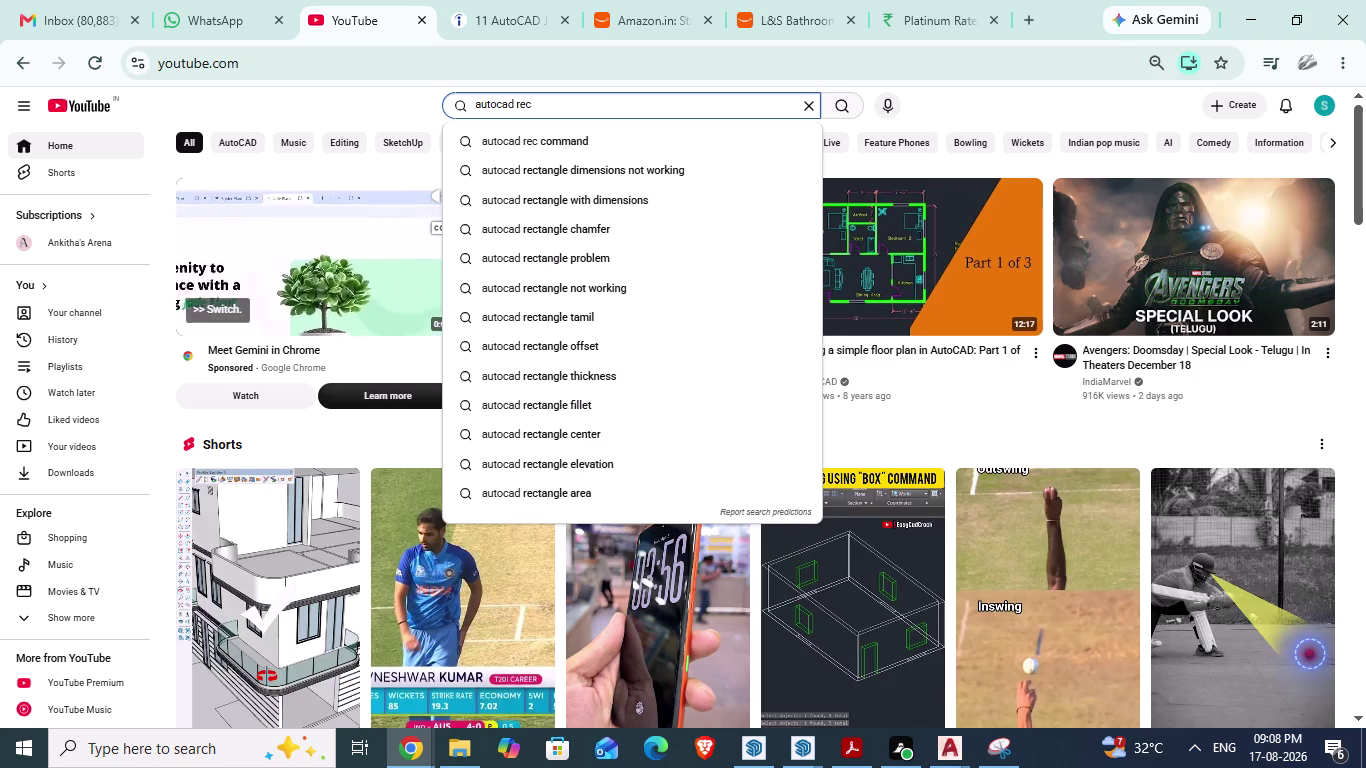
Open YouTube and search for 'autocad rec dimension error'.
text(dimensio)
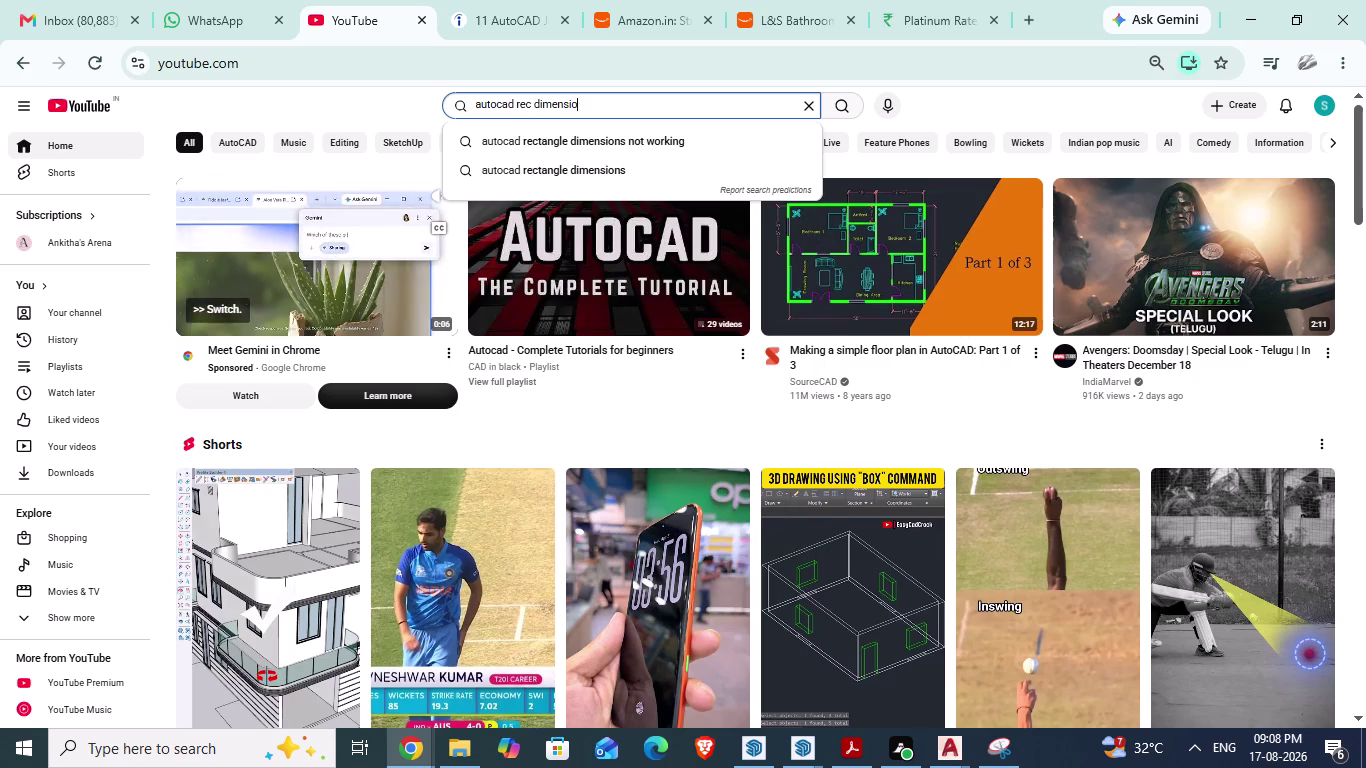
text(n error)
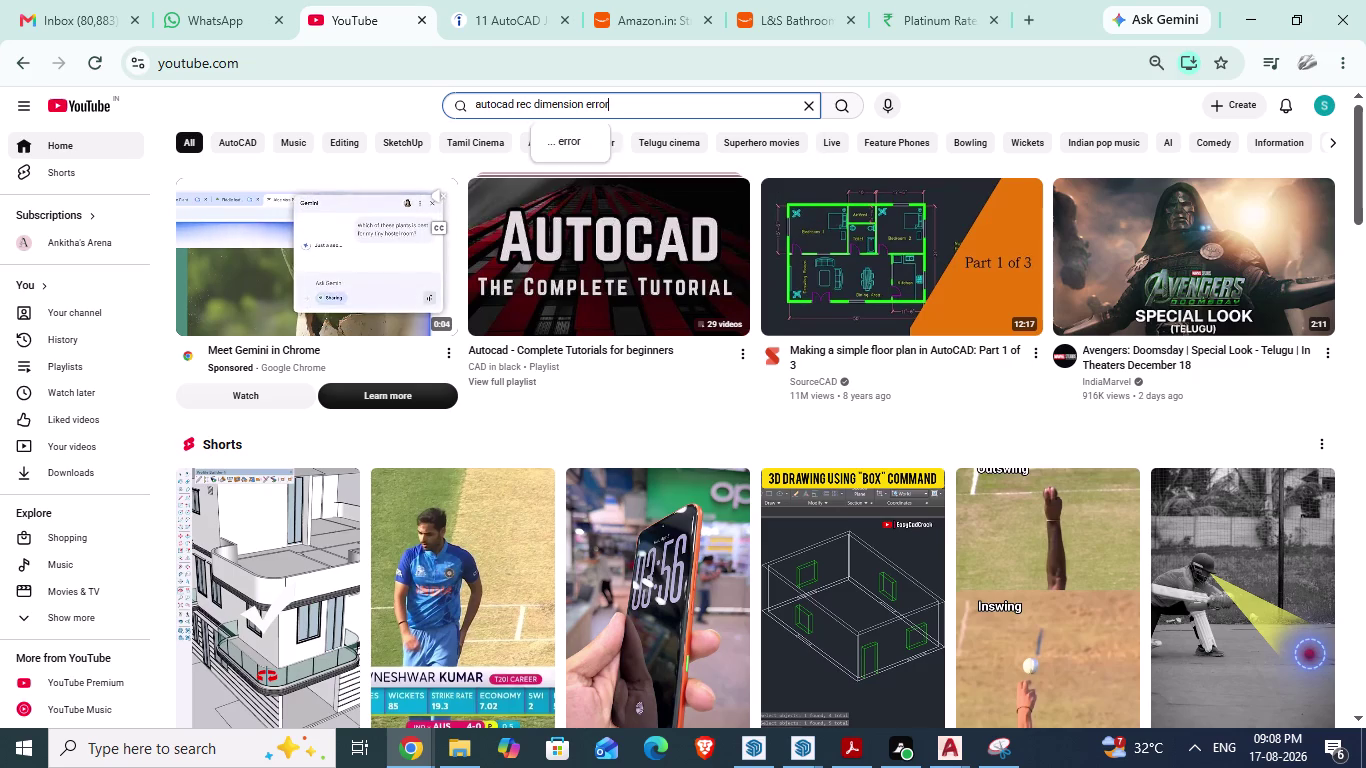
key(Return)
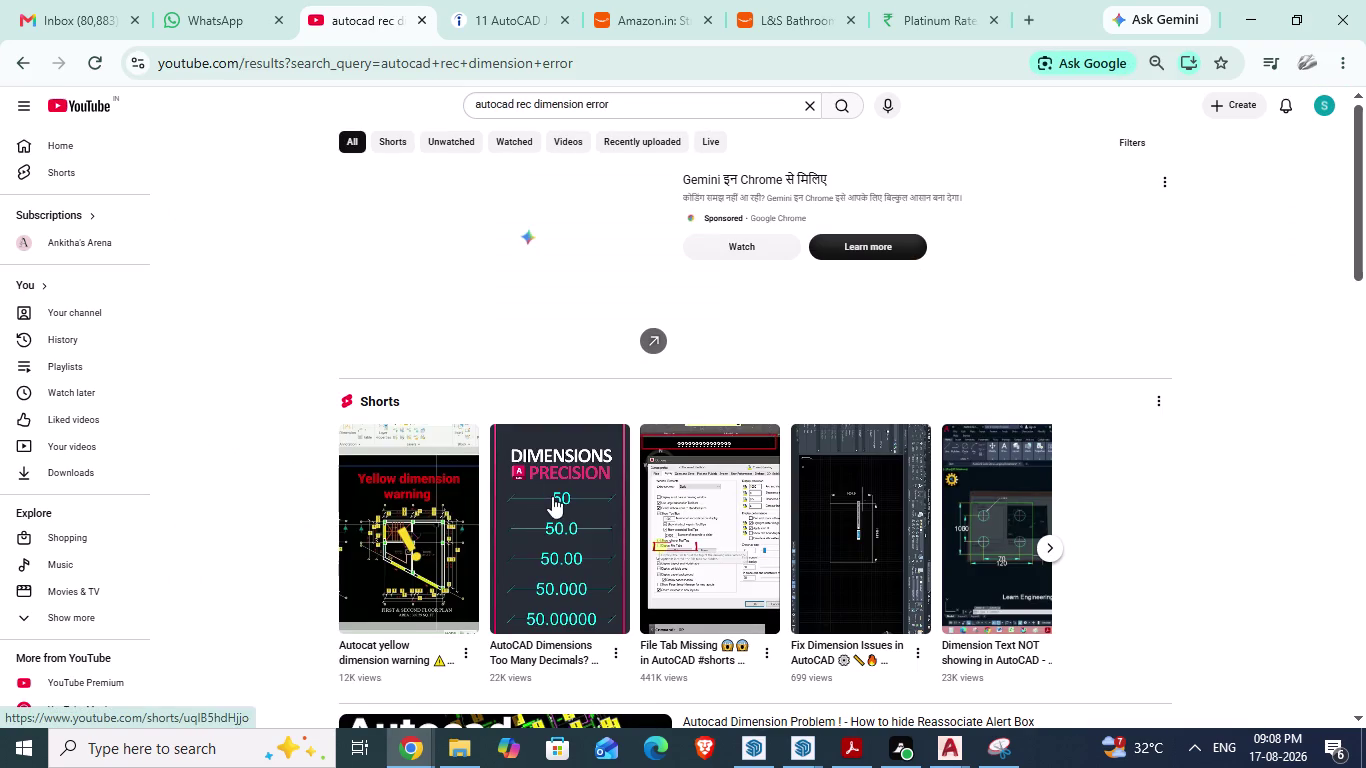
Scroll through the rectangle dimension error video results.
scroll(down, 3)
scroll(down, 3)
scroll(down, 3)
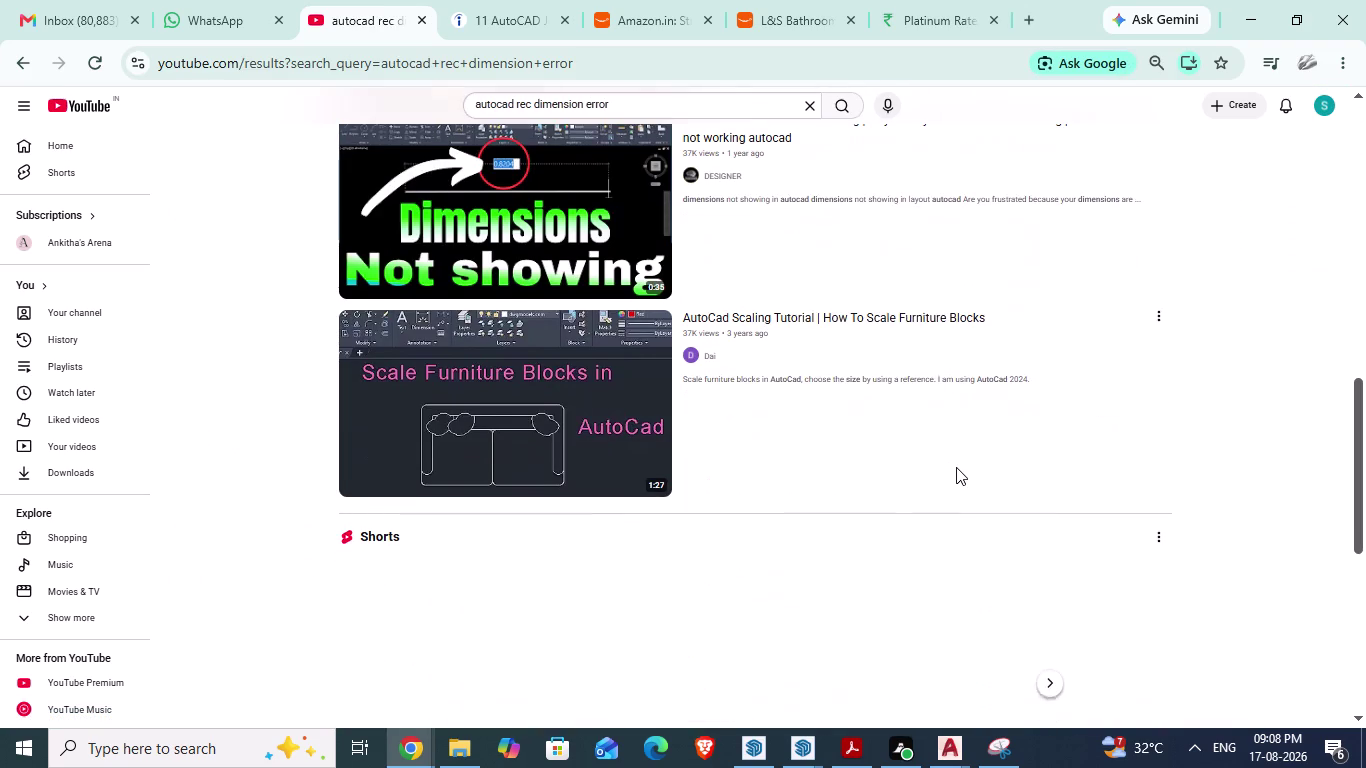
scroll(down, 3)
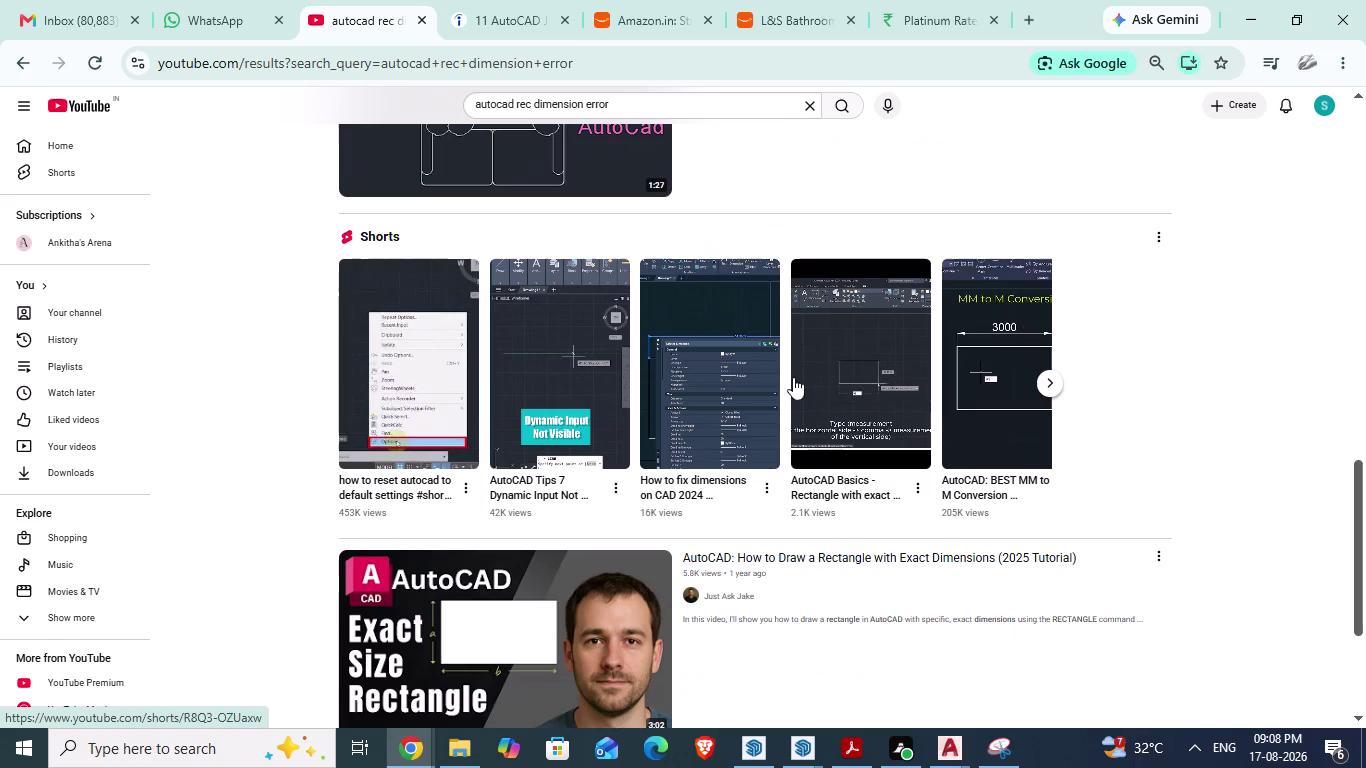
scroll(down, 3)
scroll(down, 3)
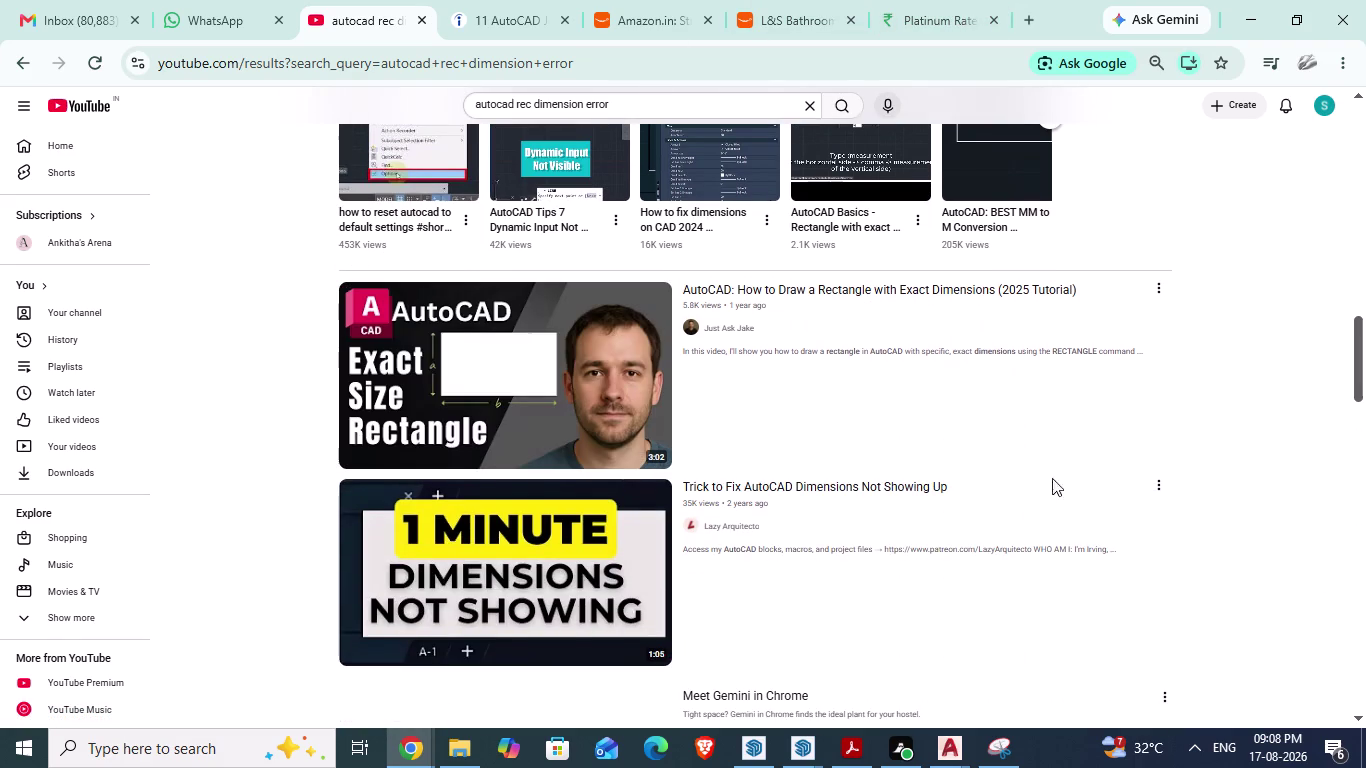
click(968, 742)
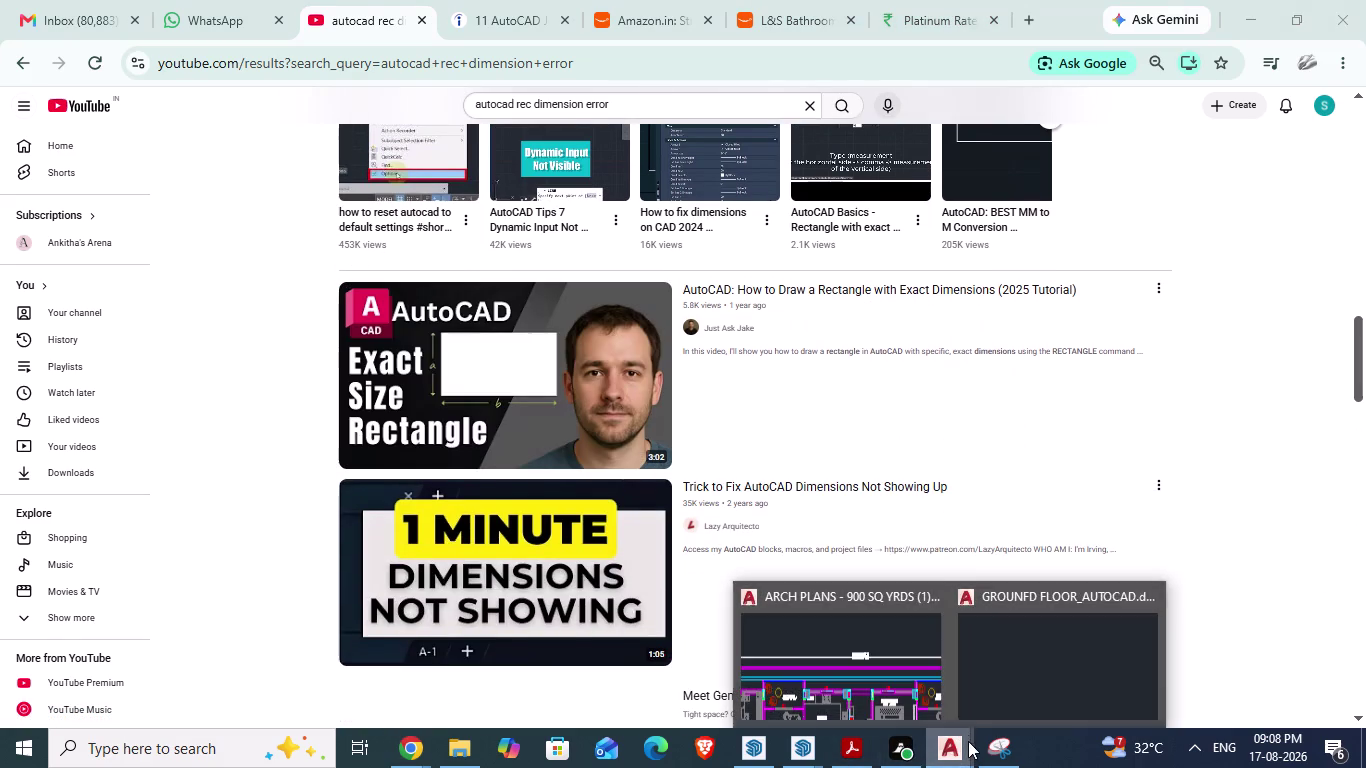
In the ground floor drawing, start a rectangle and enter a 5',6' size.
click(1031, 647)
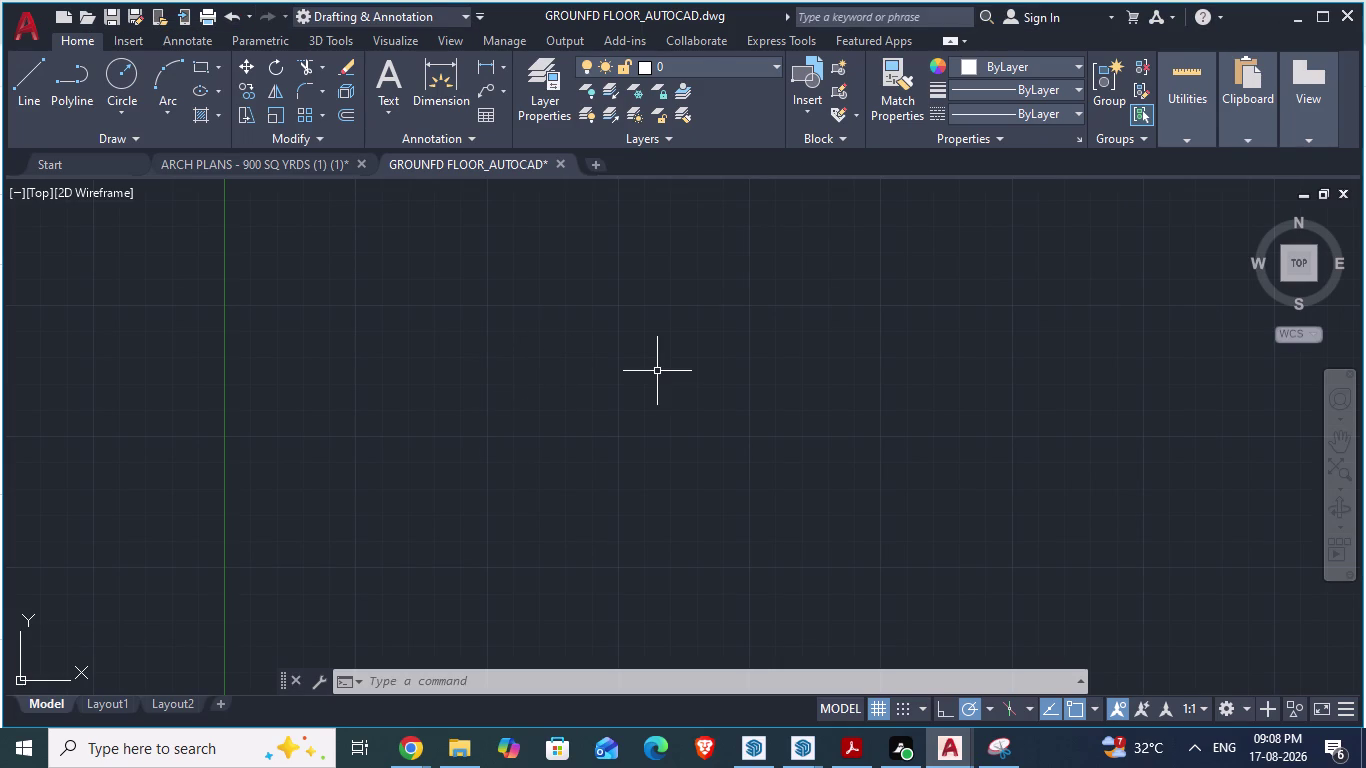
text(rec)
key(Return)
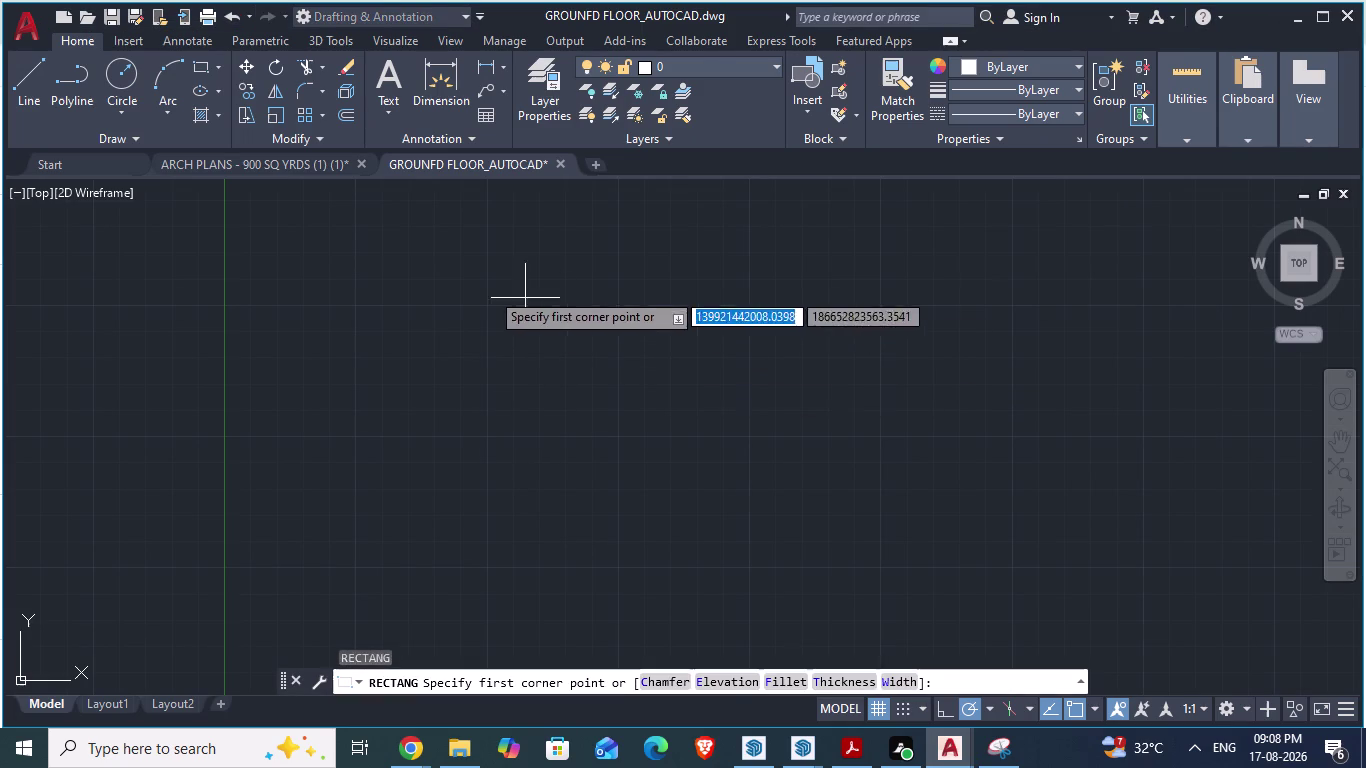
click(450, 291)
key(5)
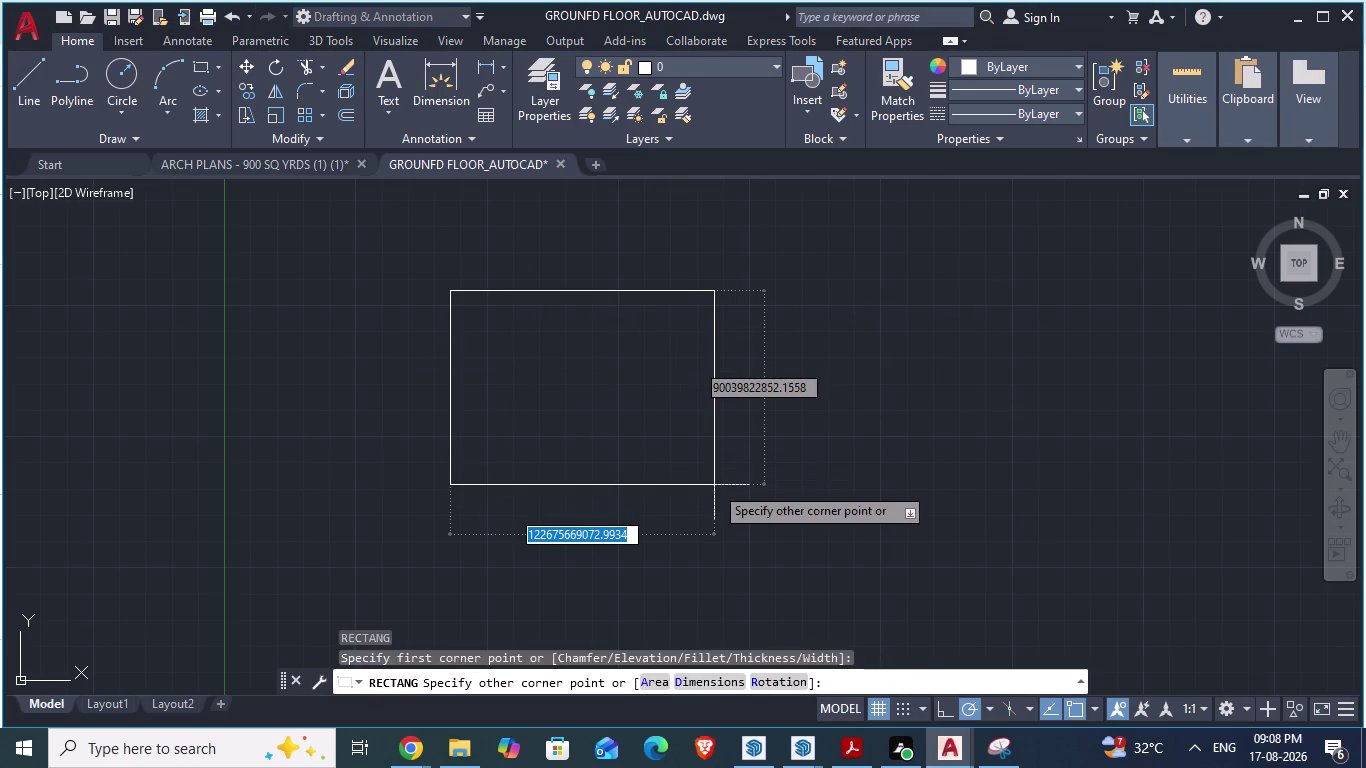
key(apostrophe)
key(comma)
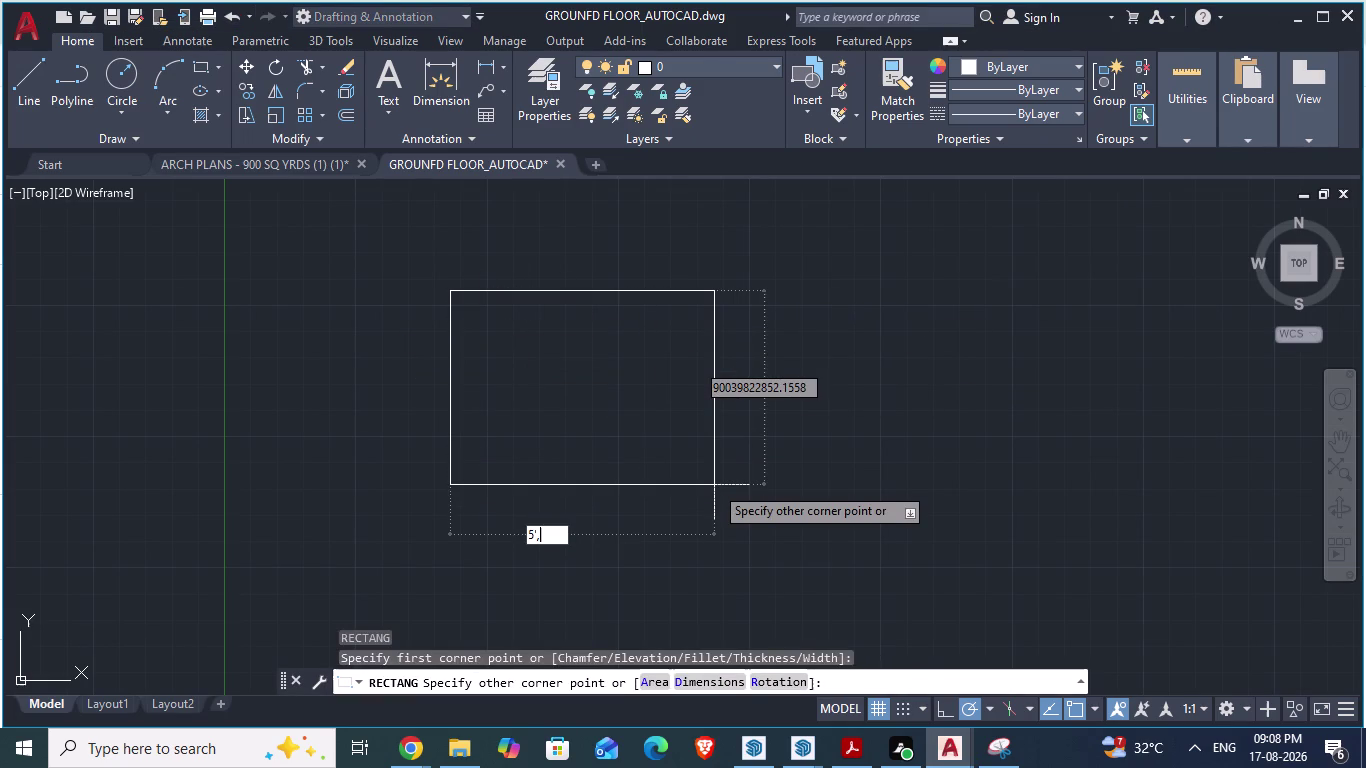
text(6')
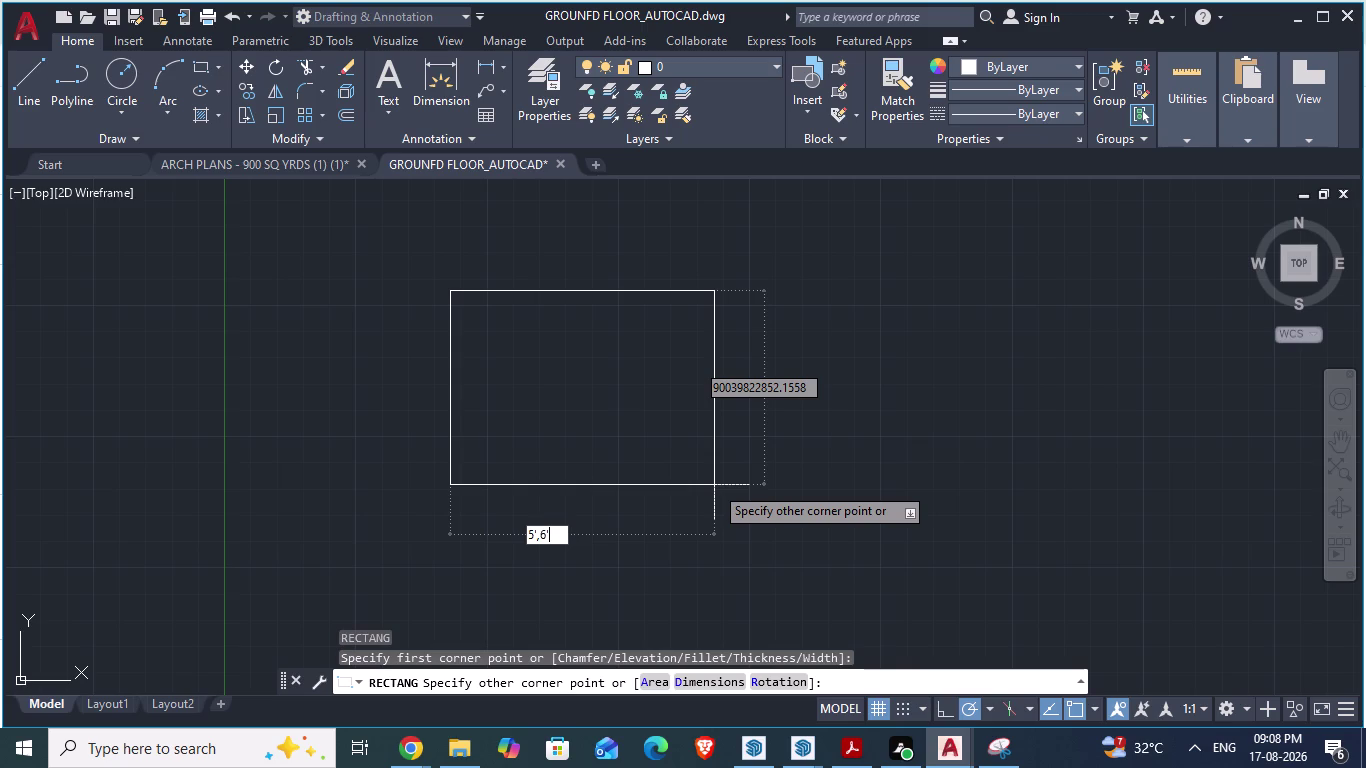
key(Return)
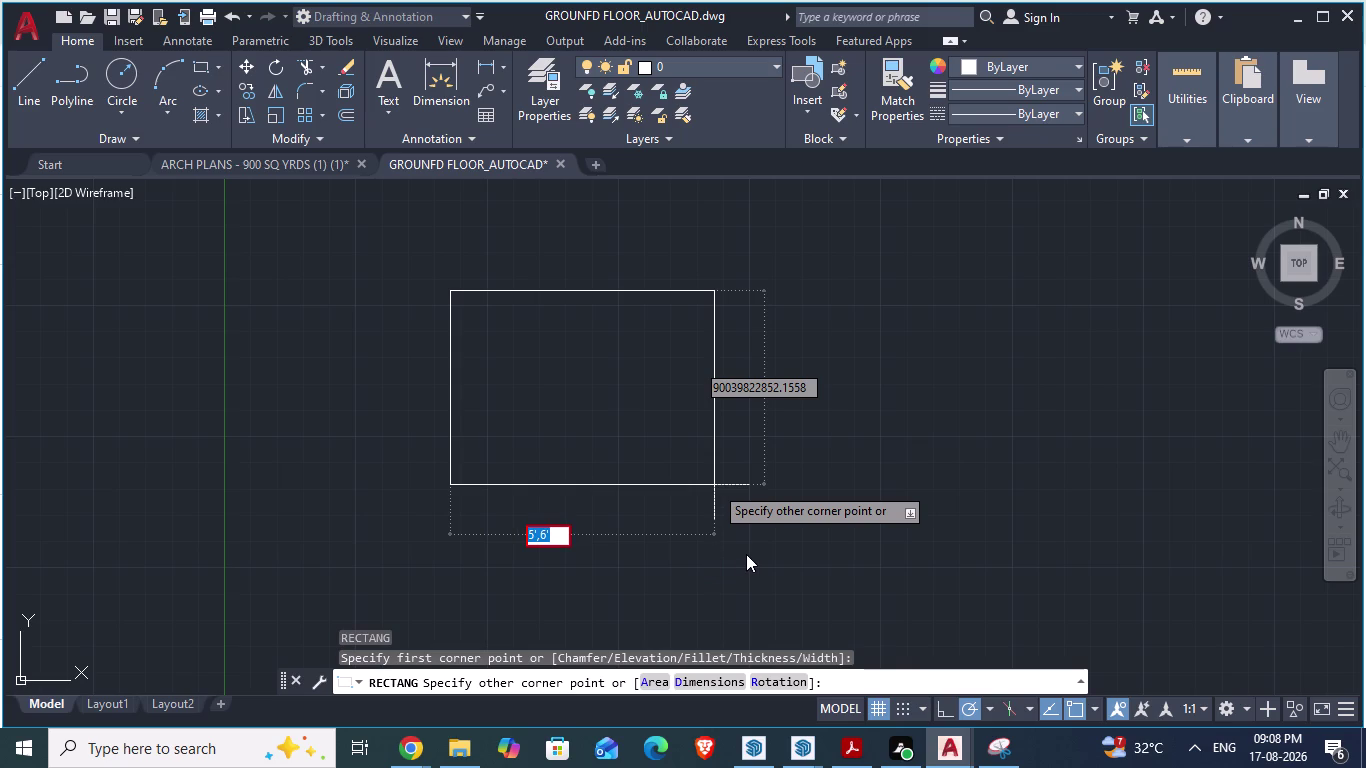
Return to the YouTube results and scroll further down the list.
key(alt+Tab)
key(alt+Tab)
key(alt+Tab)
scroll(down, 3)
scroll(down, 3)
scroll(down, 3)
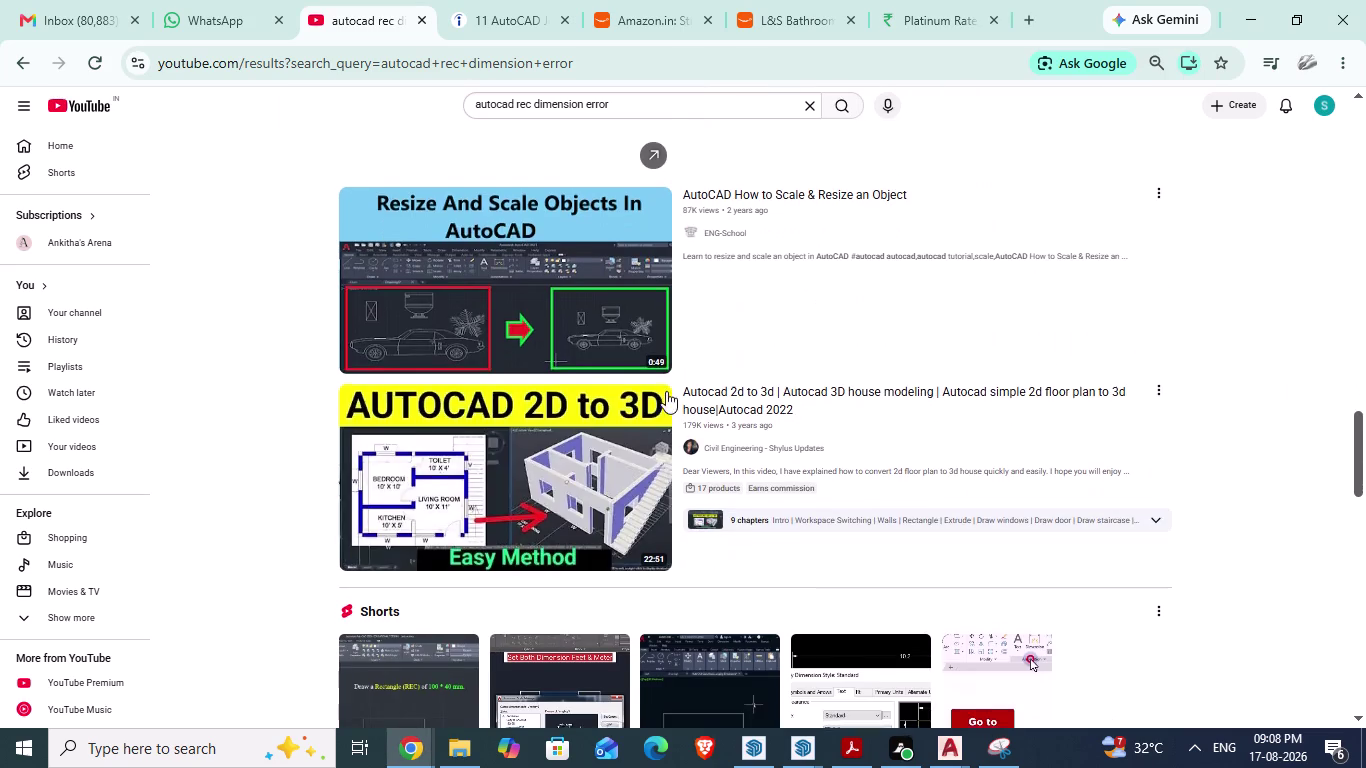
scroll(down, 3)
scroll(down, 3)
scroll(down, 3)
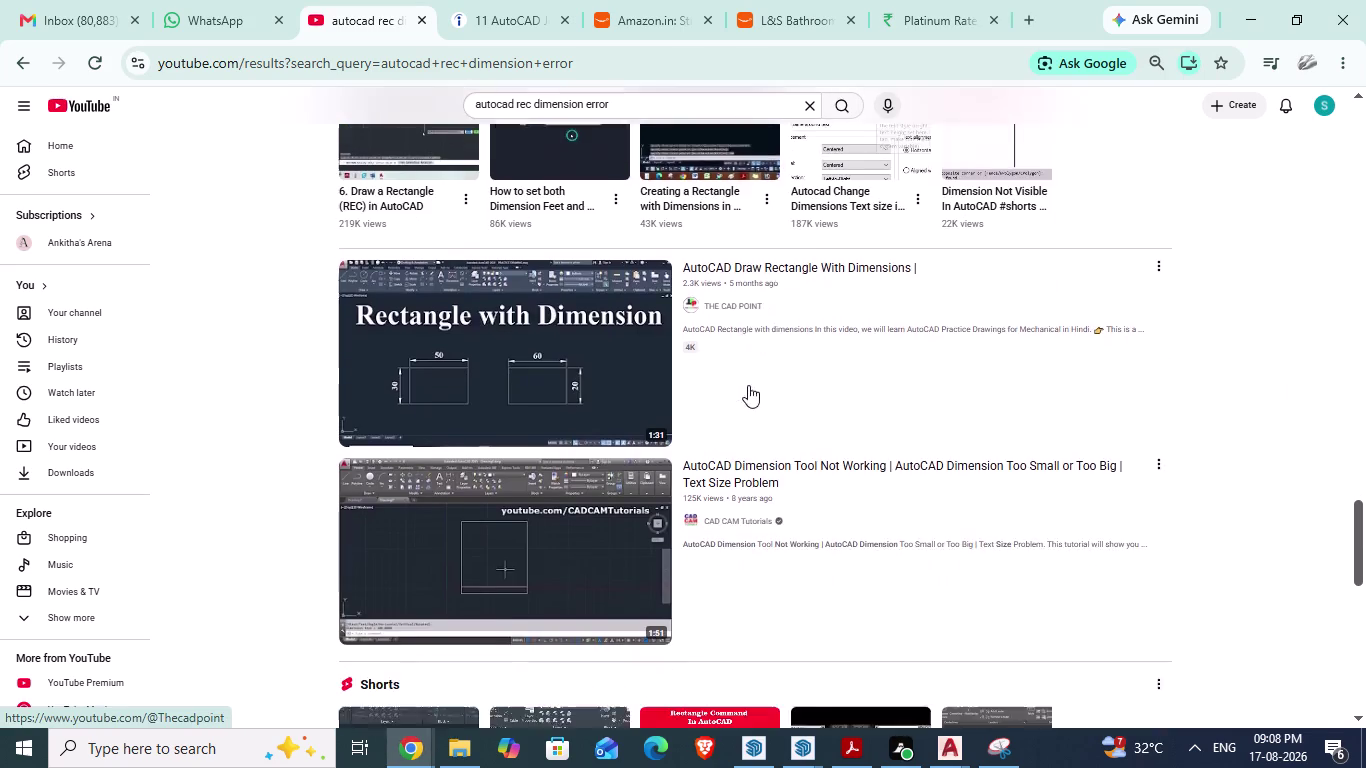
scroll(down, 3)
scroll(down, 3)
scroll(down, 3)
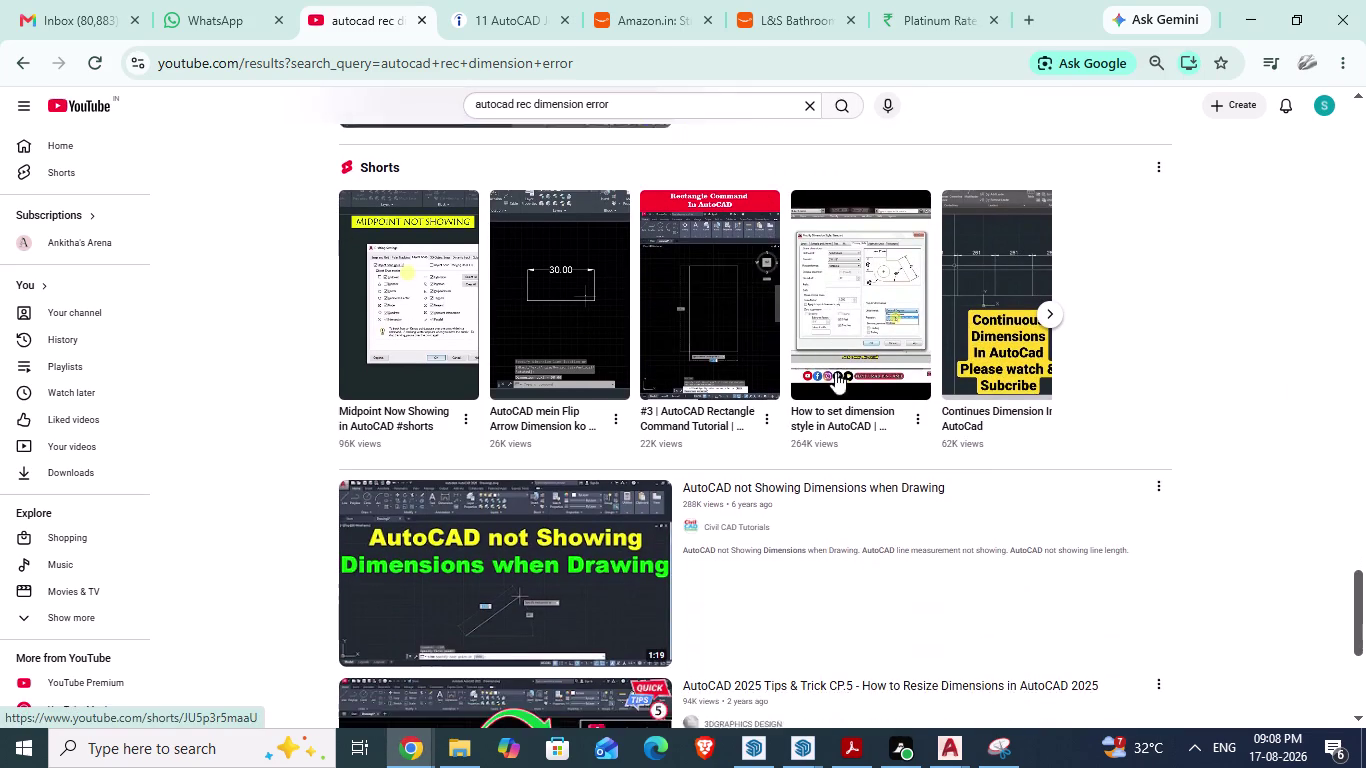
scroll(down, 3)
scroll(down, 3)
scroll(down, 3)
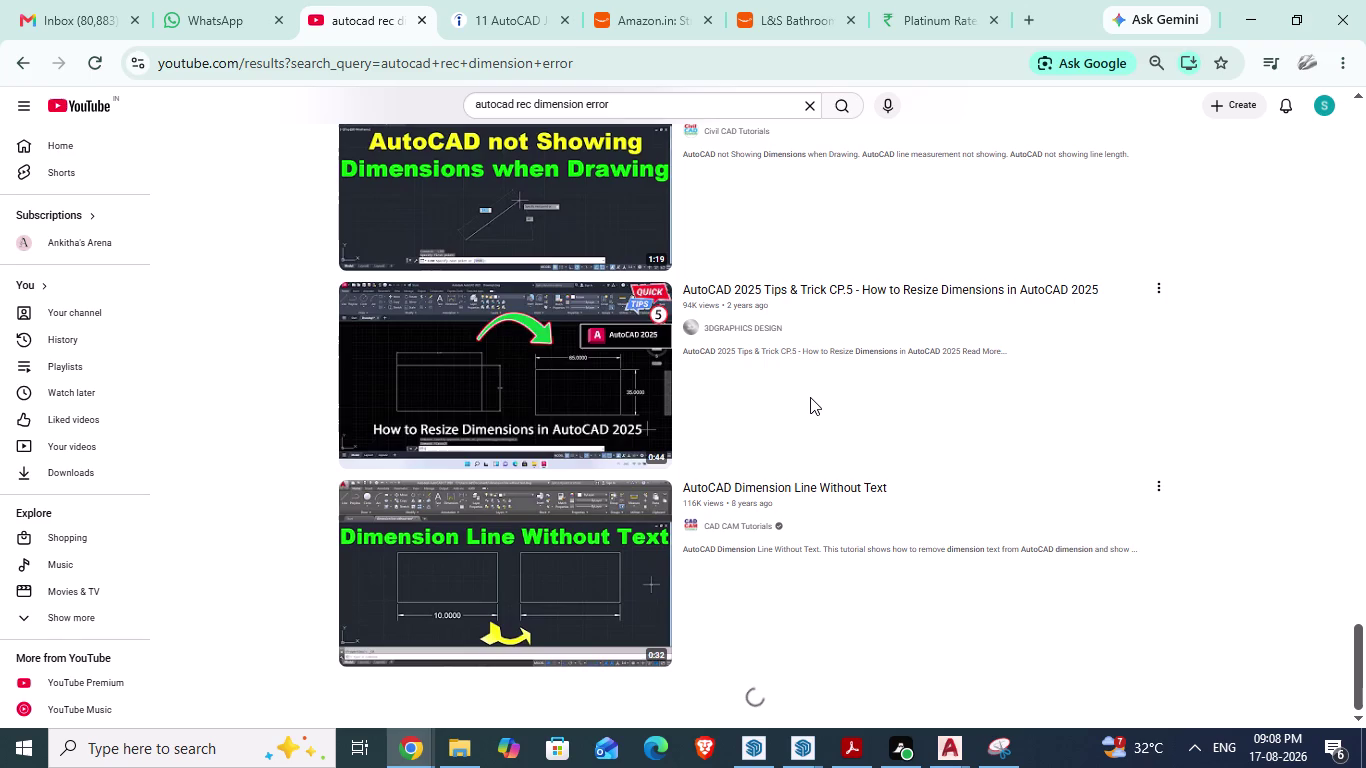
scroll(down, 3)
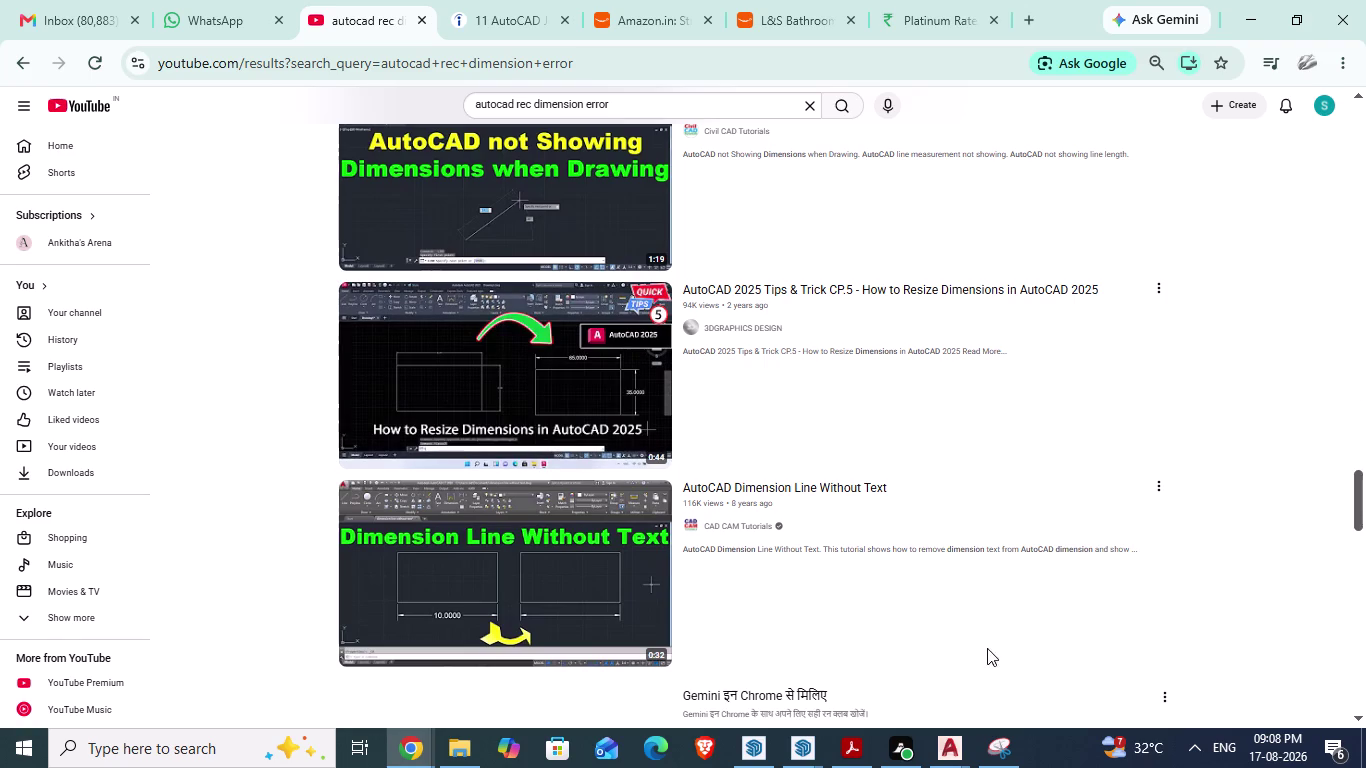
scroll(down, 3)
scroll(down, 3)
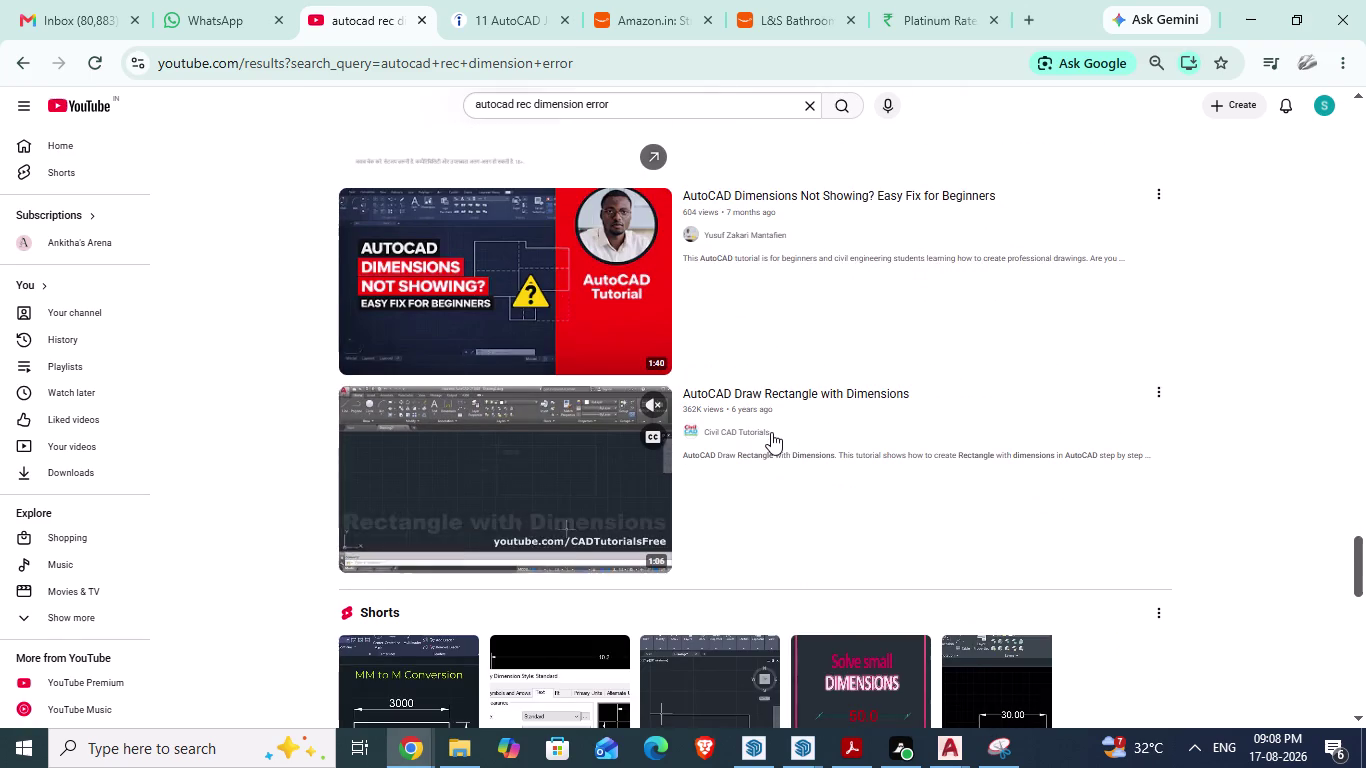
scroll(down, 3)
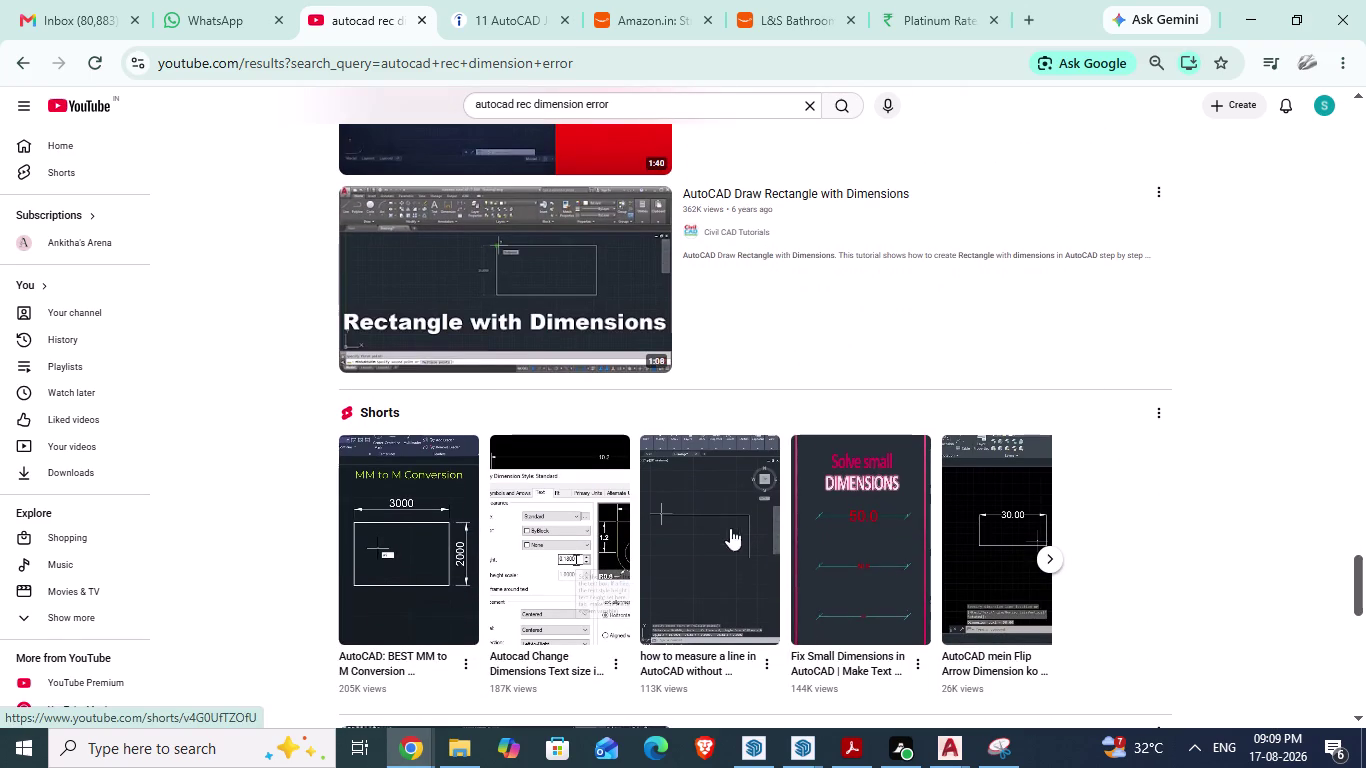
click(447, 531)
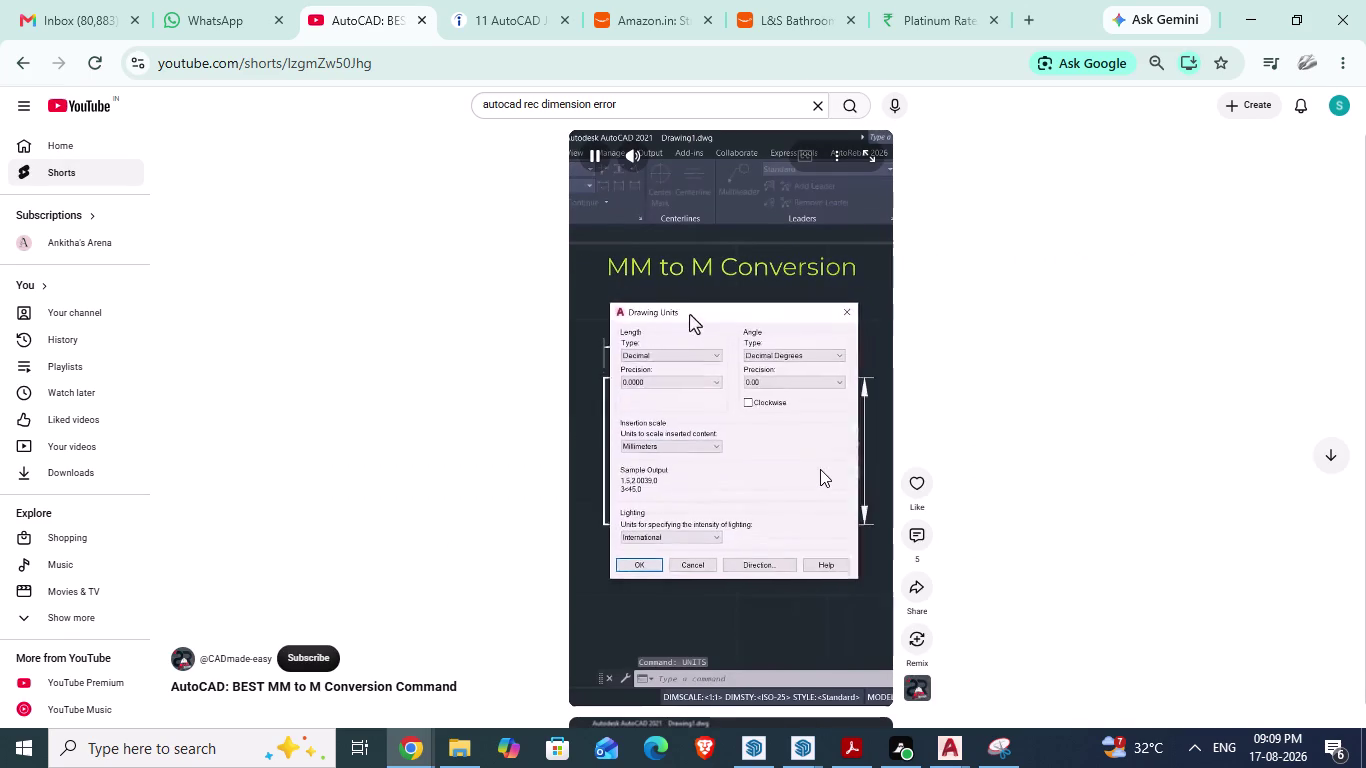
key(Escape)
click(23, 71)
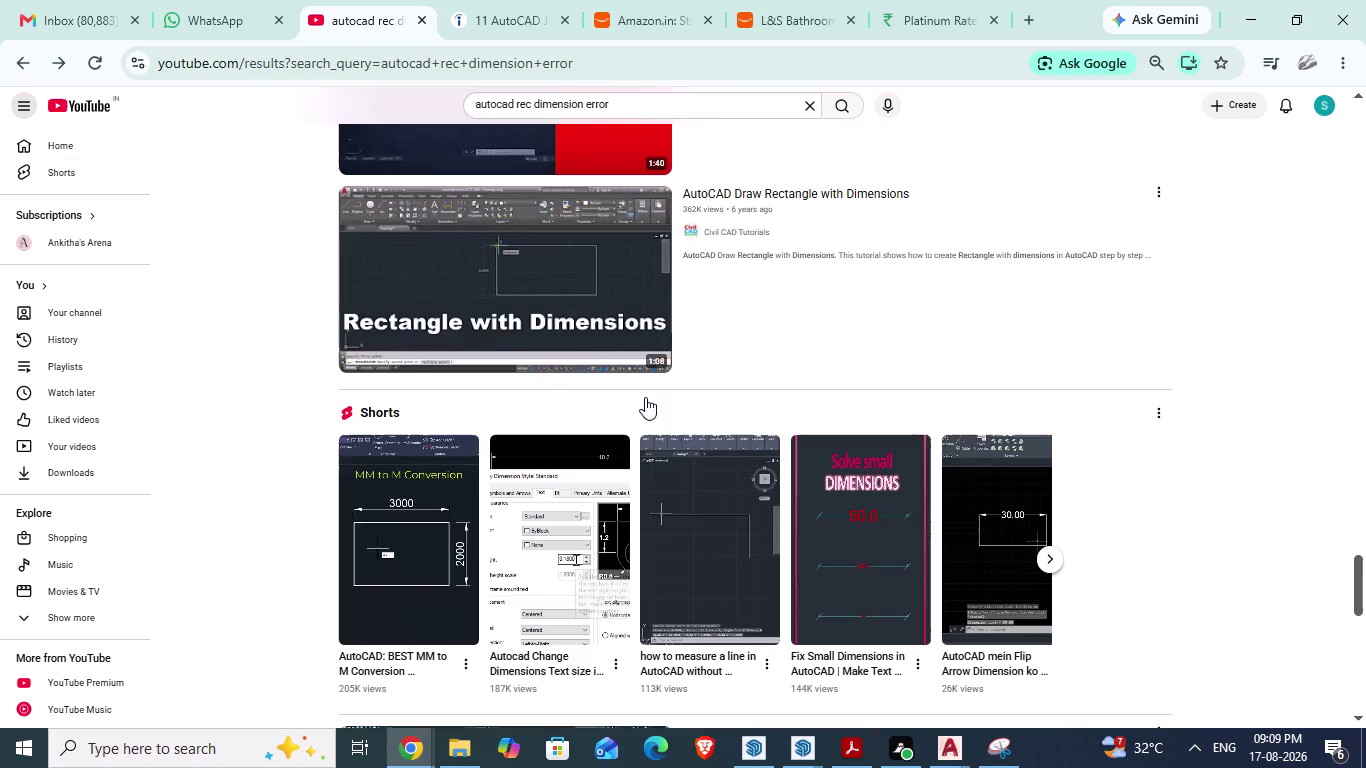
scroll(down, 3)
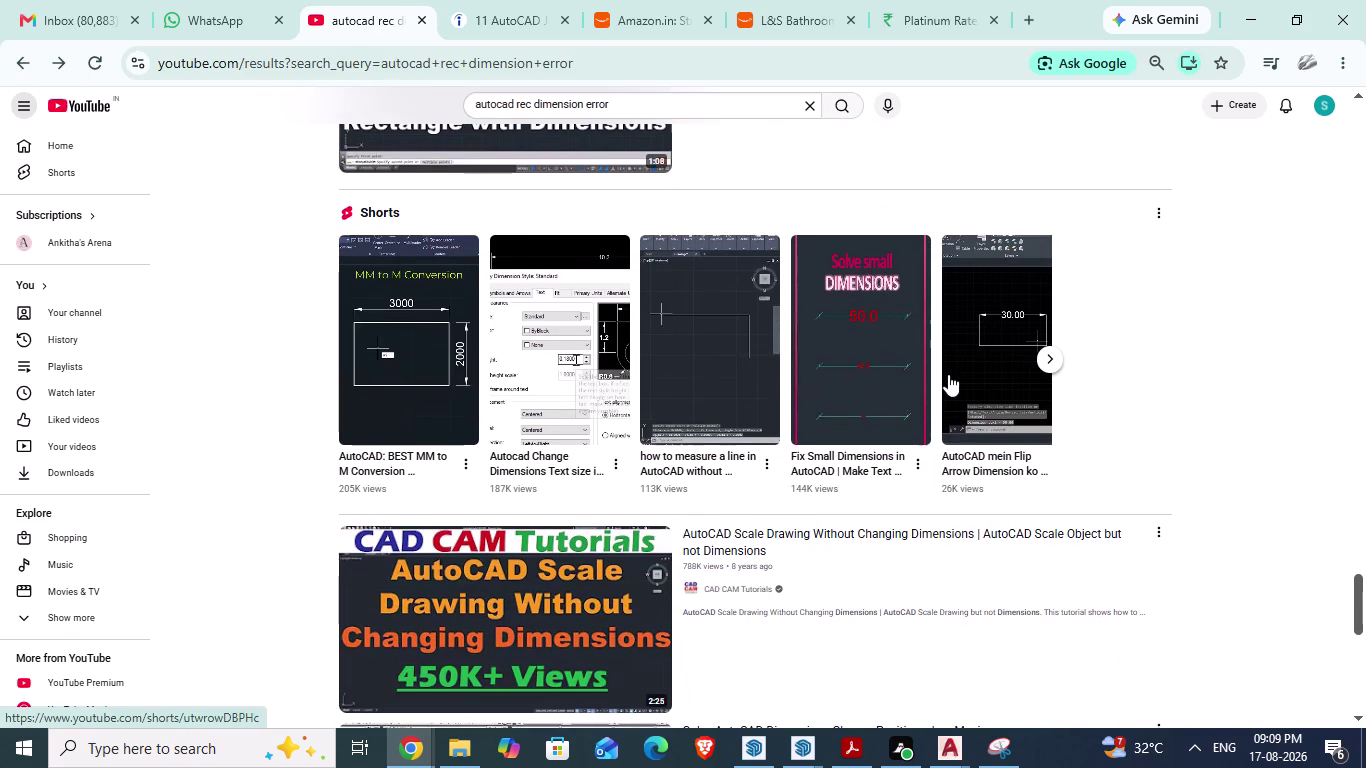
scroll(down, 3)
scroll(down, 3)
scroll(down, 3)
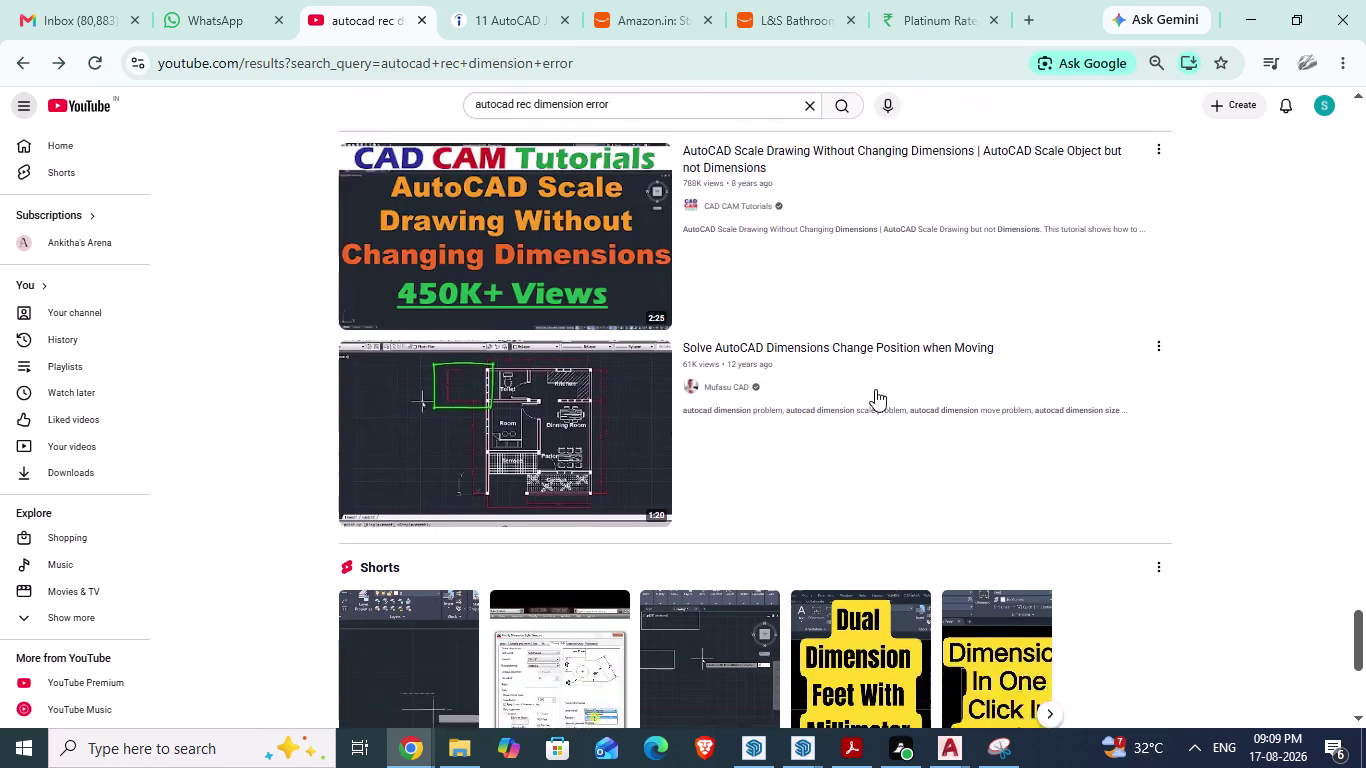
scroll(down, 3)
click(745, 381)
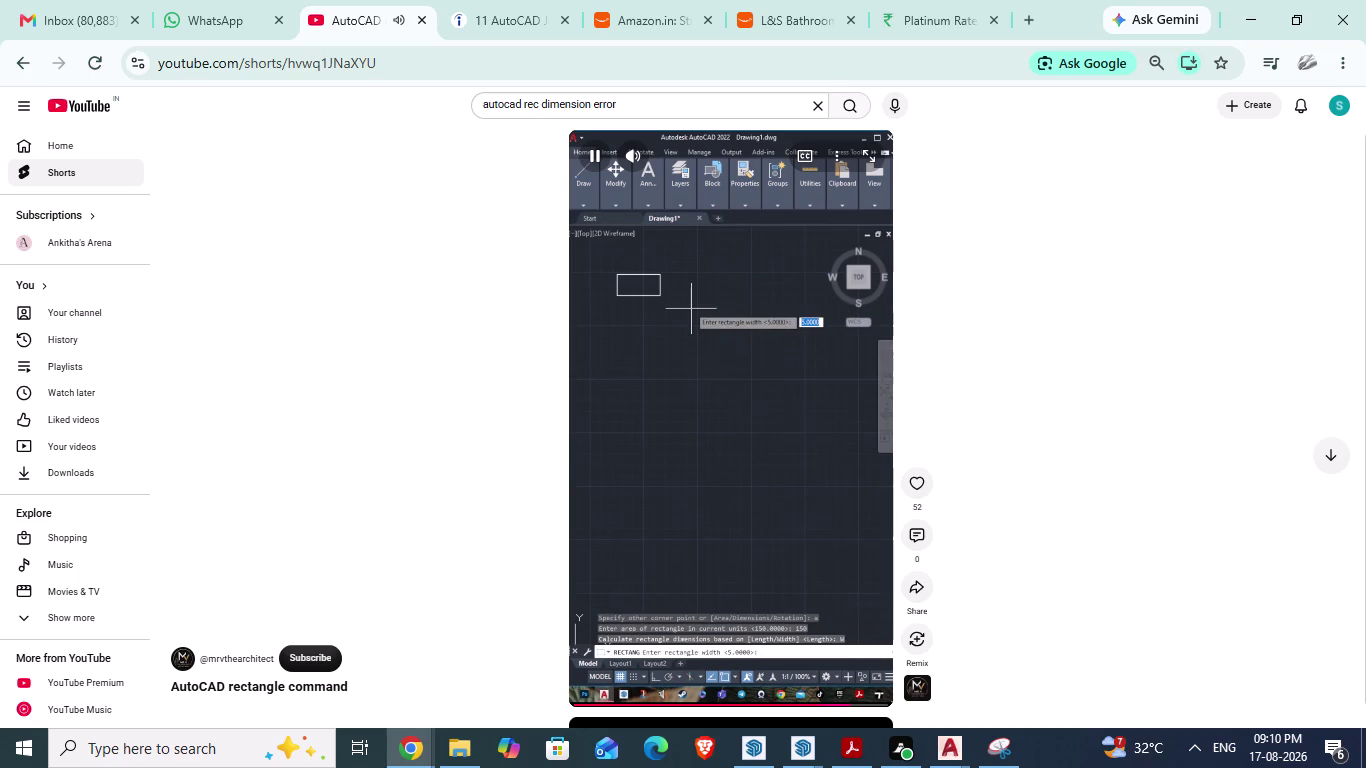
Pause the 'AutoCAD rectangle command' Short at its width prompt.
key(Escape)
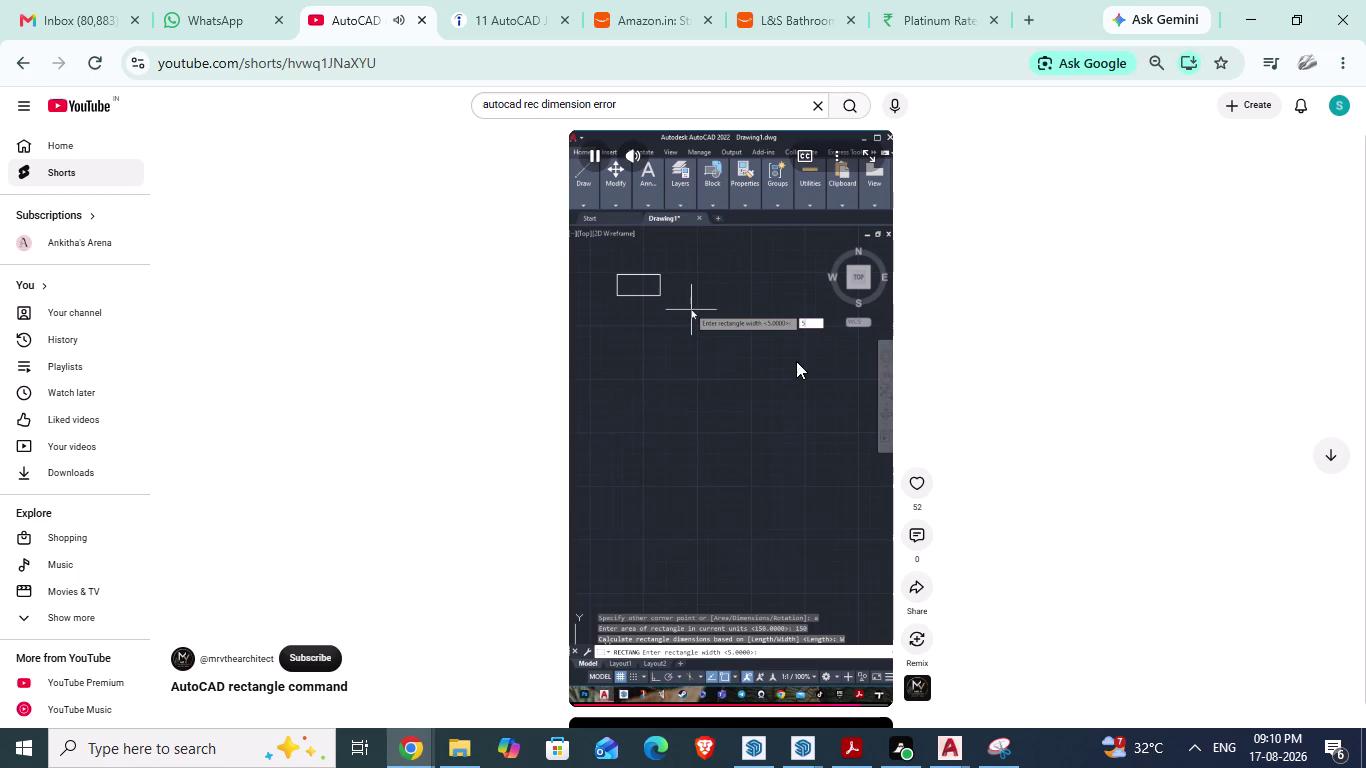
click(796, 349)
Switch to the GROUNFD FLOOR drawing from the taskbar preview.
click(941, 752)
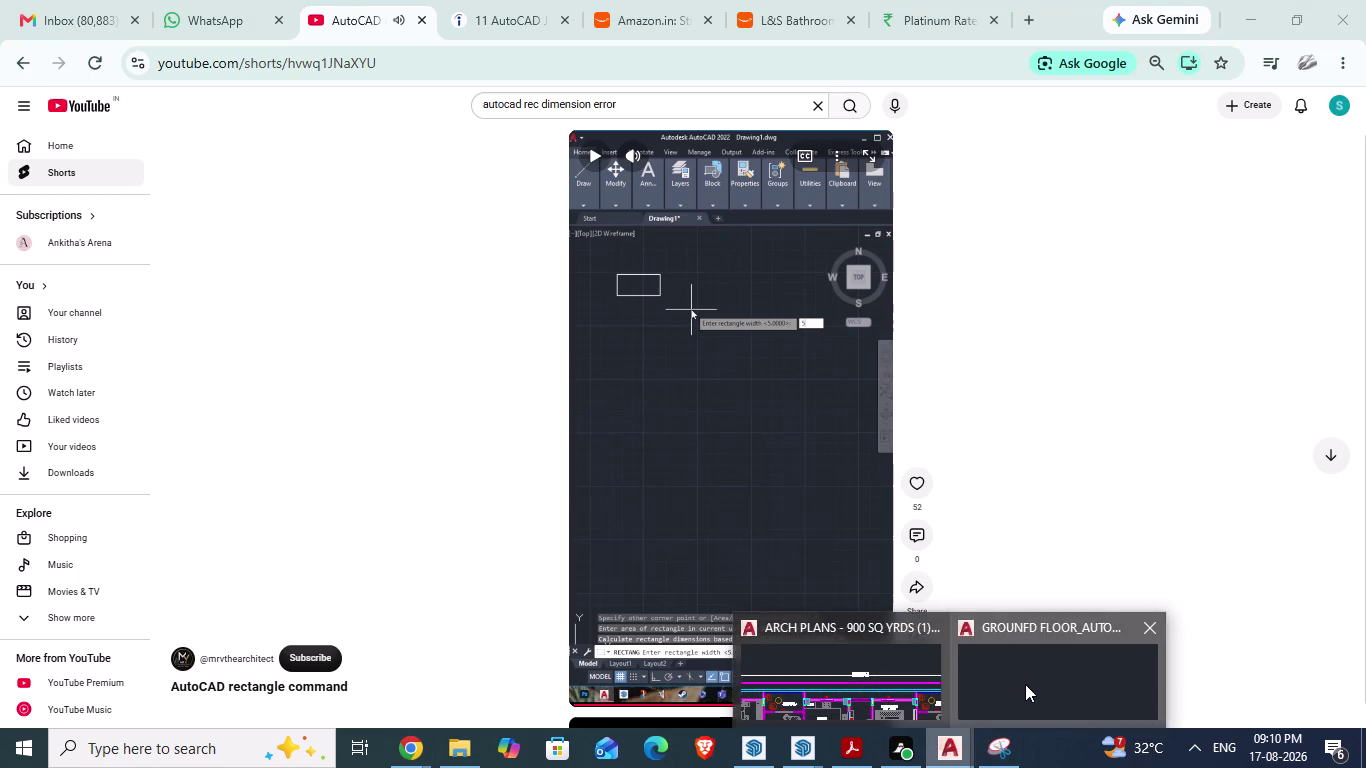
click(1025, 684)
scroll(down, 3)
key(Escape)
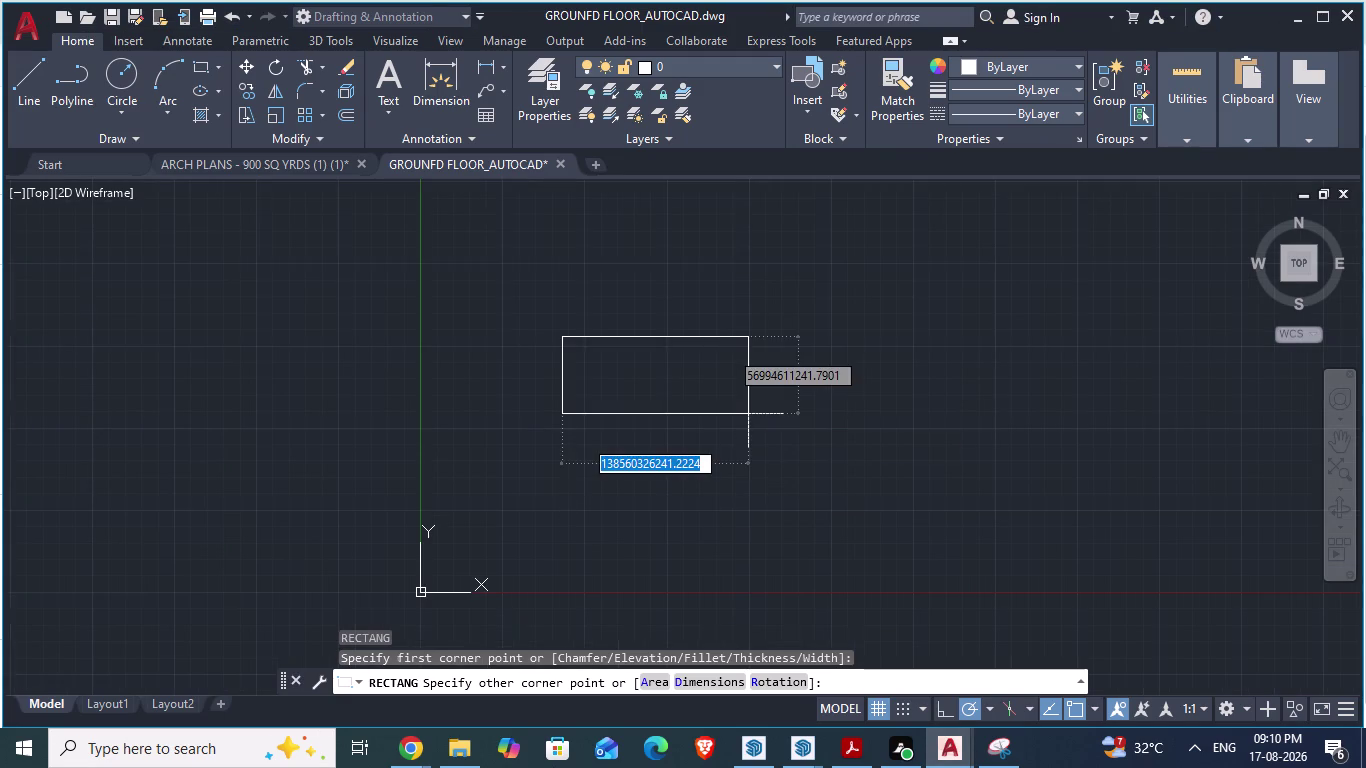
scroll(down, 3)
Start a rectangle by Area, accepting the default area of 100.
text(r)
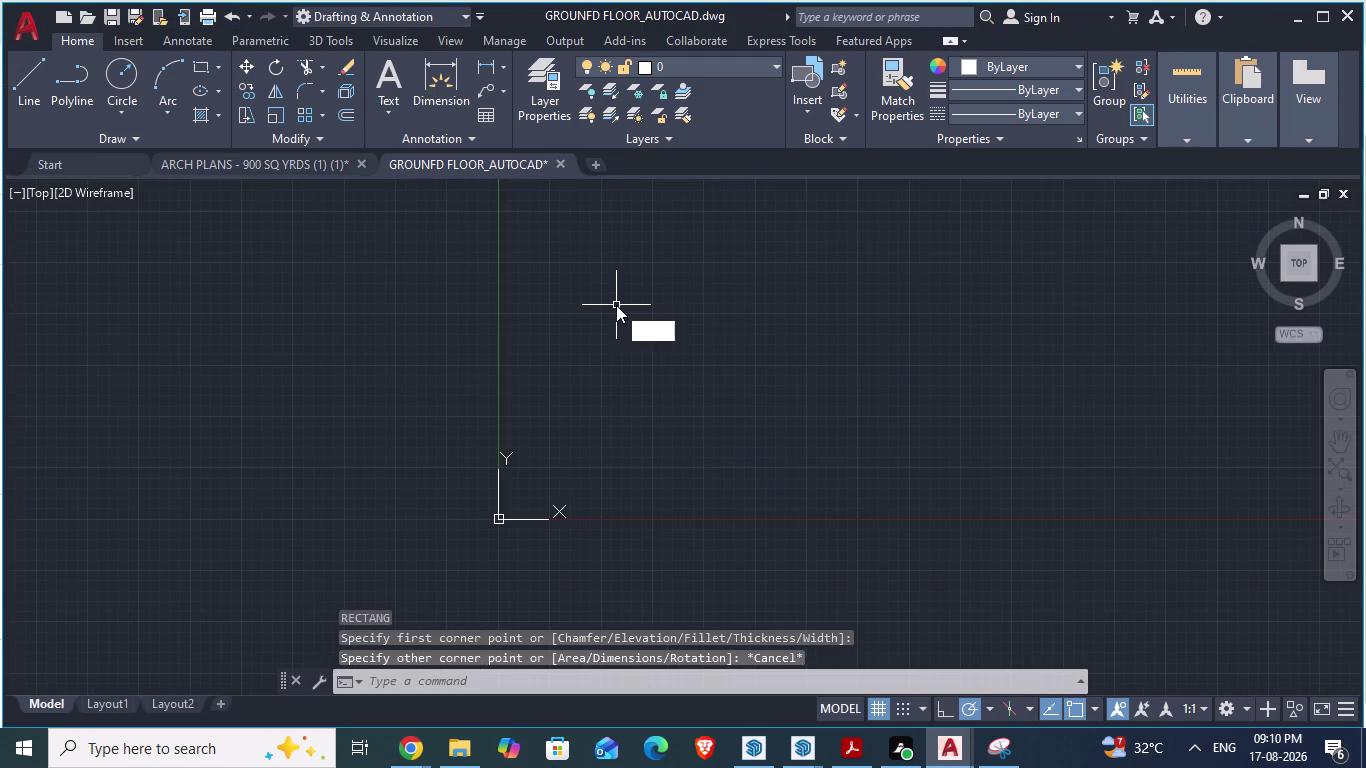
text(e)
key(c)
key(Return)
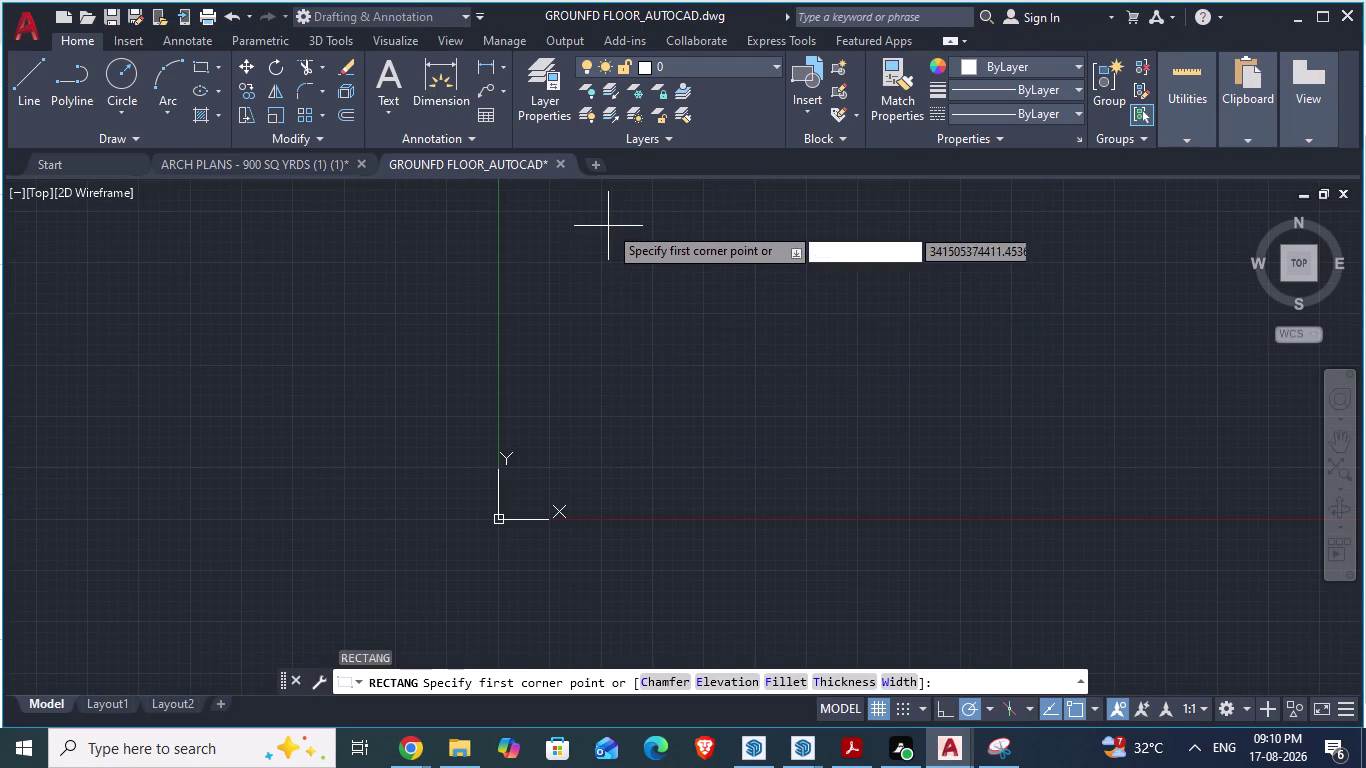
key(space)
click(608, 225)
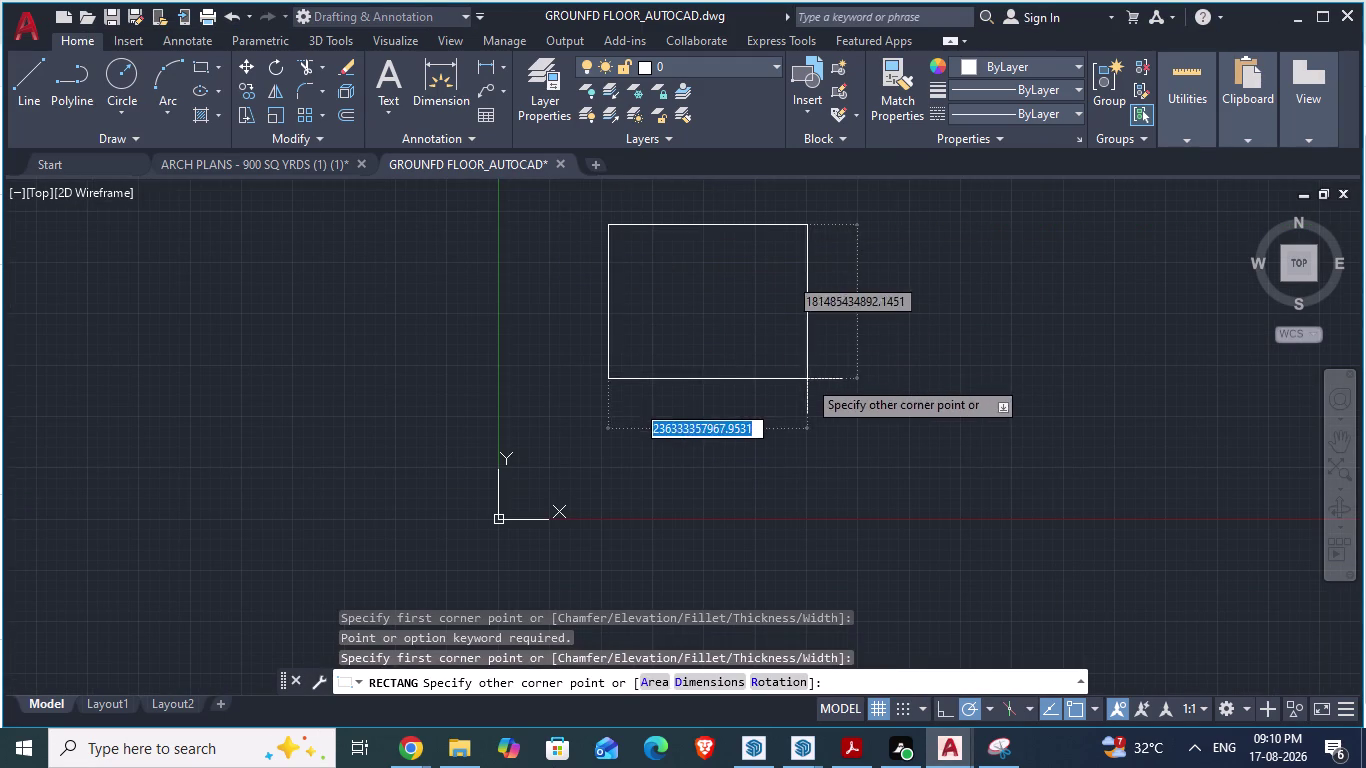
text(5')
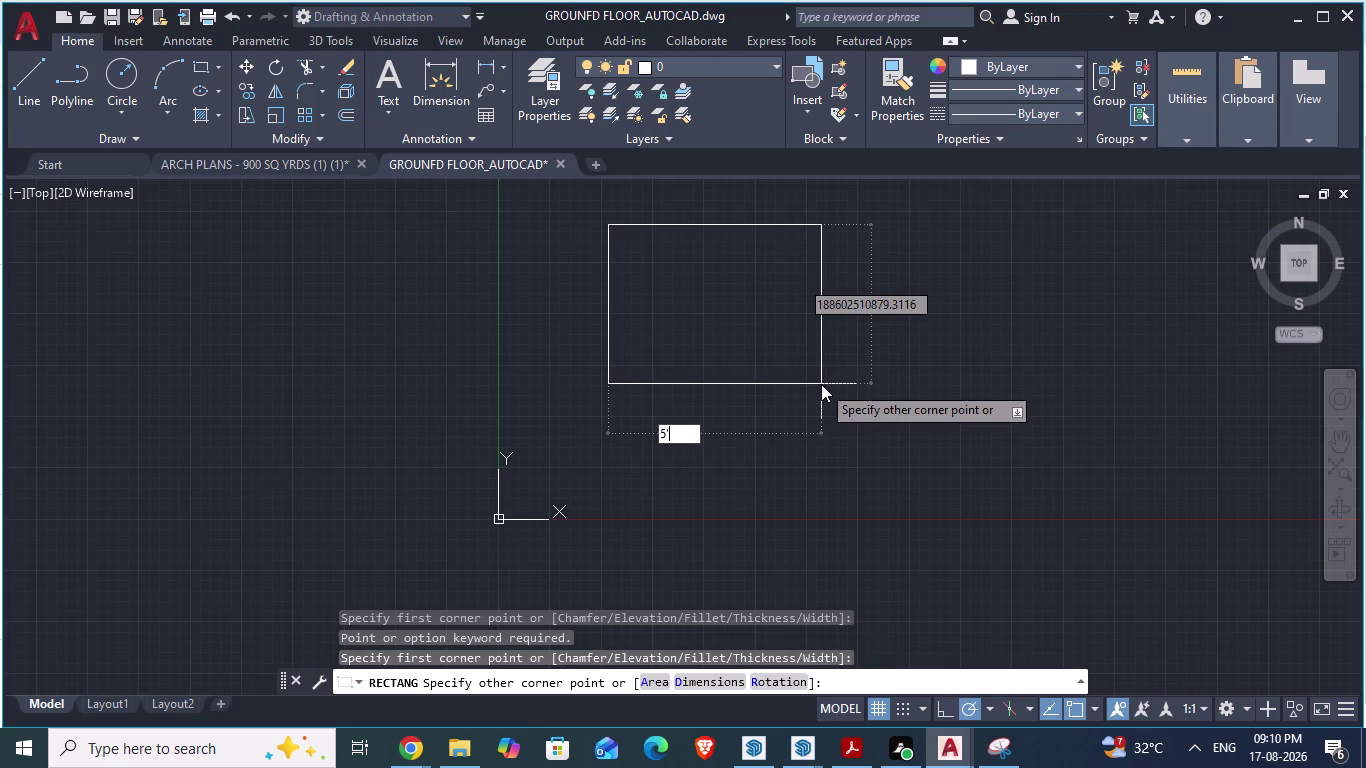
key(space)
click(661, 682)
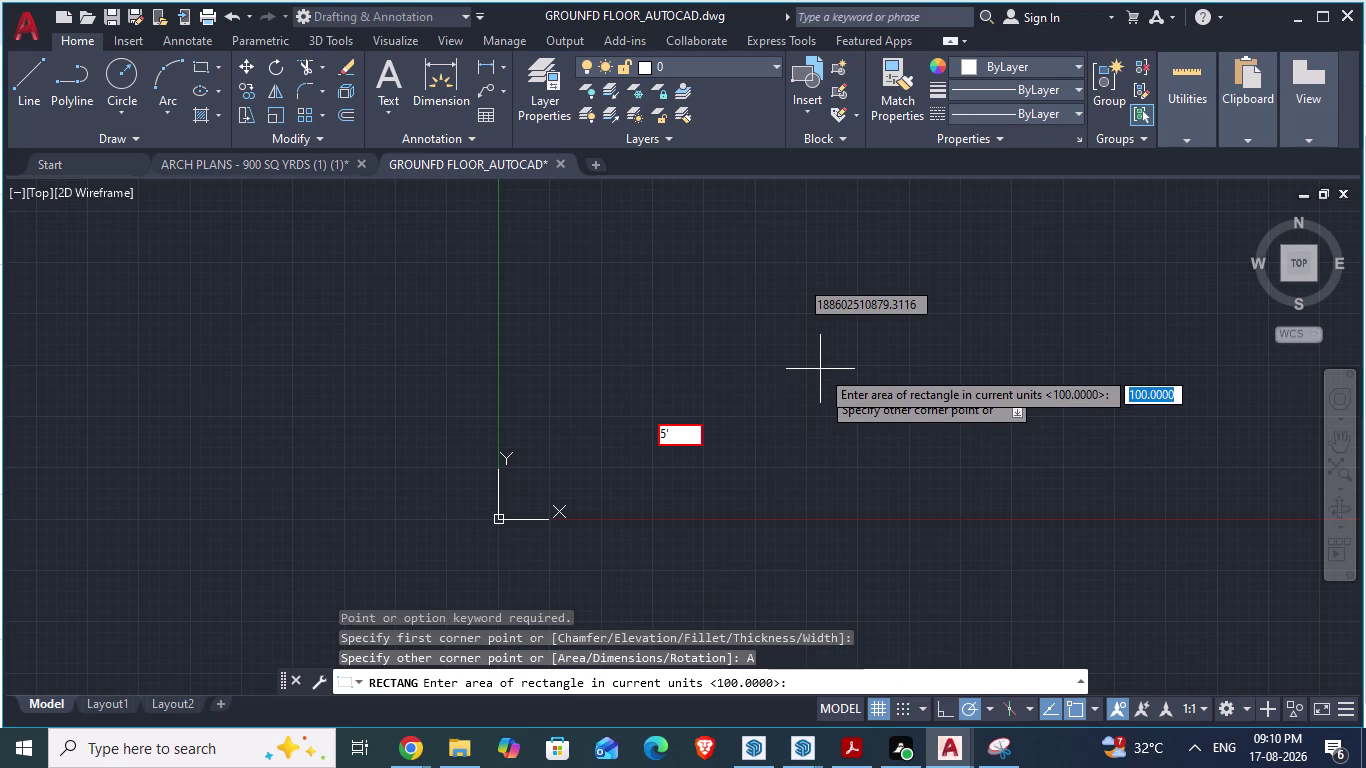
key(space)
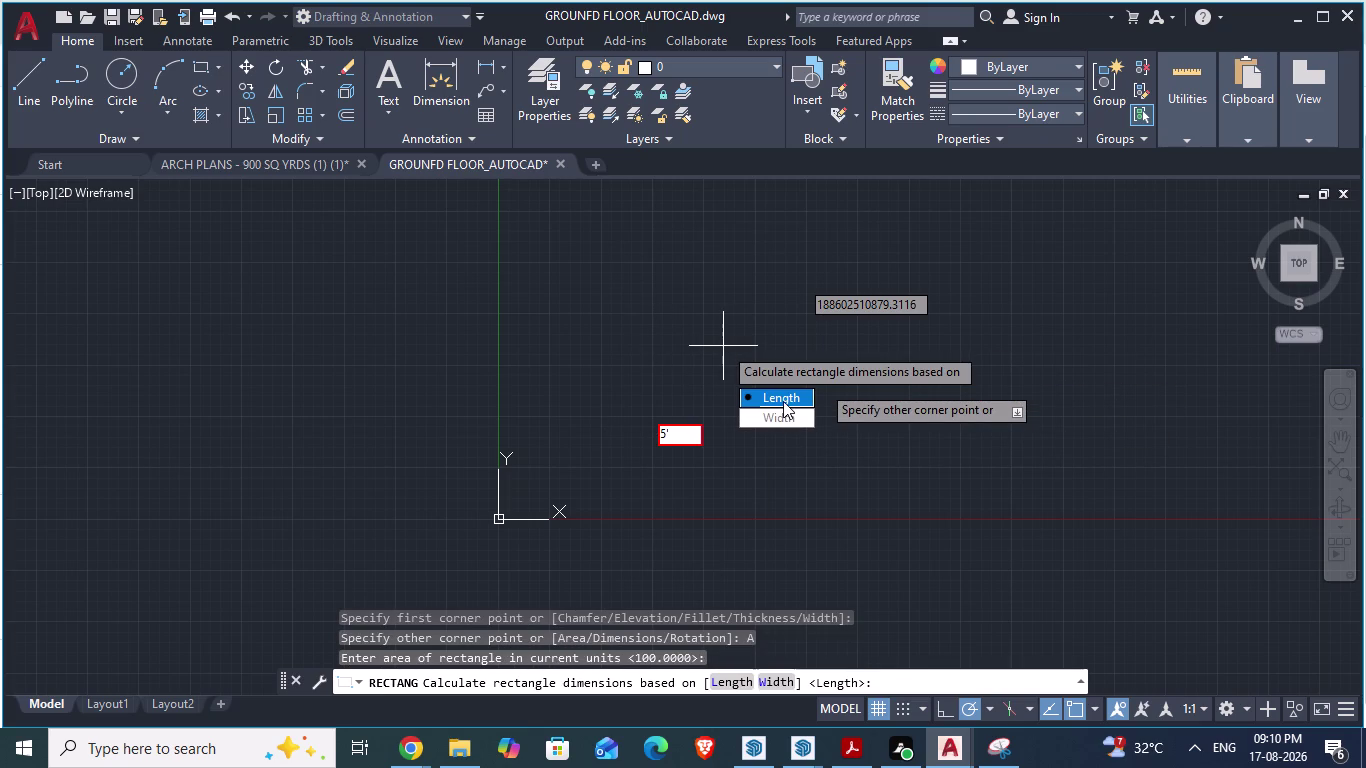
Enter a 6' length, which is rejected, then retry 5' and cancel the rectangle.
drag(783, 401, 723, 346)
text(6)
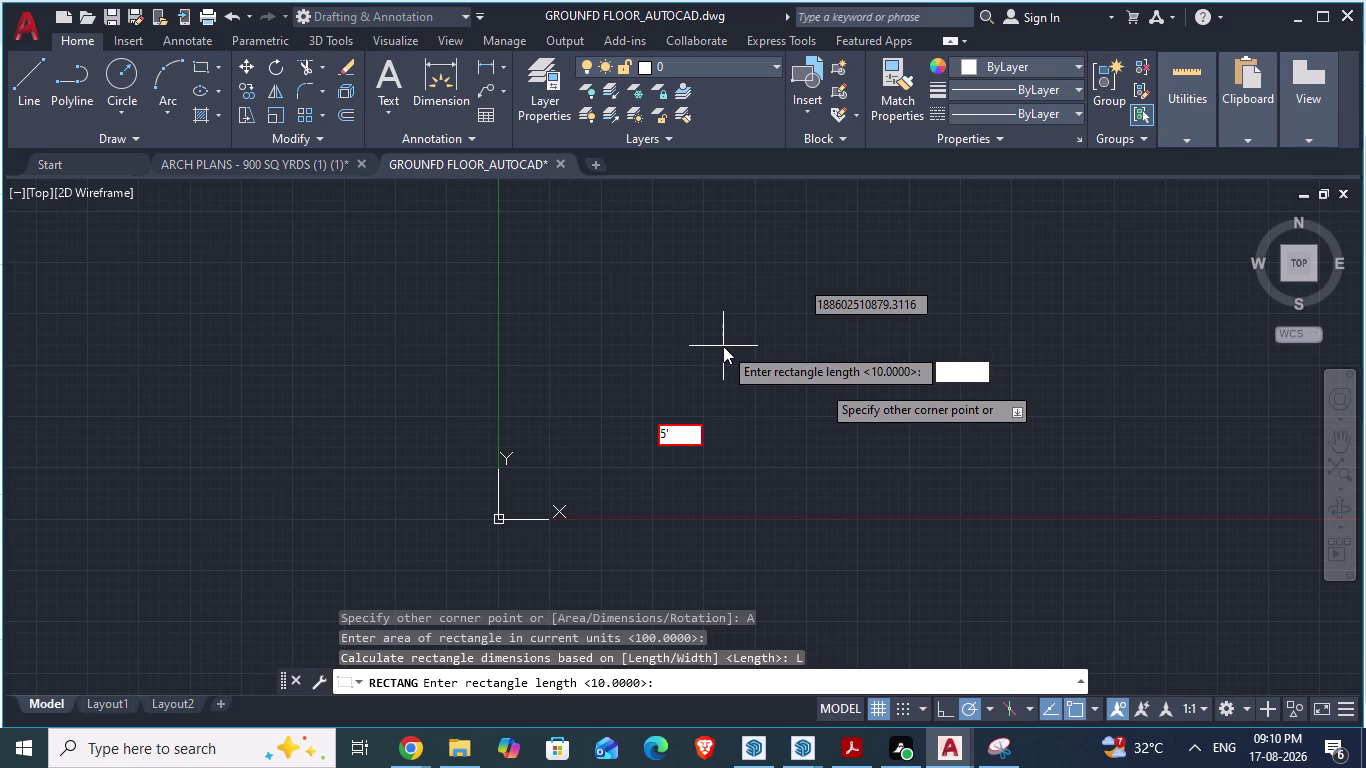
text(')
key(Return)
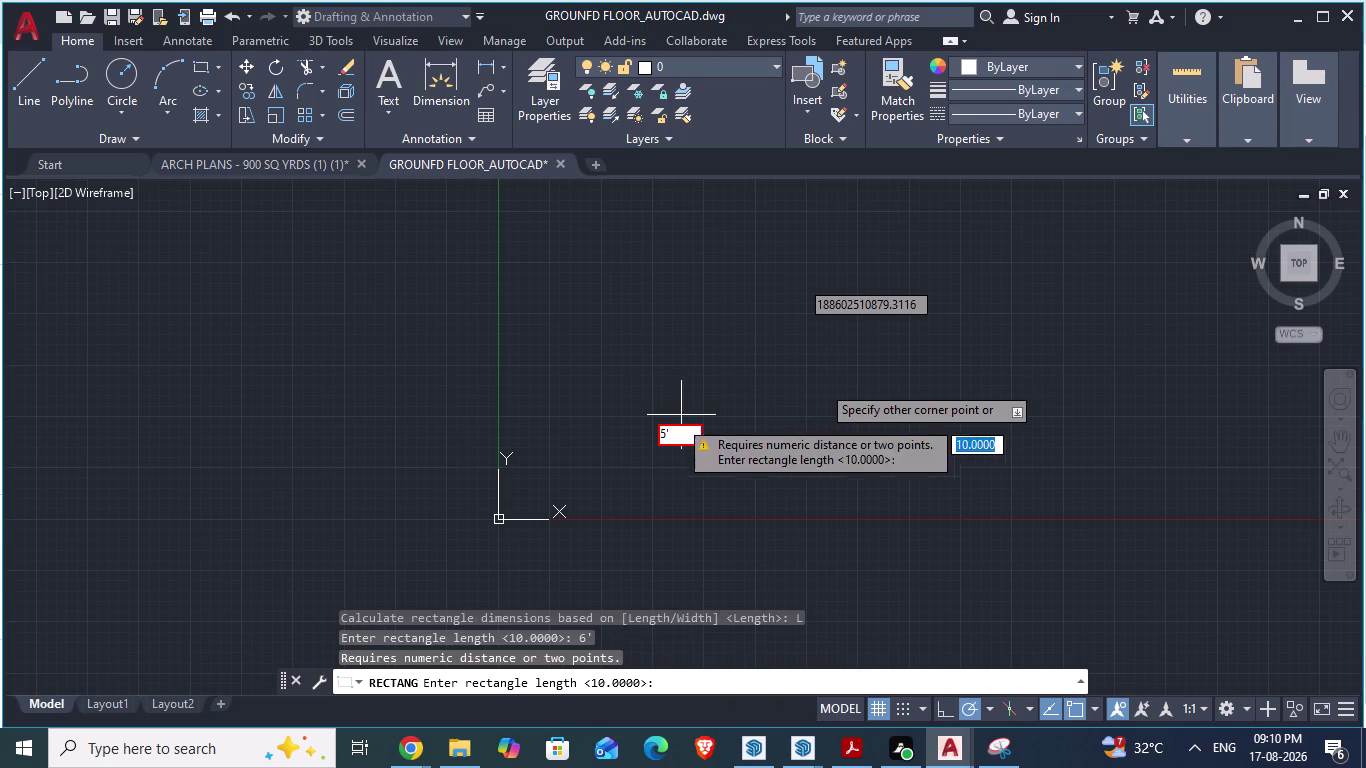
click(671, 441)
key(BackSpace)
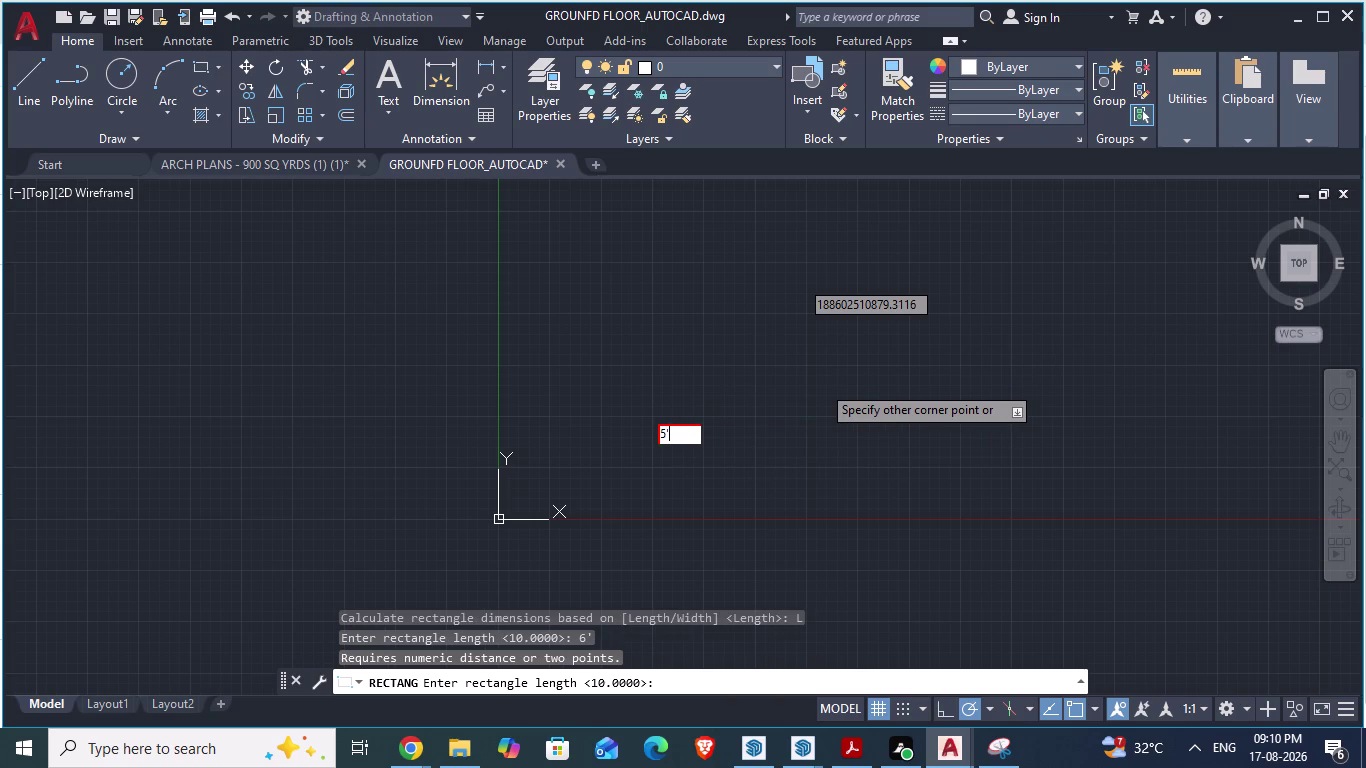
key(5)
key(apostrophe)
key(Return)
key(Escape)
scroll(down, 3)
scroll(down, 3)
scroll(down, 3)
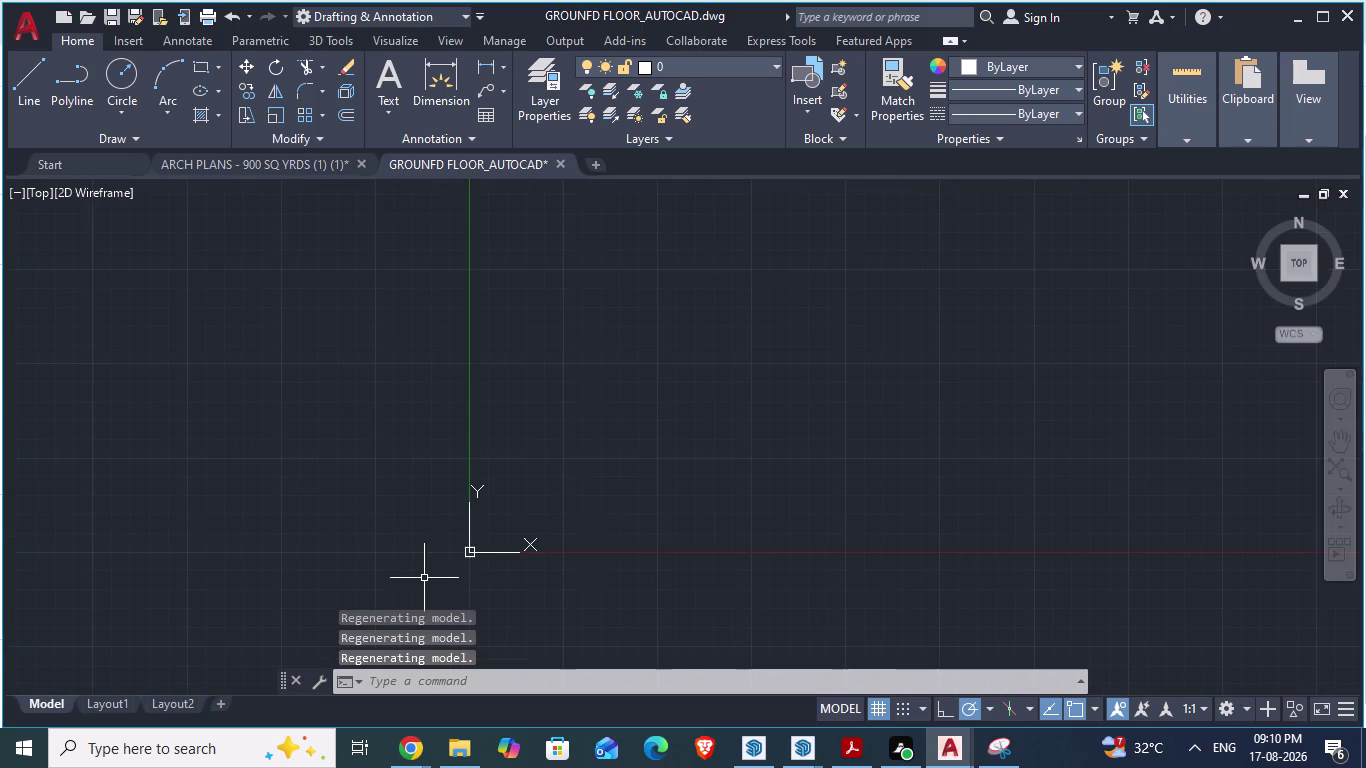
scroll(down, 3)
scroll(up, 3)
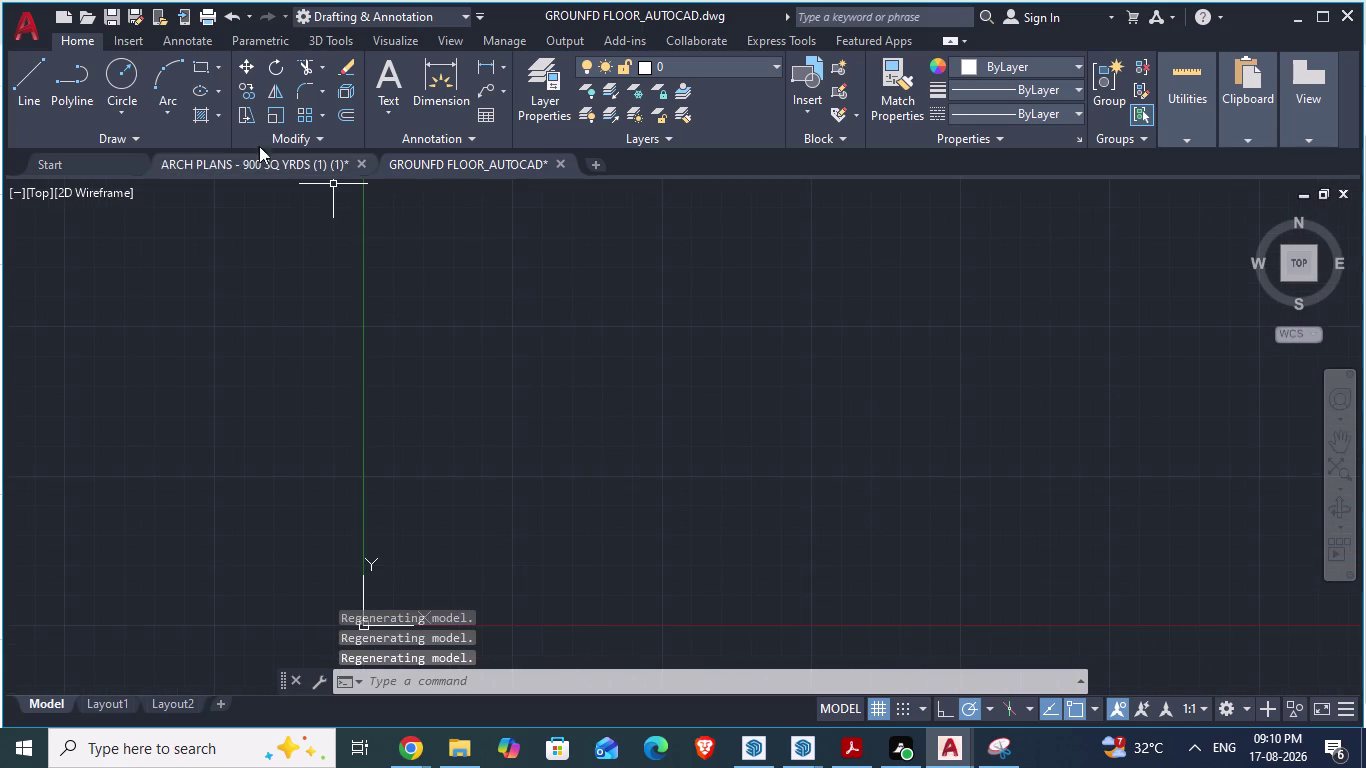
click(217, 68)
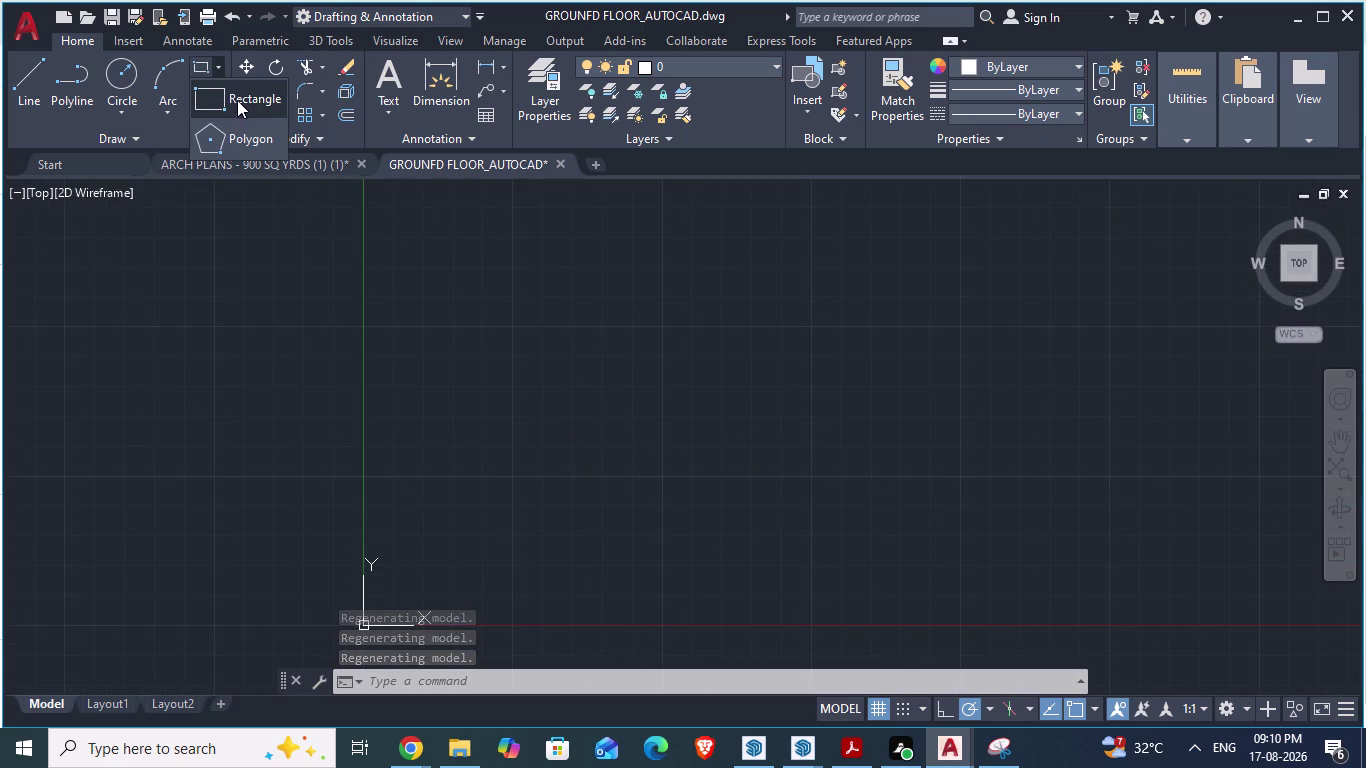
click(239, 105)
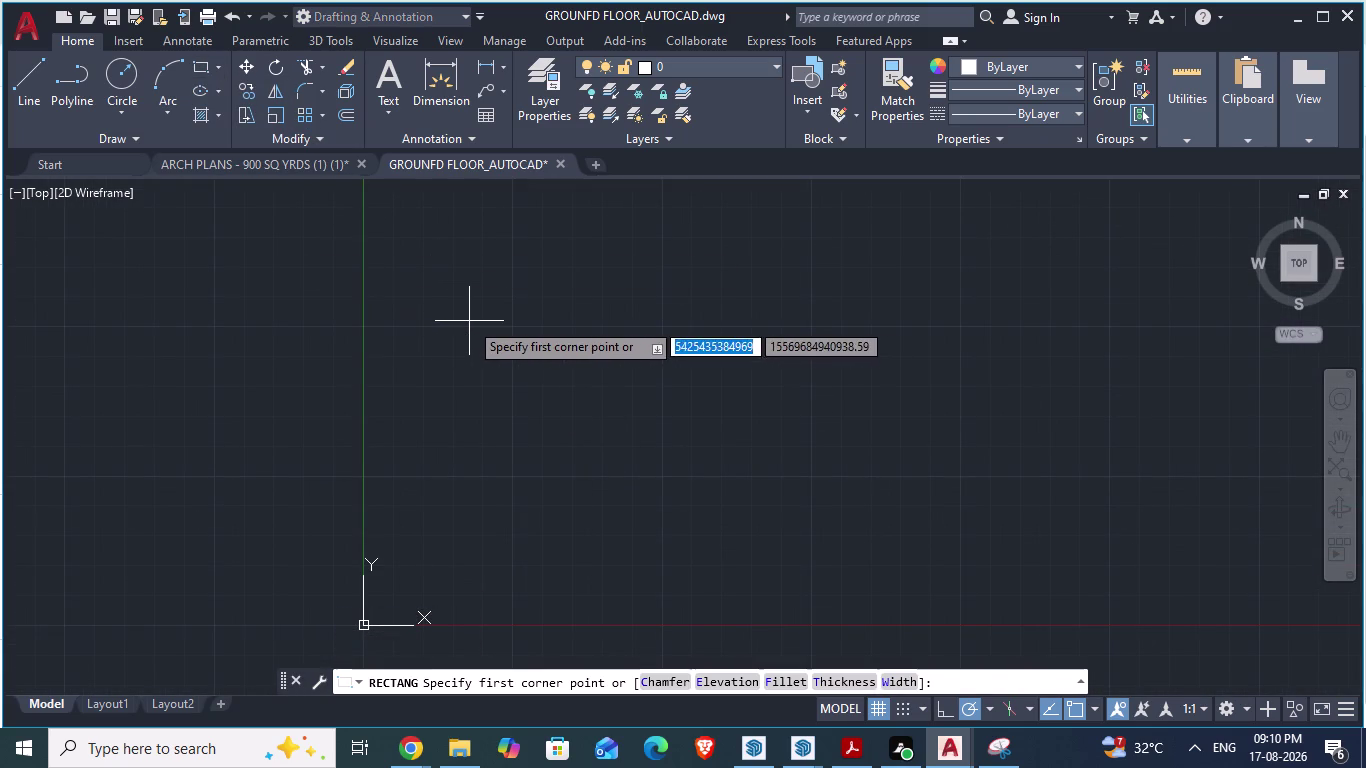
click(492, 272)
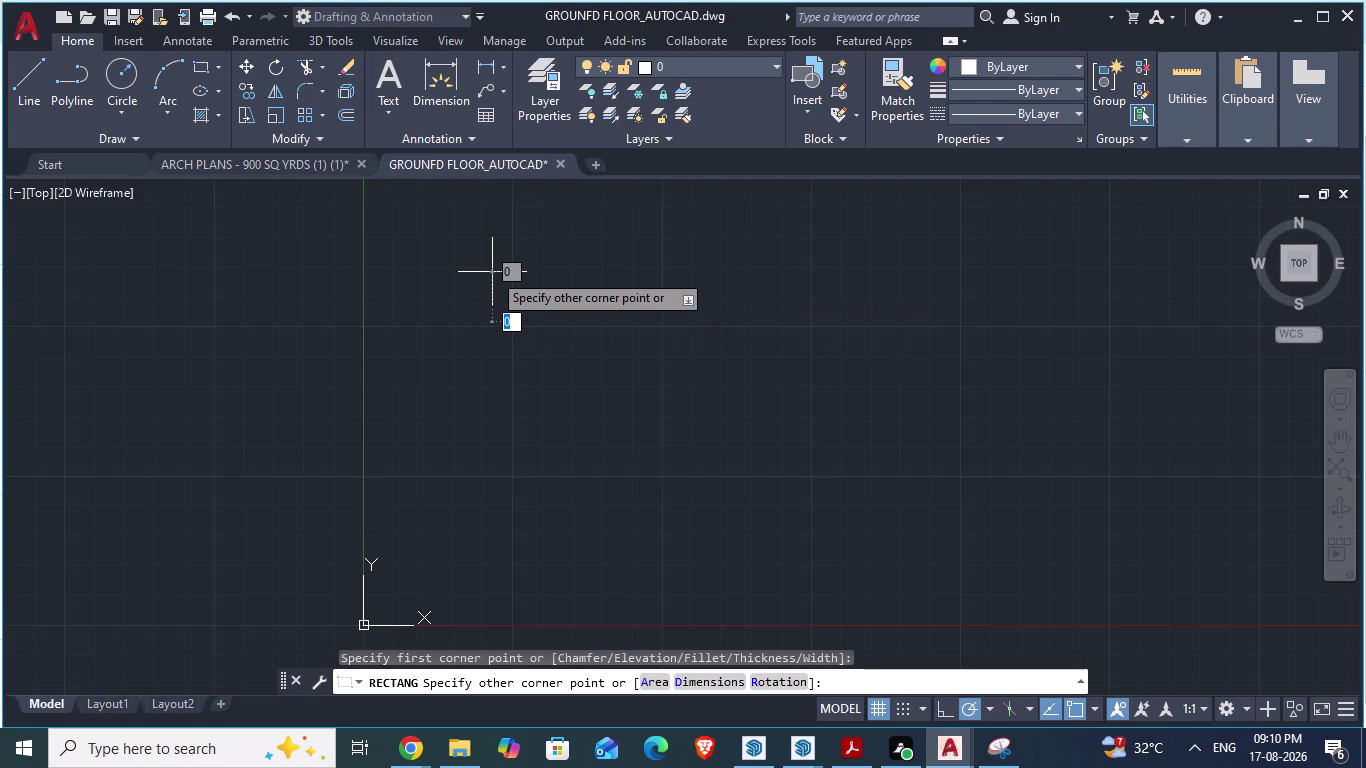
text(5')
key(Tab)
key(space)
key(Escape)
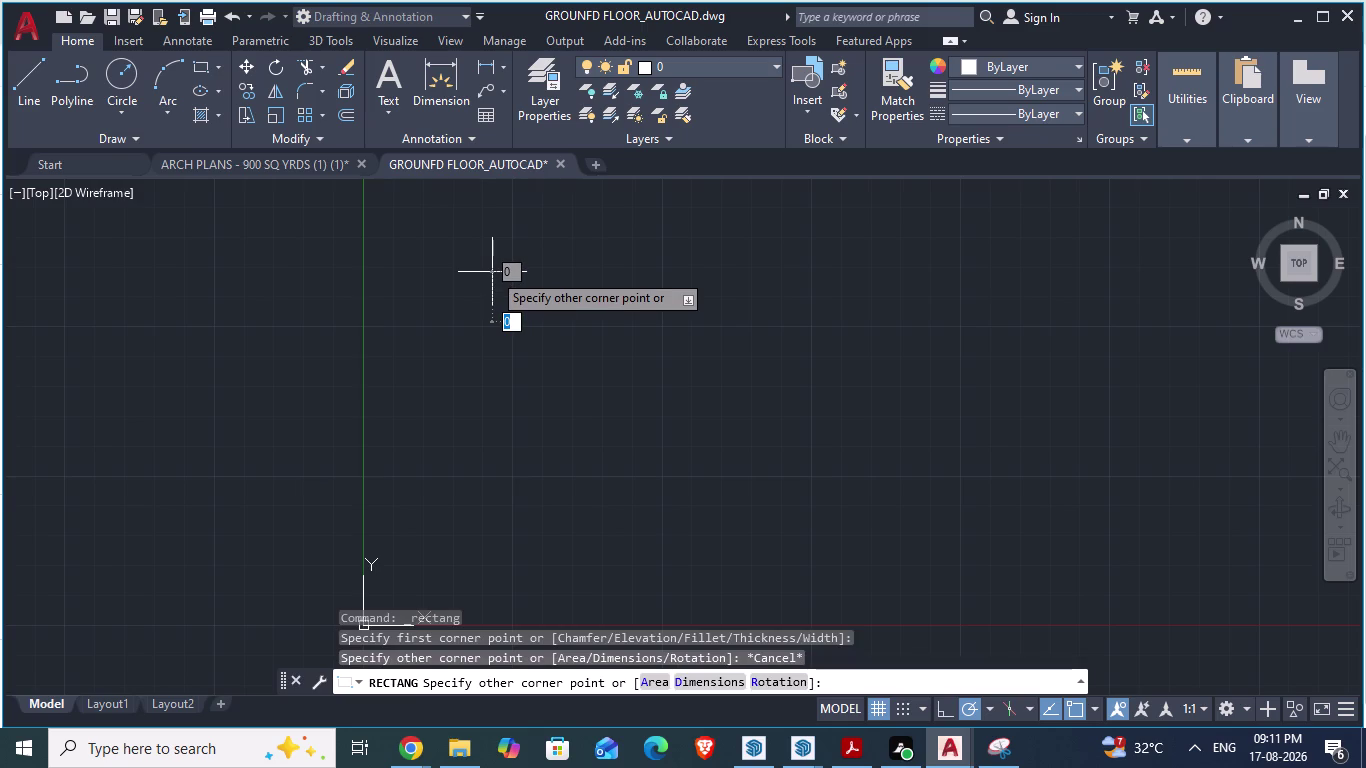
text(5')
key(Return)
key(a)
key(Return)
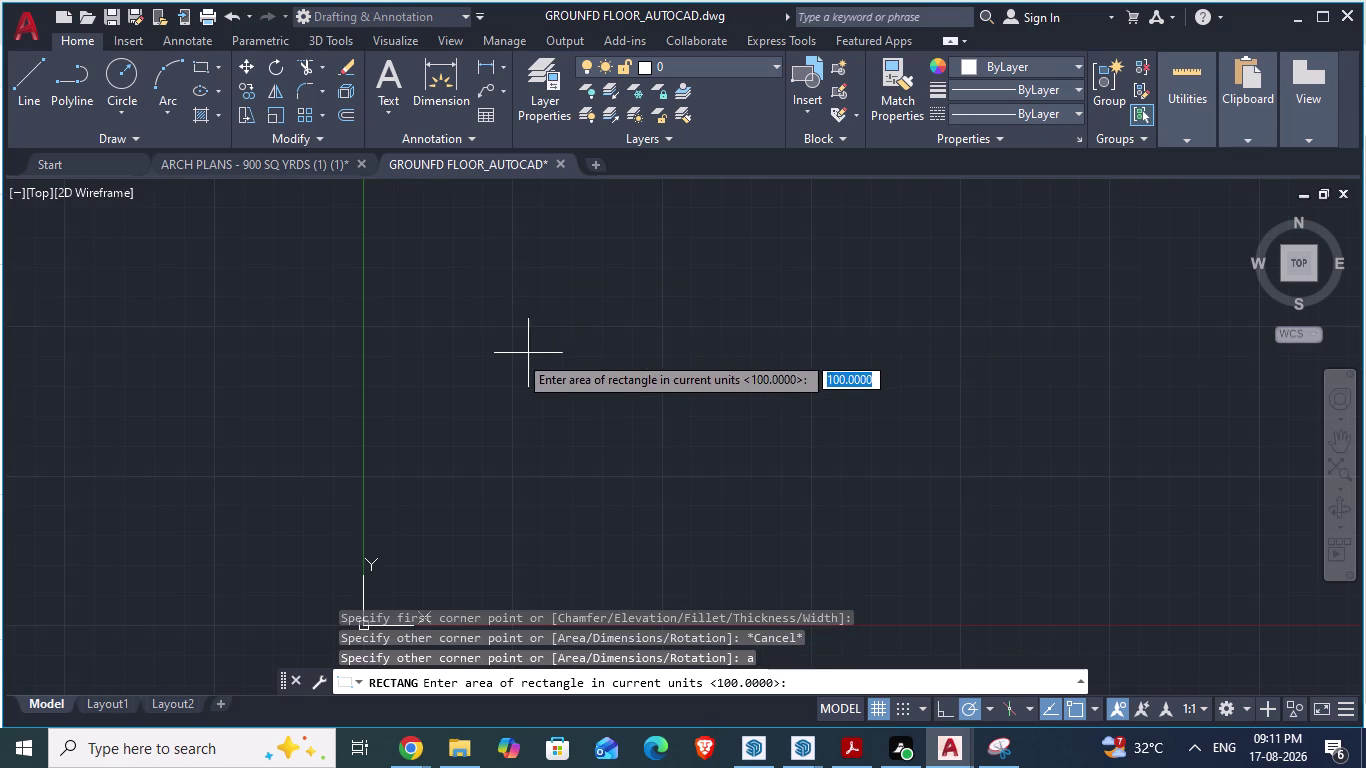
click(484, 282)
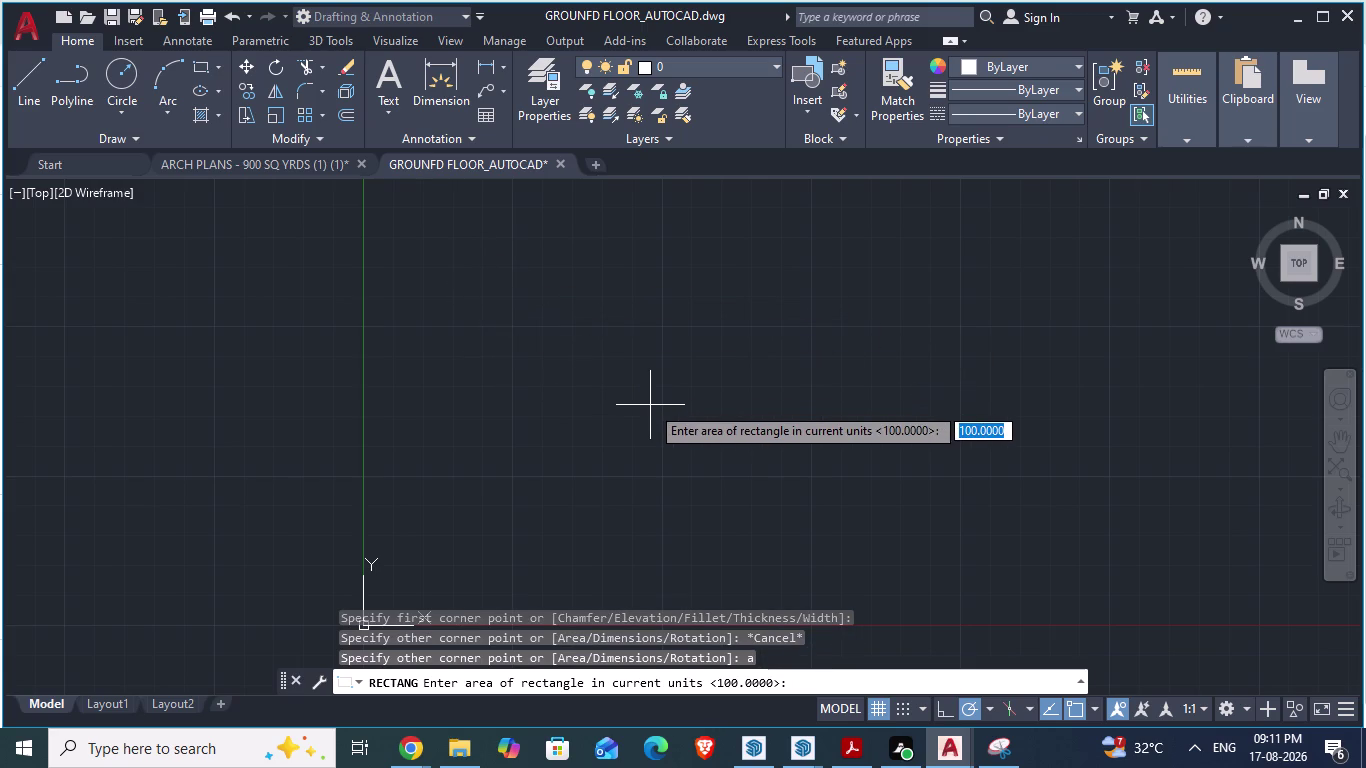
click(650, 406)
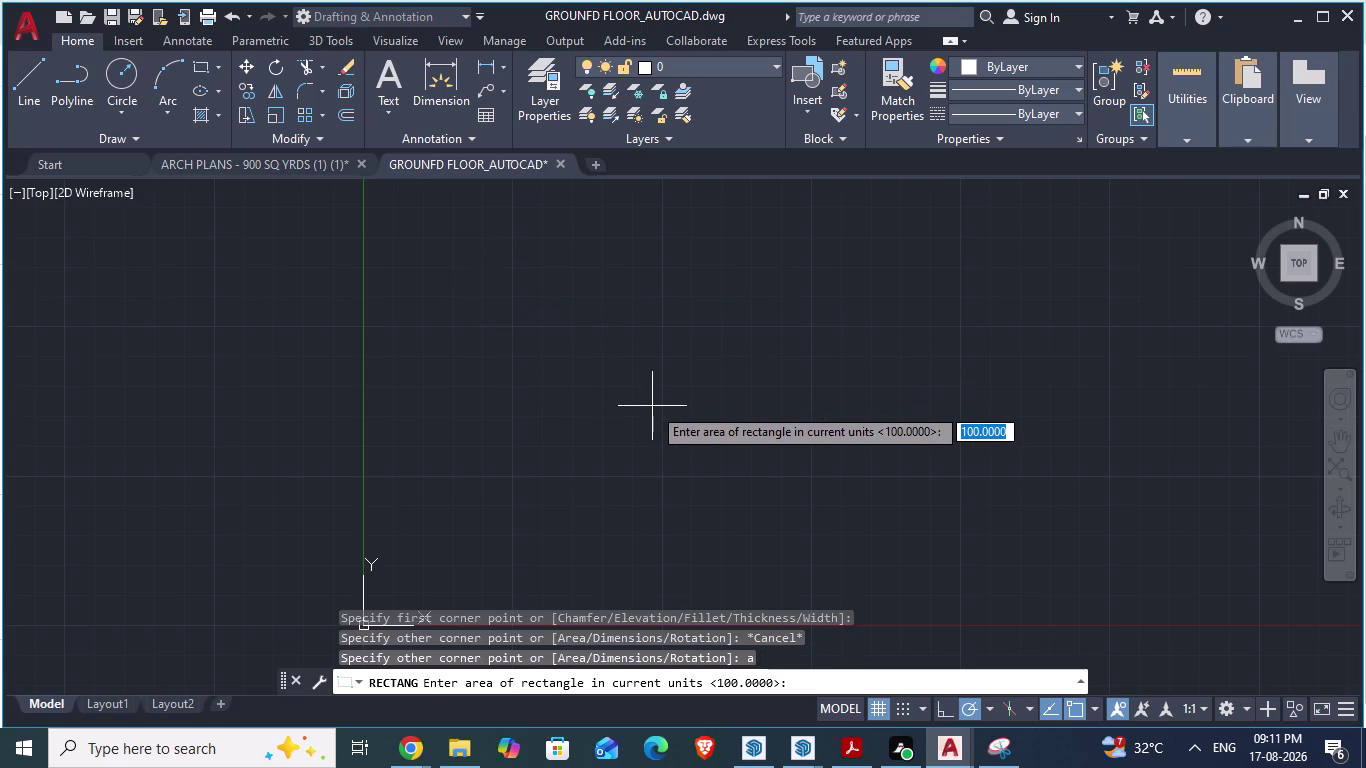
key(Escape)
scroll(down, 3)
scroll(down, 3)
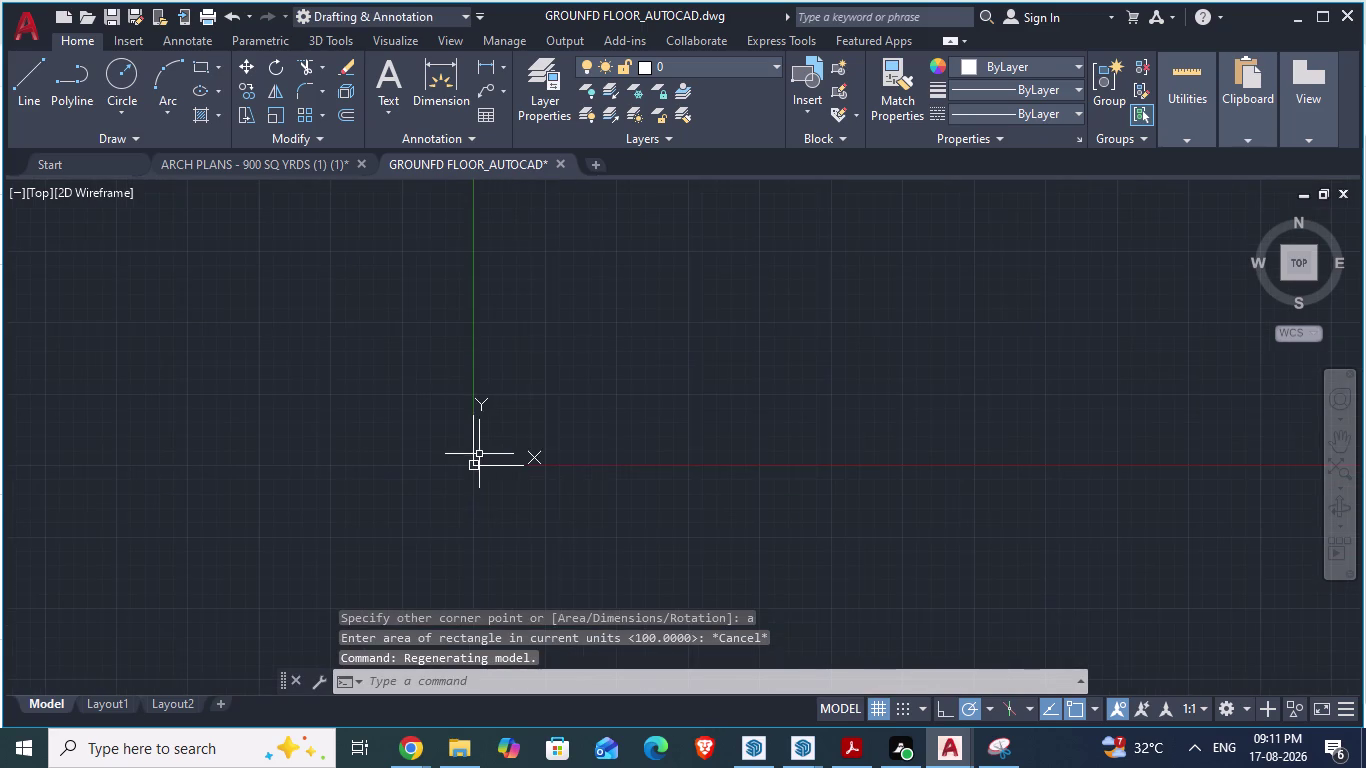
scroll(down, 3)
Close the GROUNFD FLOOR drawing, answering the save-changes prompt.
click(267, 165)
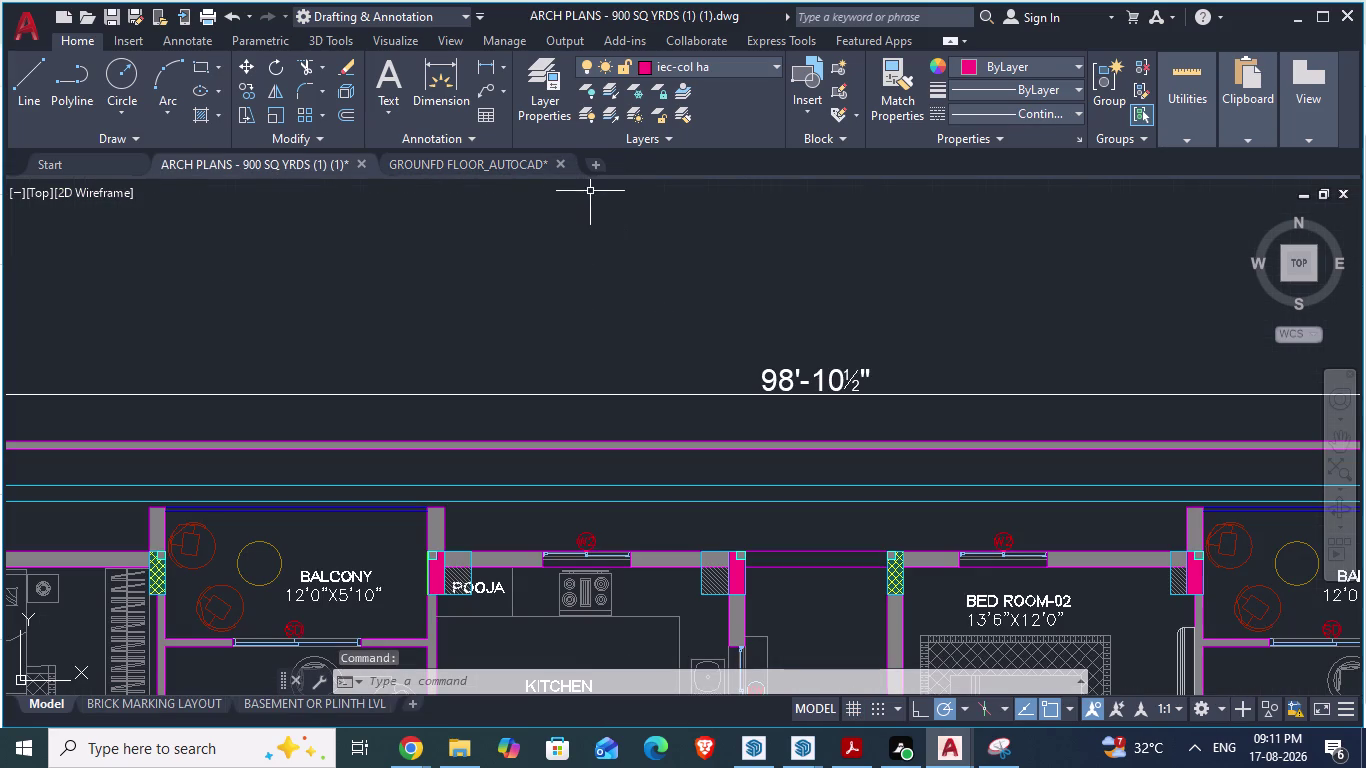
click(562, 160)
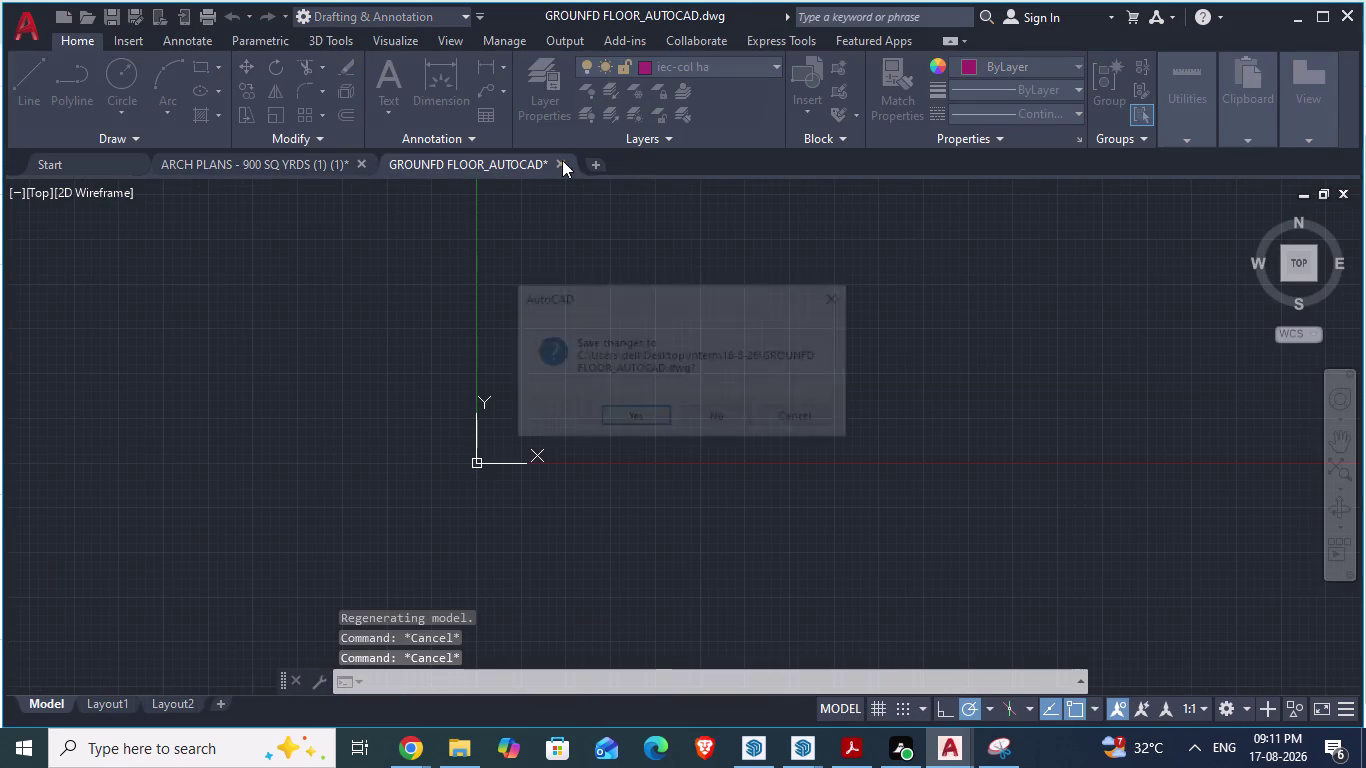
click(722, 420)
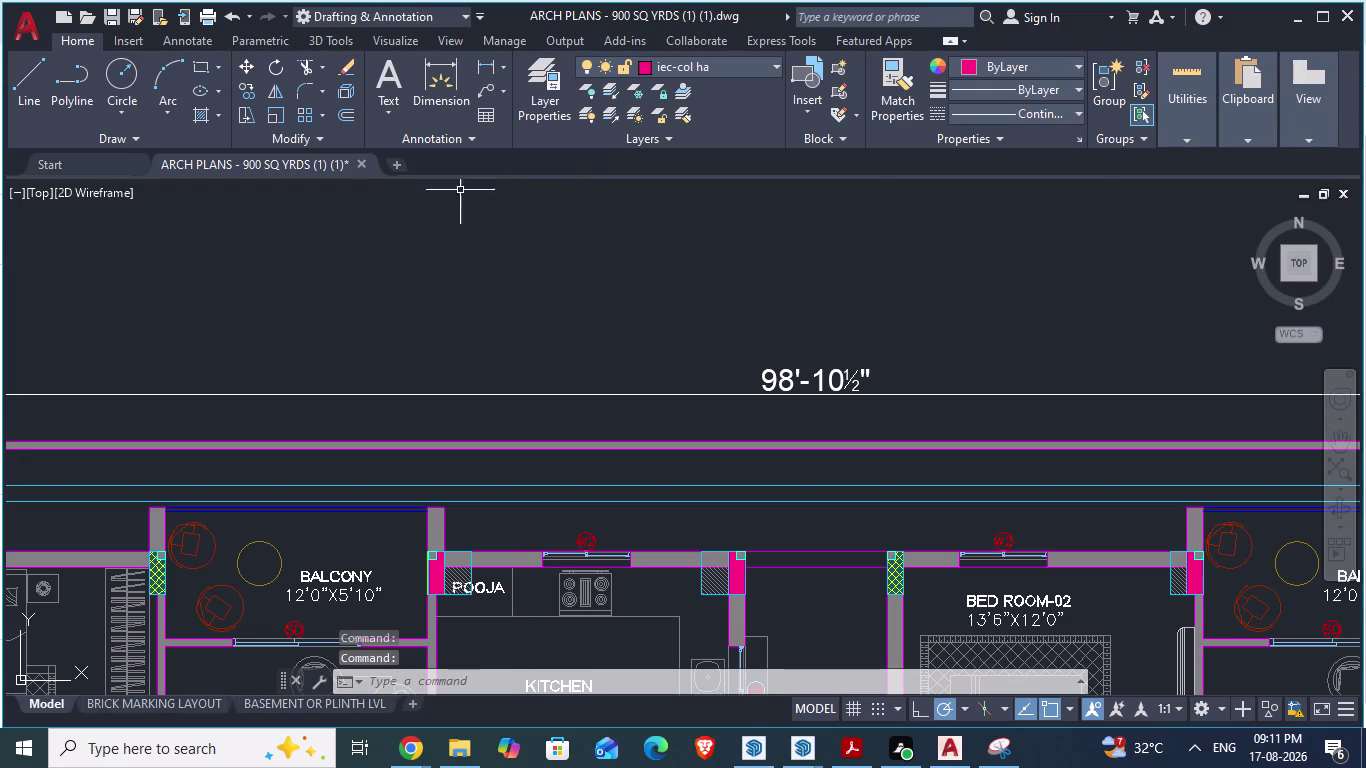
Create a new blank Drawing3.
click(396, 163)
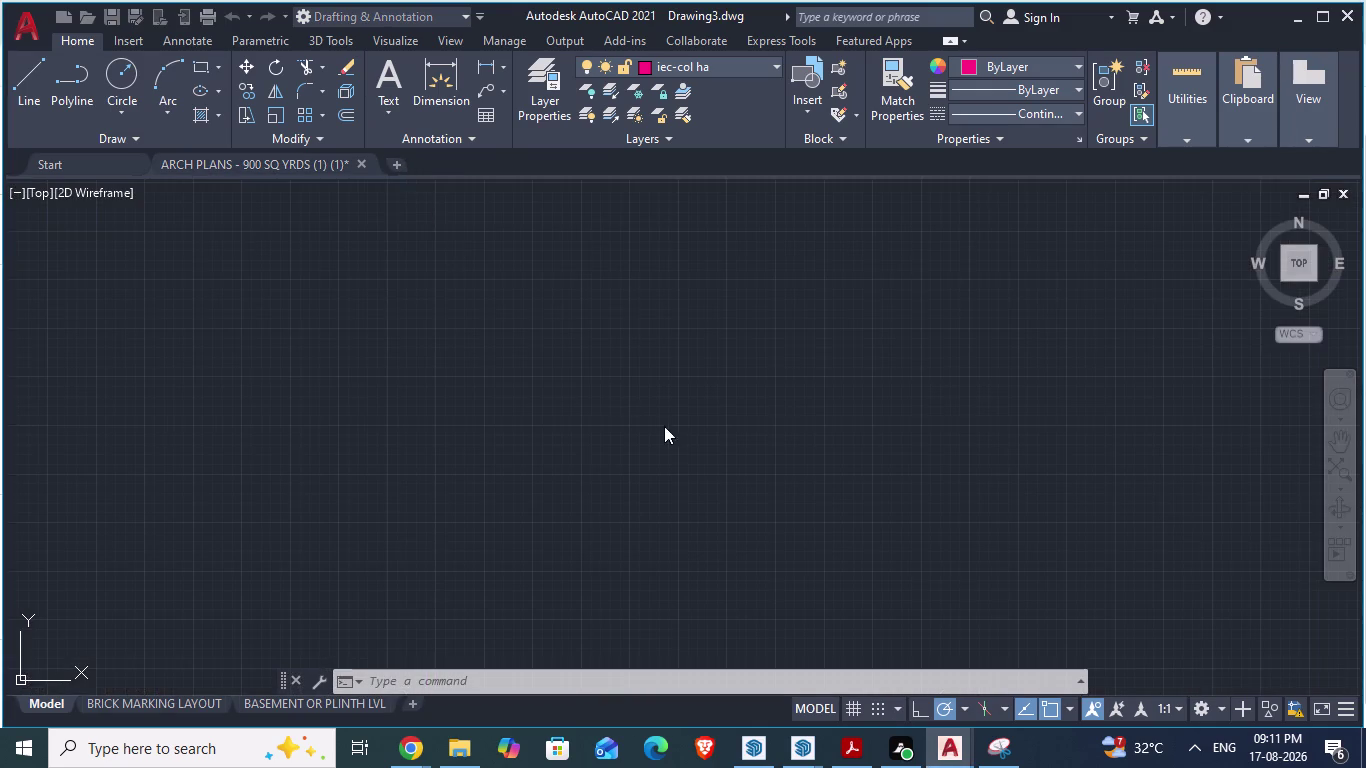
scroll(down, 3)
scroll(down, 3)
scroll(up, 3)
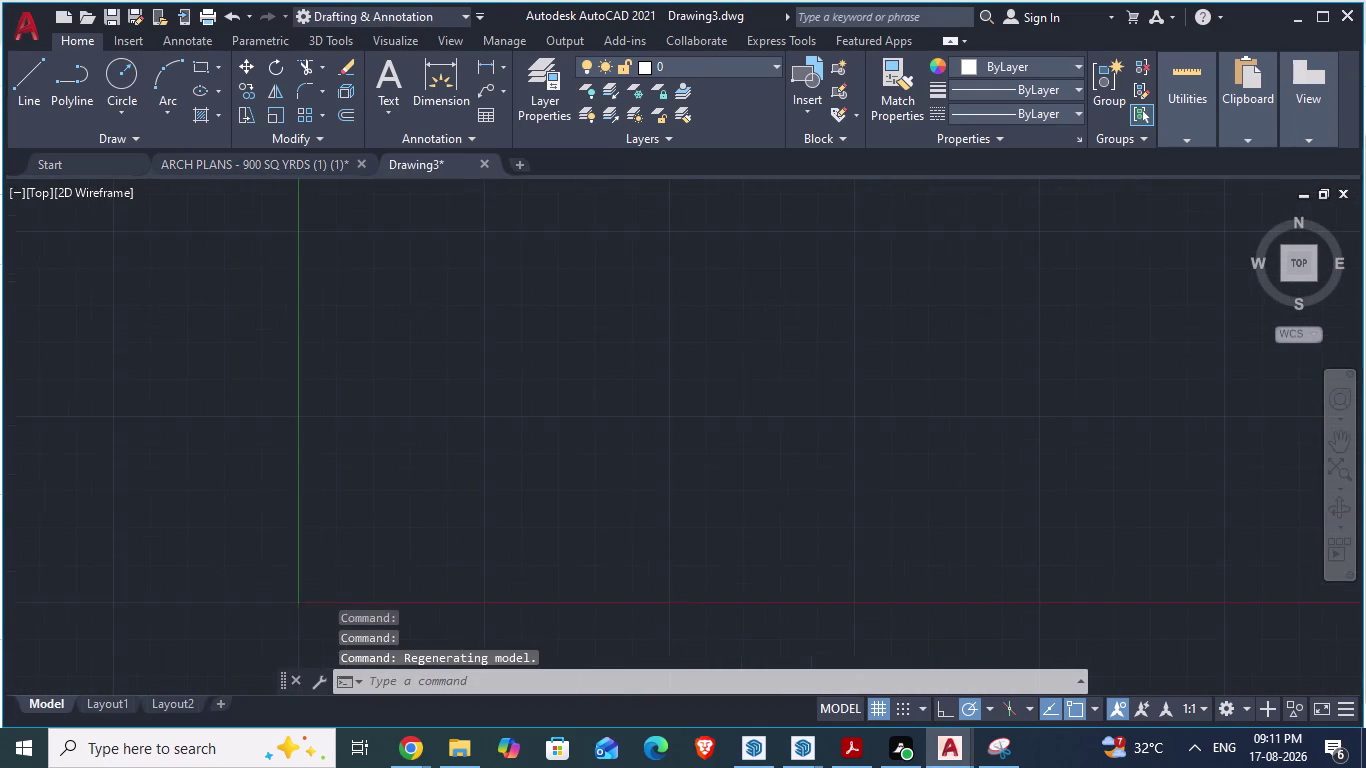
scroll(up, 3)
scroll(down, 3)
Try a 5' by 6' rectangle in Drawing3, then cancel it.
text(rec)
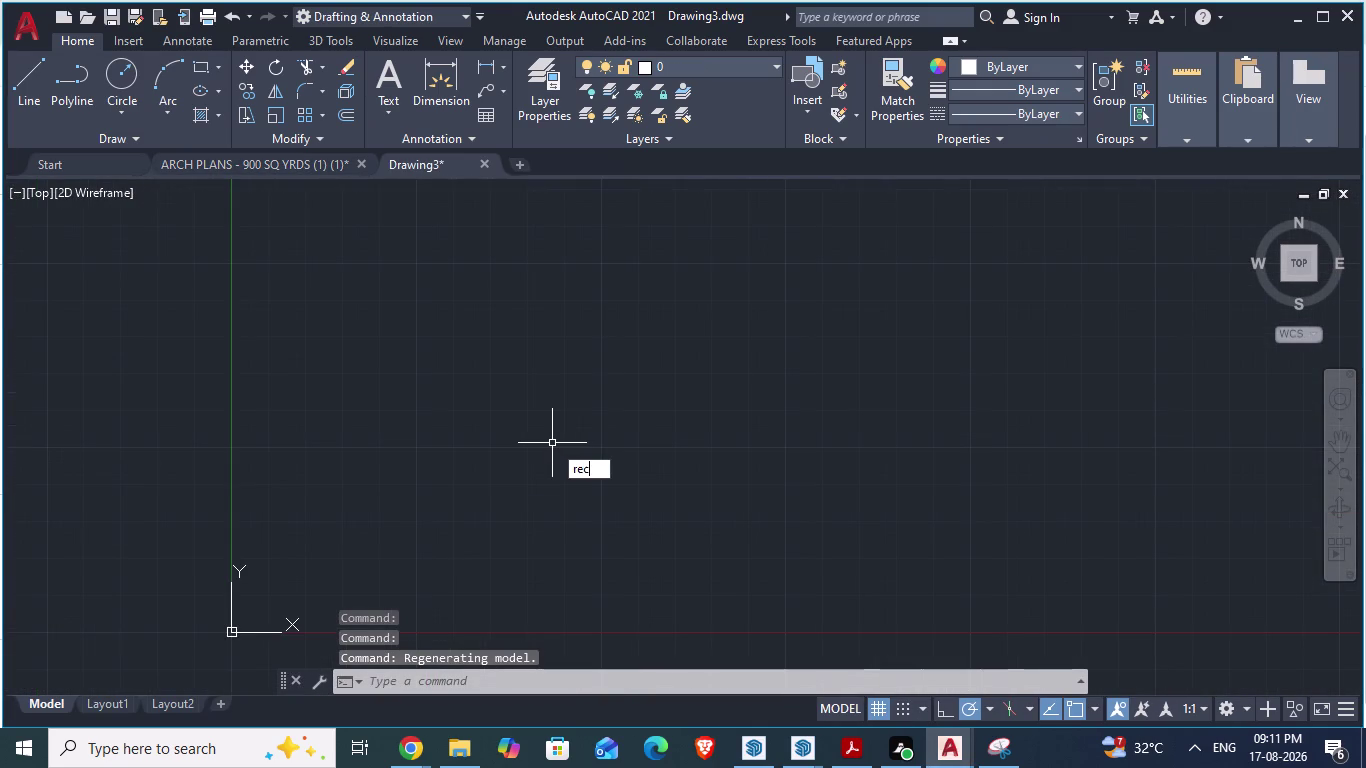
key(Return)
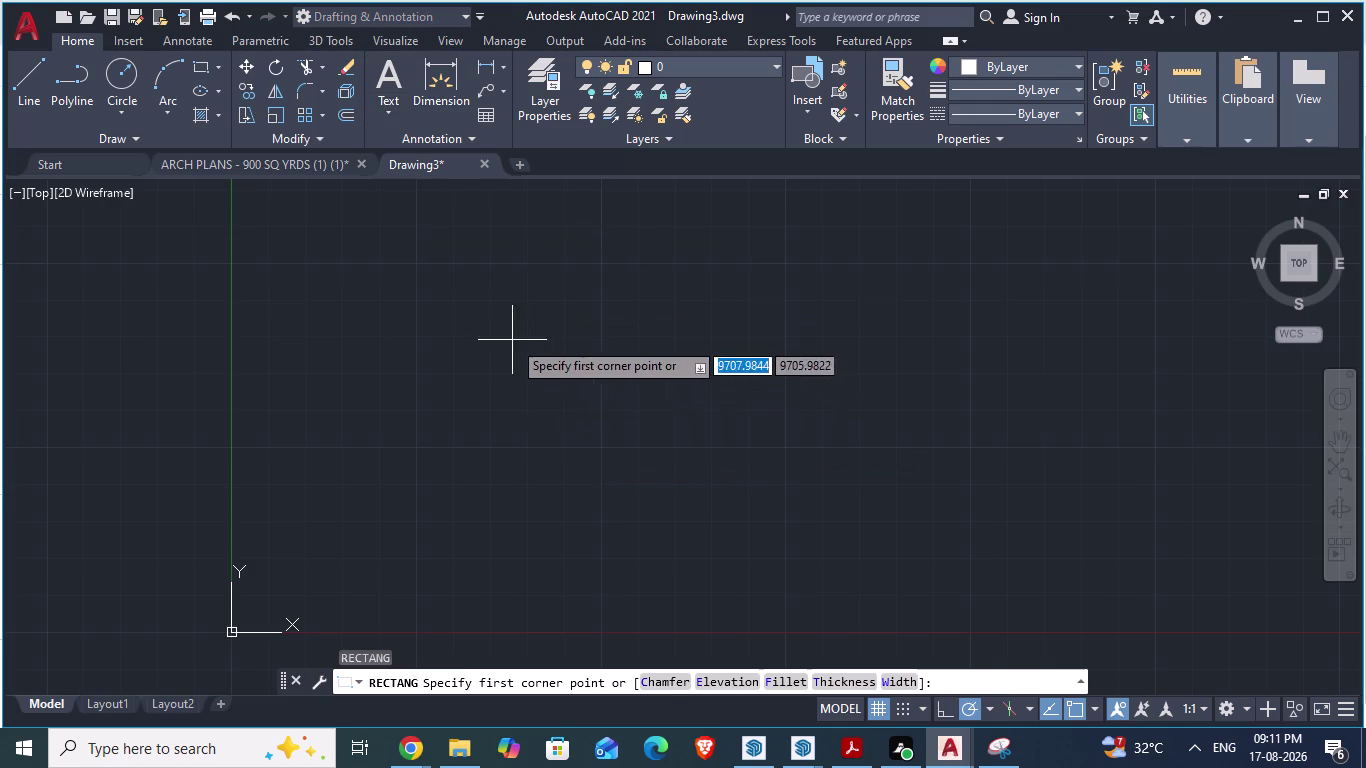
click(489, 294)
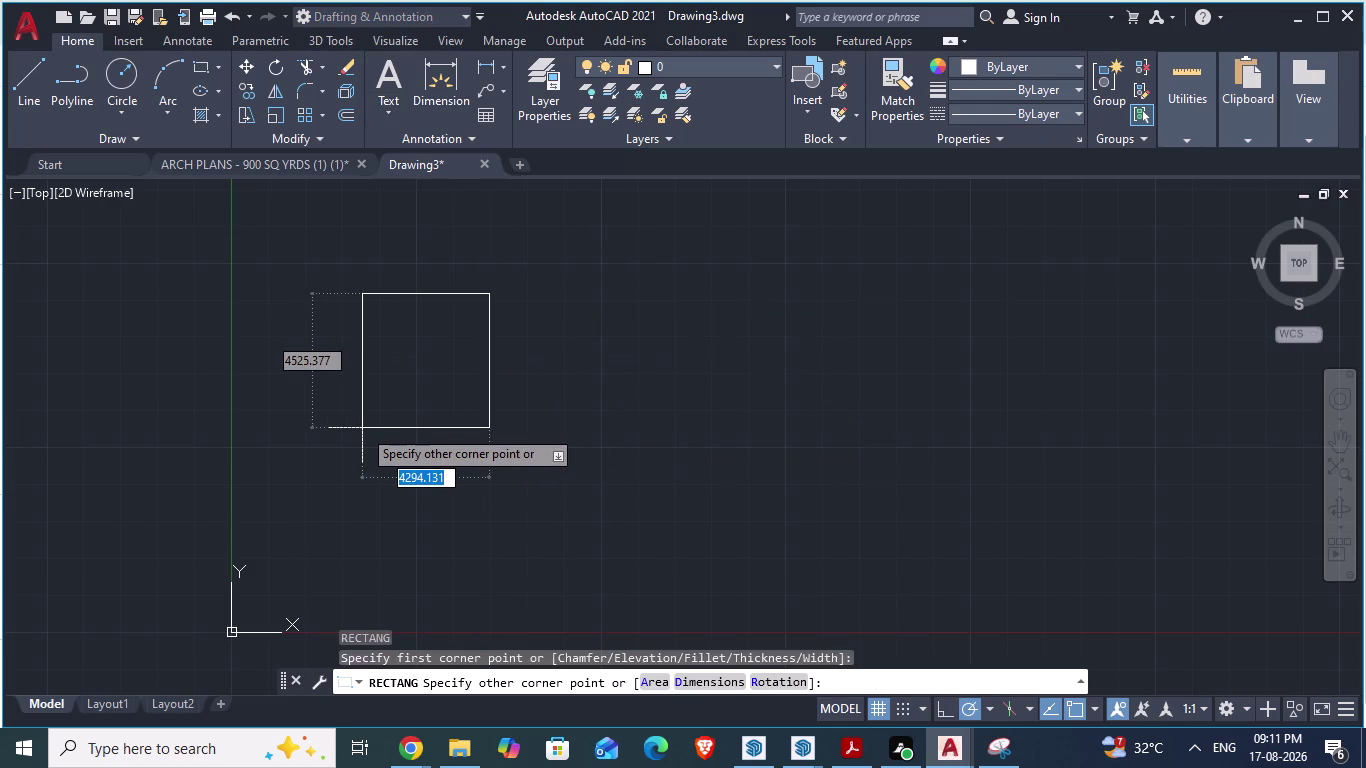
text(5')
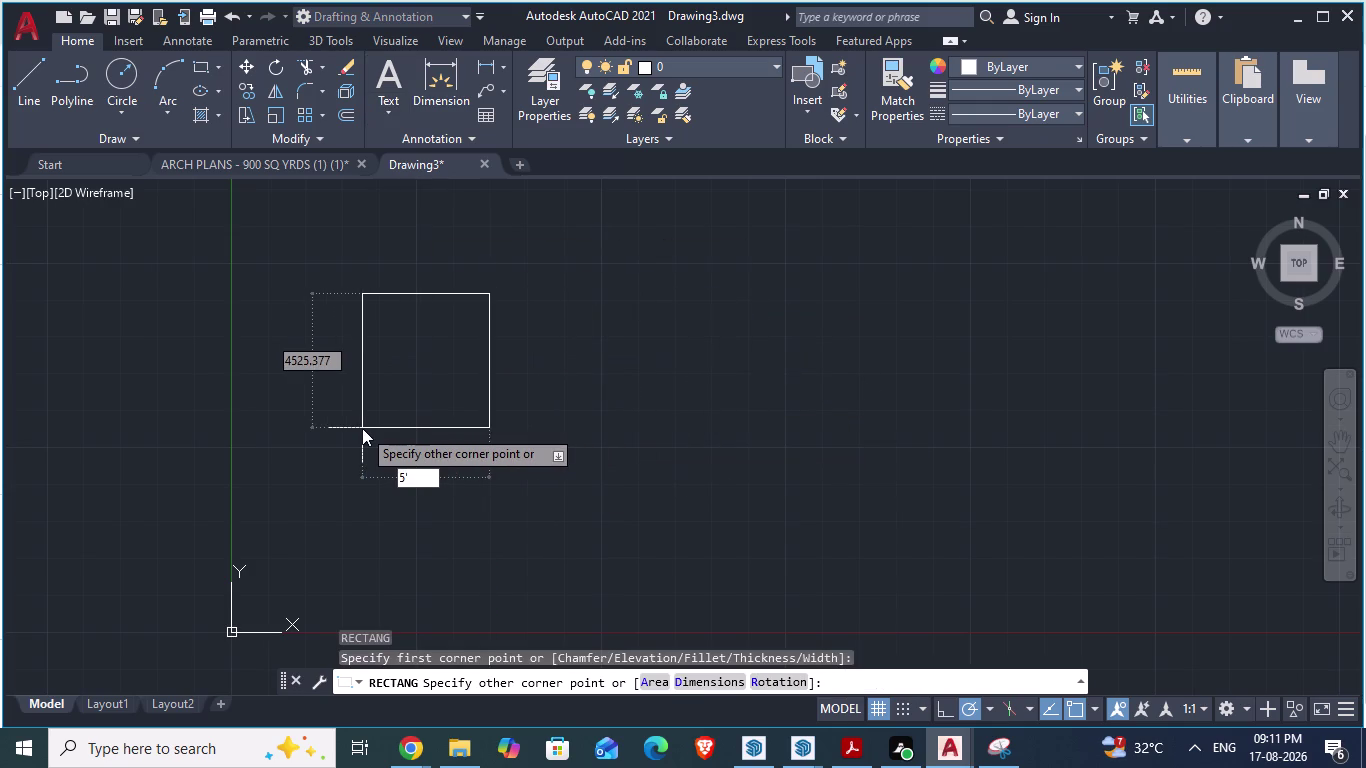
text(,6')
key(Return)
key(Escape)
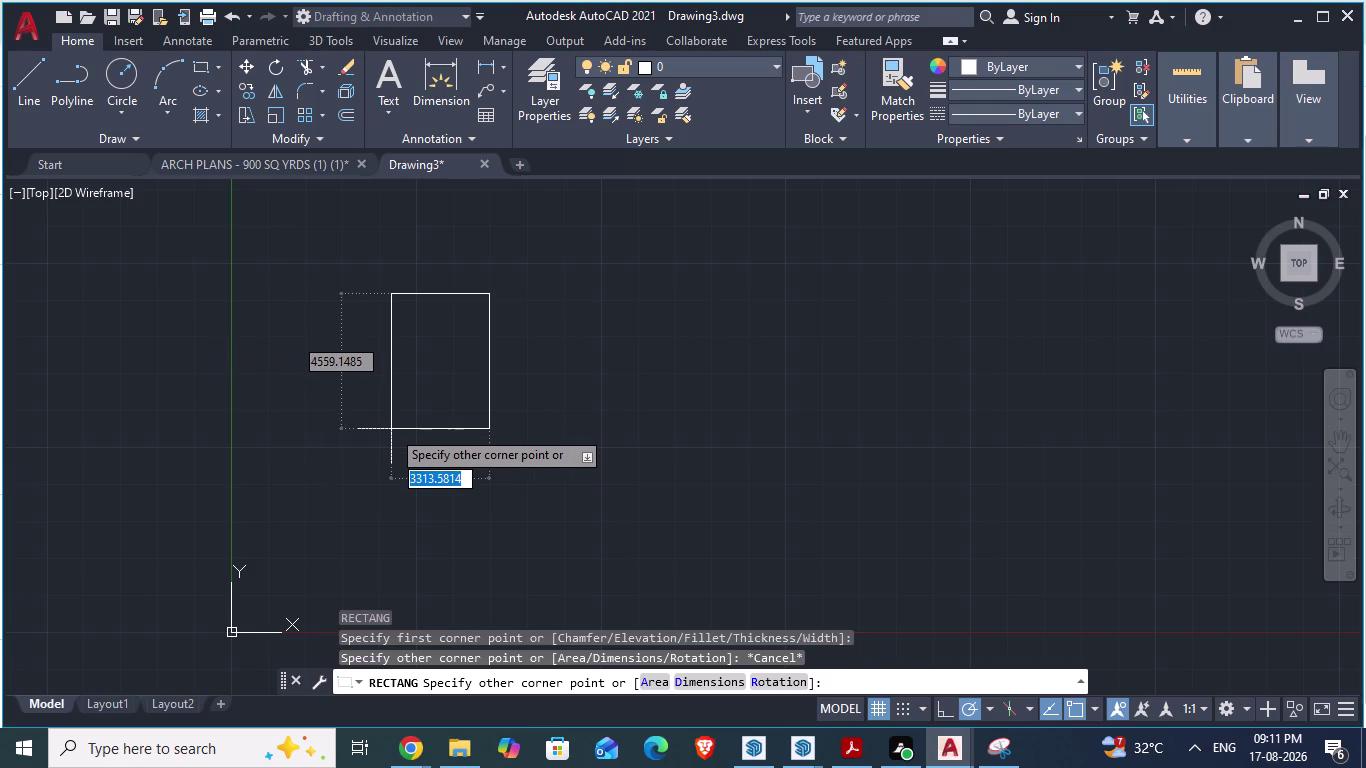
key(Escape)
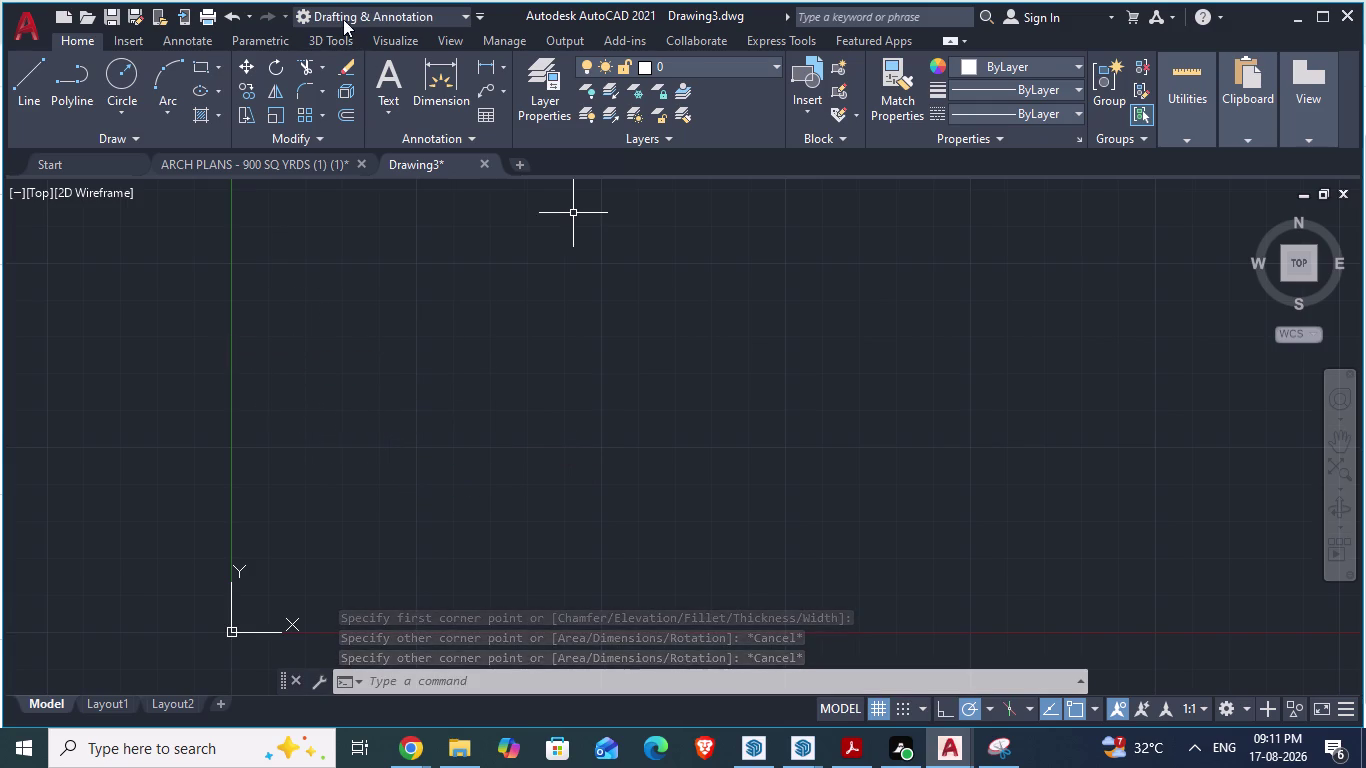
Close Drawing3 and choose No in the save-changes prompt.
click(73, 36)
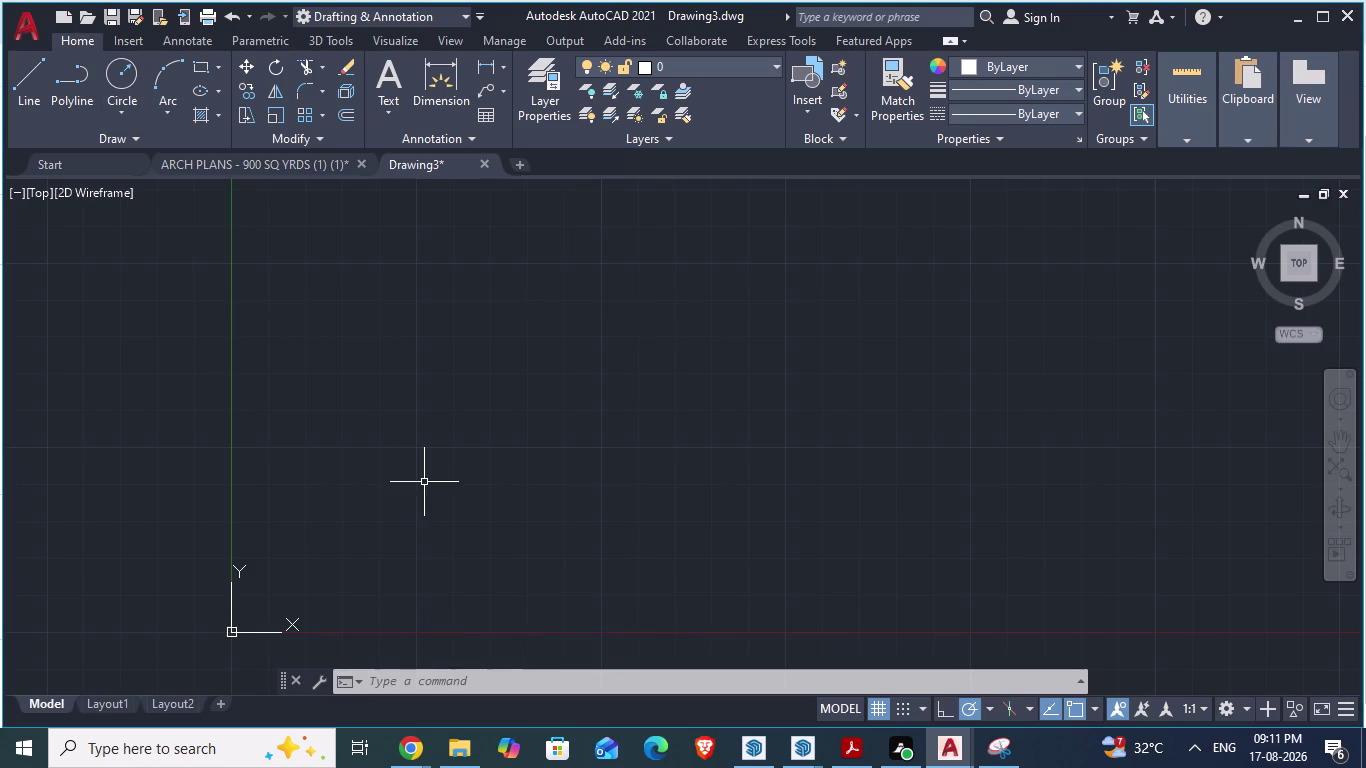
scroll(down, 3)
scroll(down, 3)
click(488, 162)
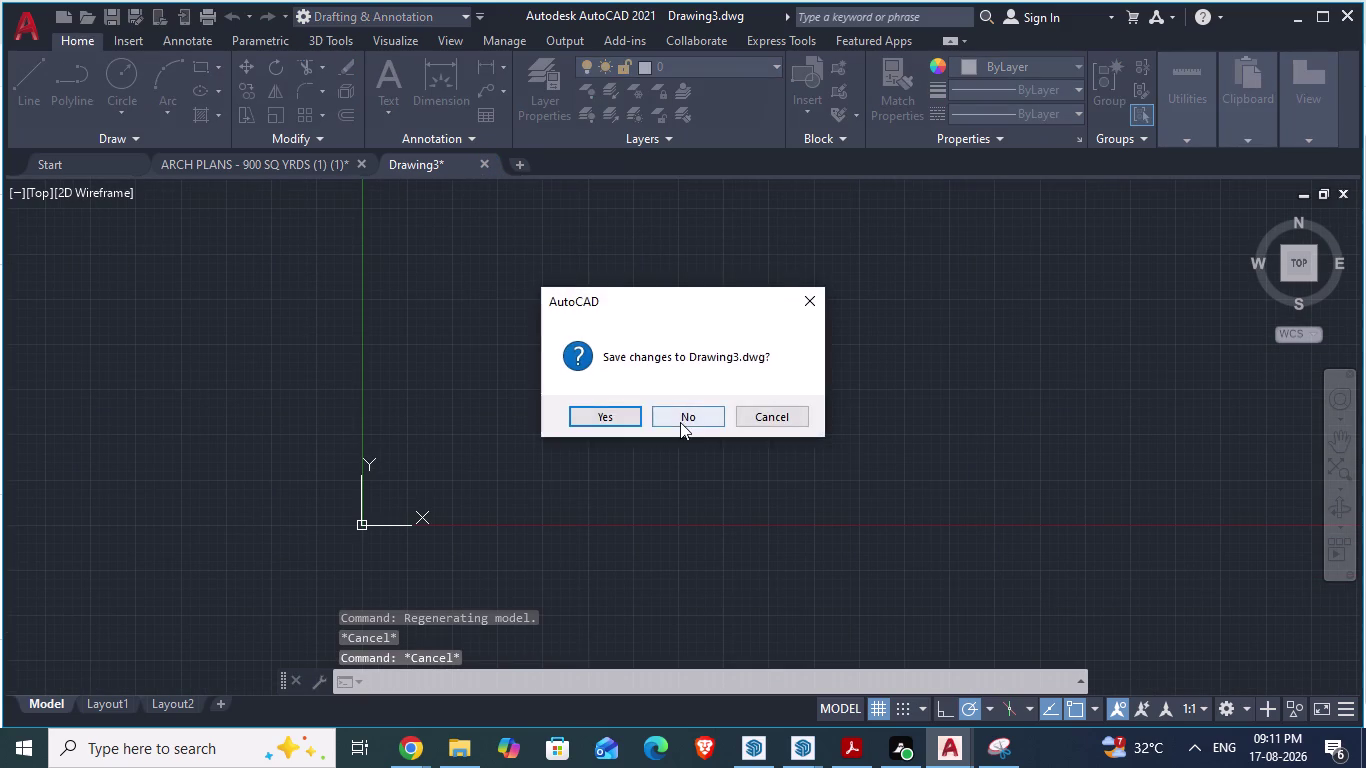
click(680, 422)
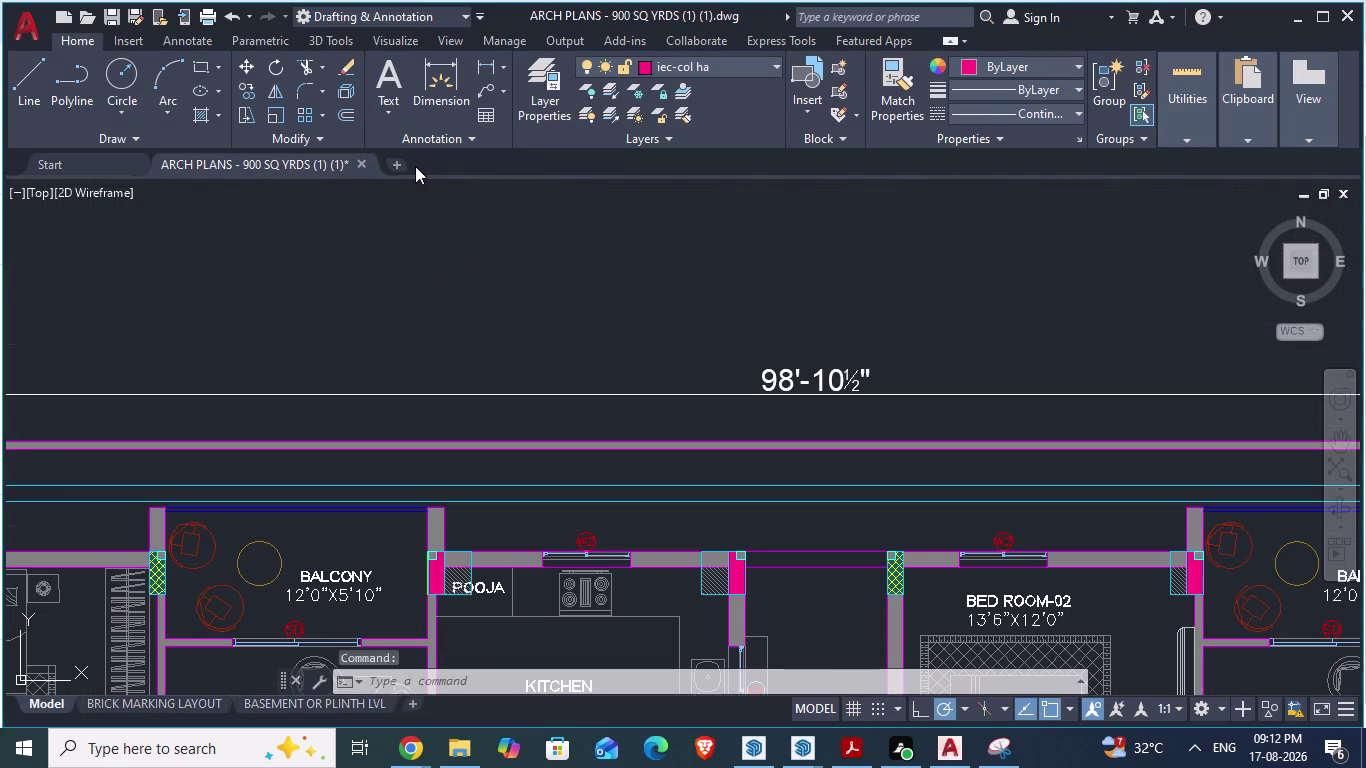
Create blank Drawing4, dismiss the template dialog, and bring up Save As.
click(398, 160)
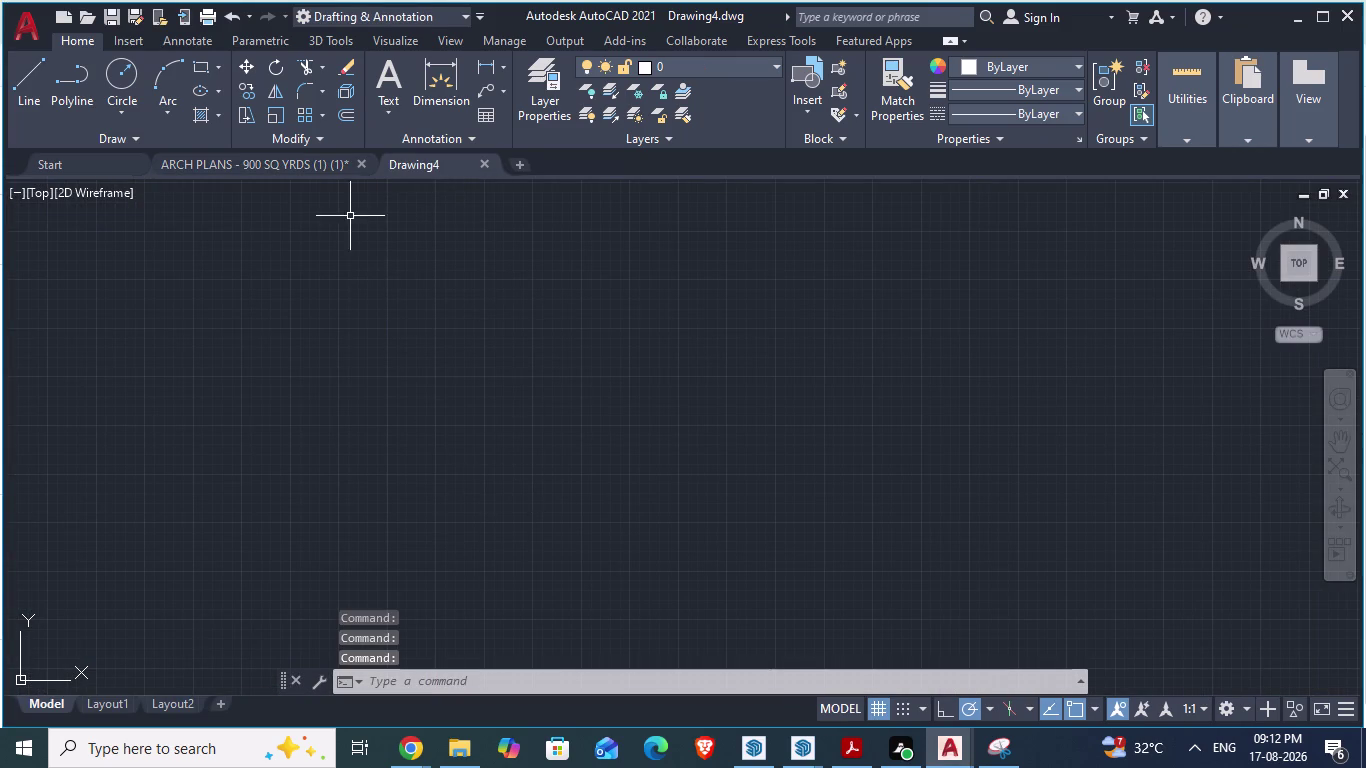
click(64, 21)
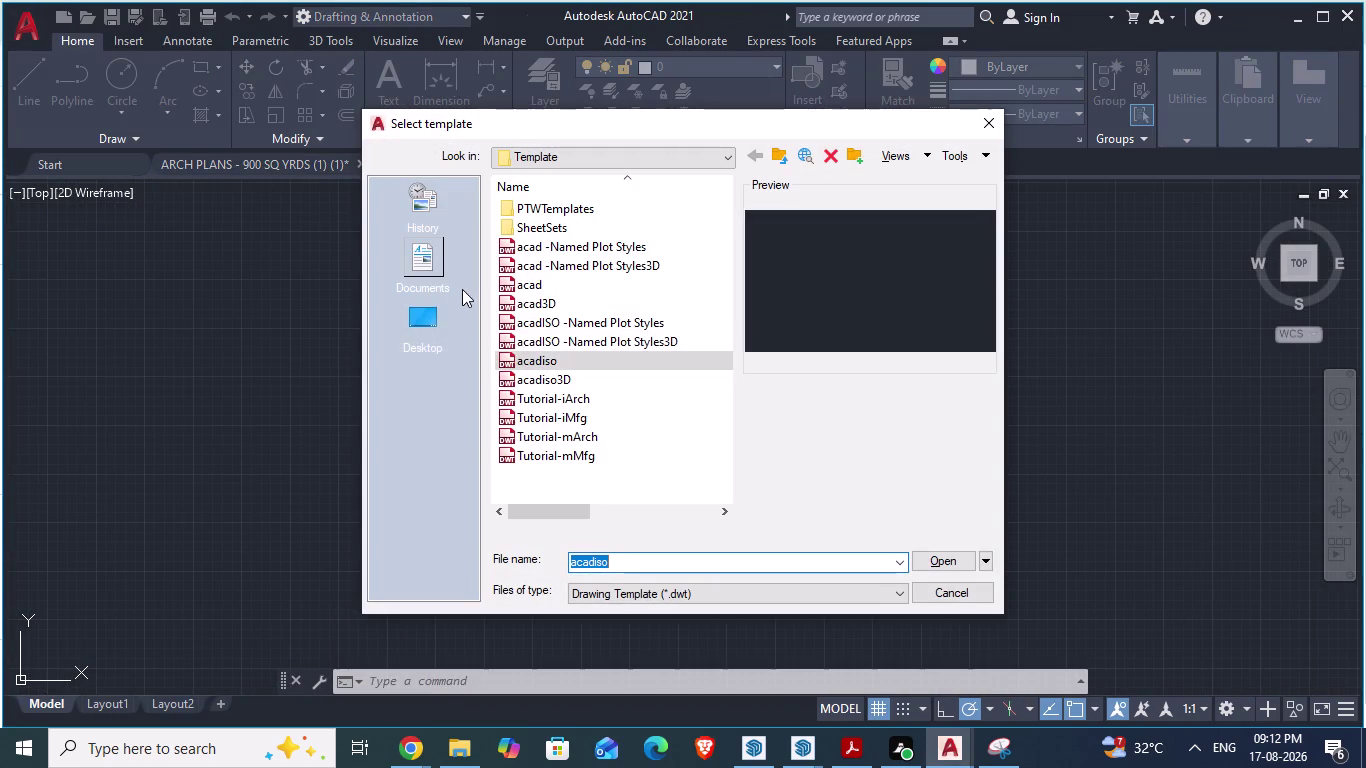
click(930, 594)
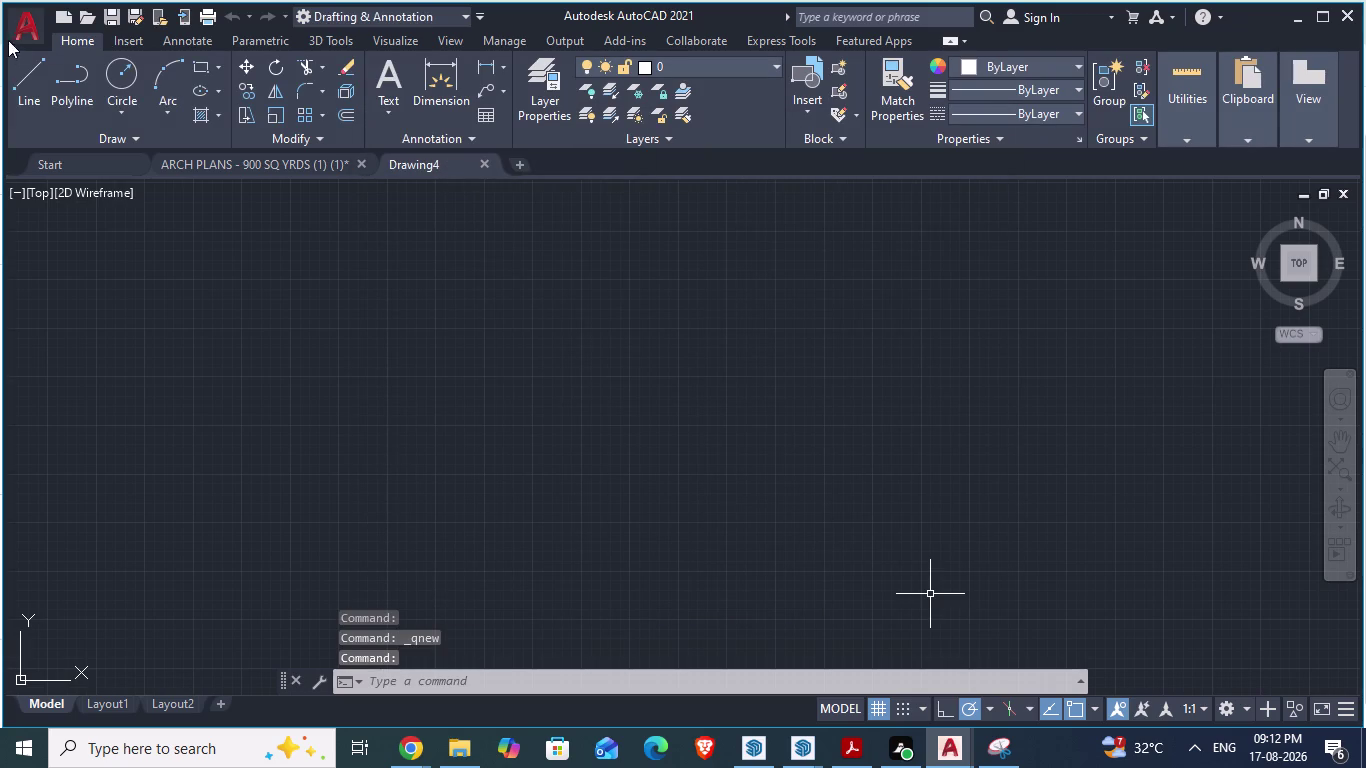
click(26, 27)
click(105, 264)
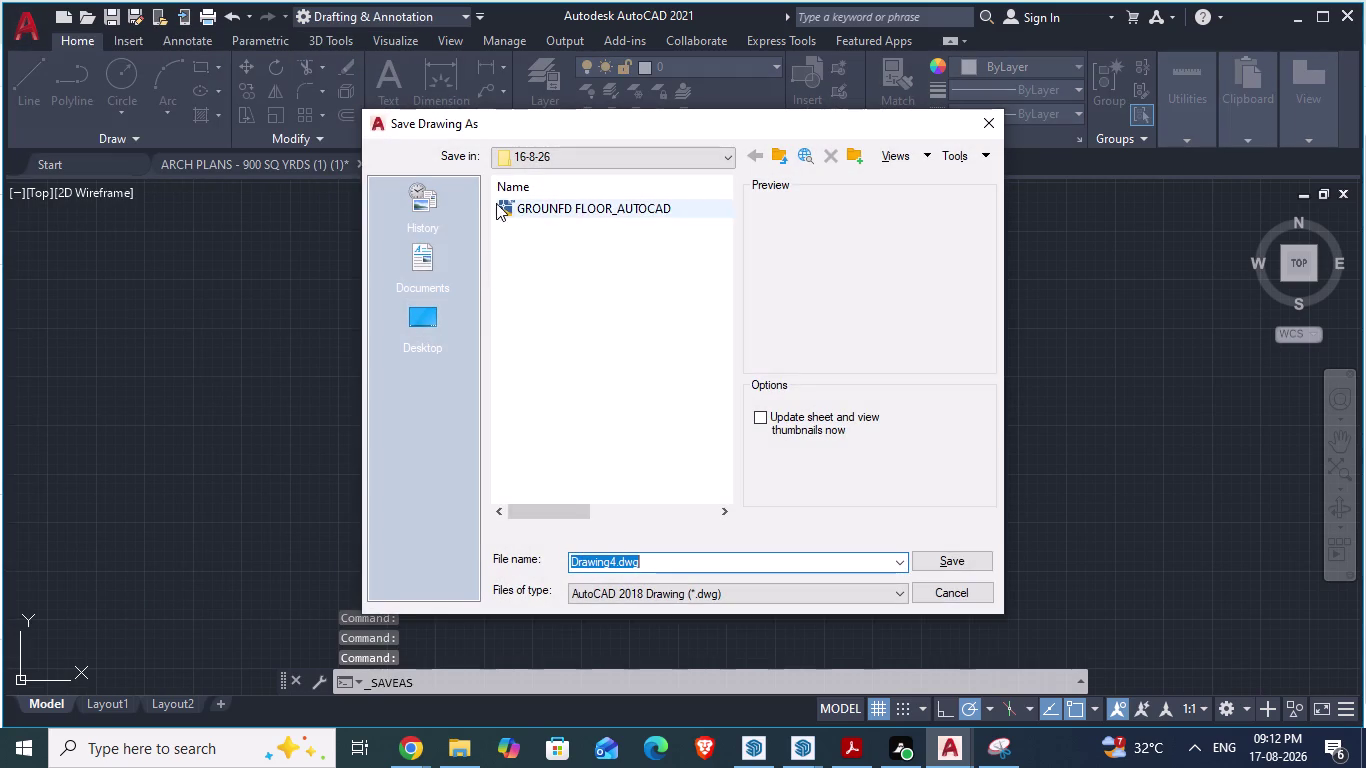
Replace the file name with GF_AUTOCAD and save it in the 16-8-26 folder.
click(598, 312)
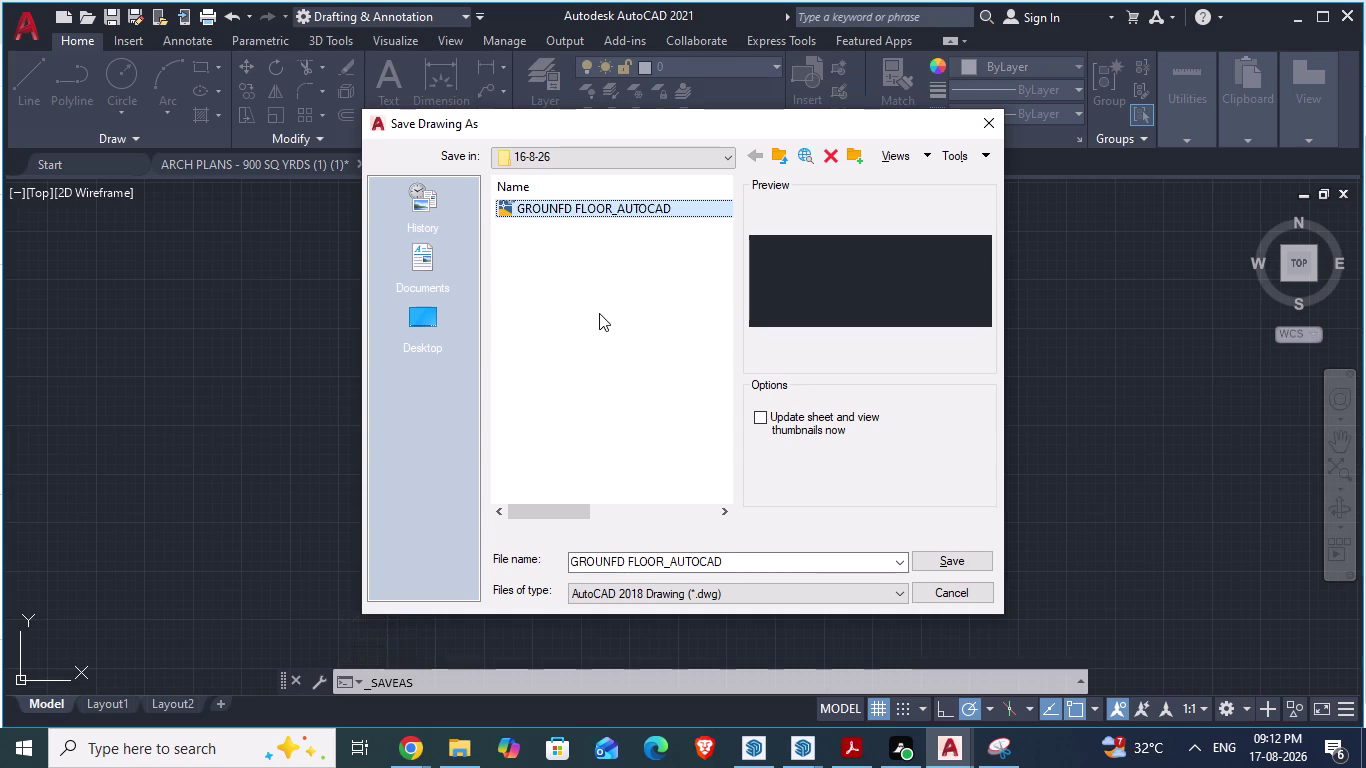
click(614, 255)
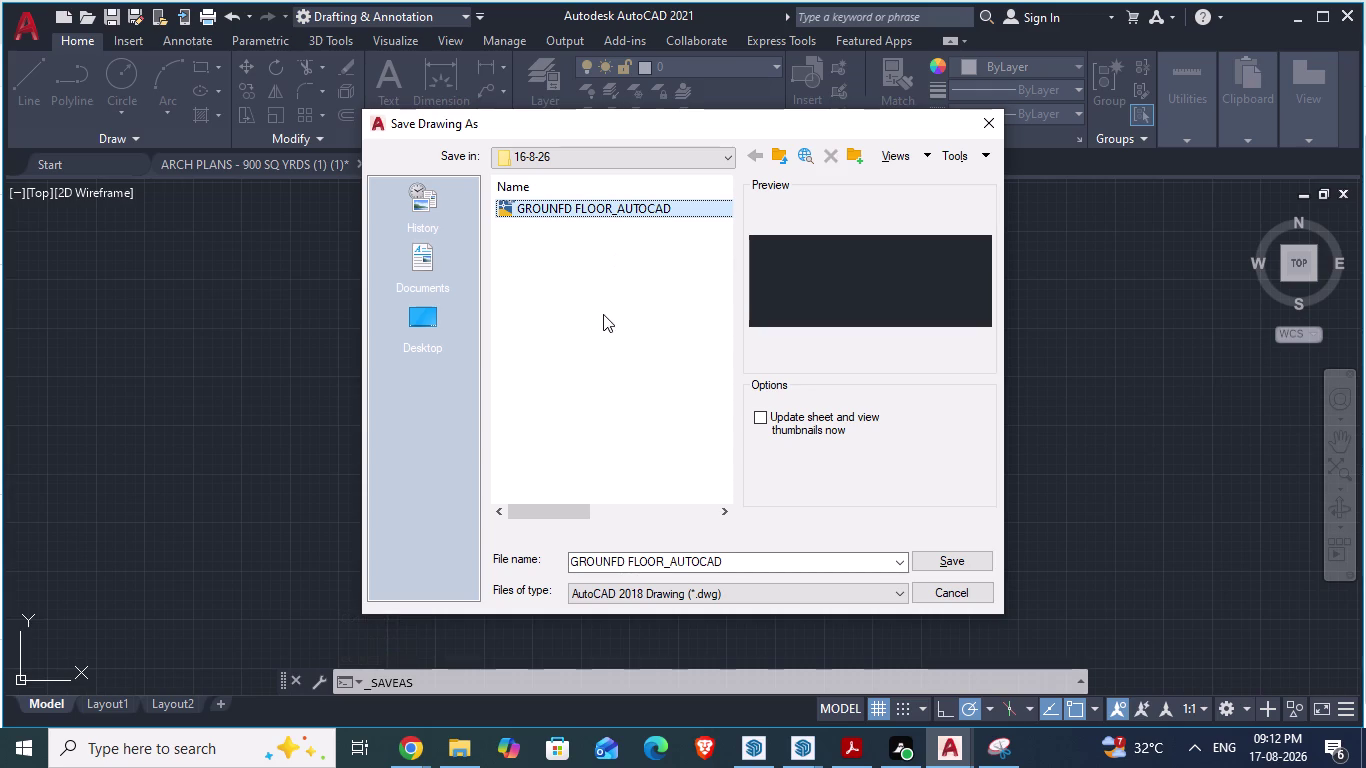
double_click(602, 334)
click(735, 560)
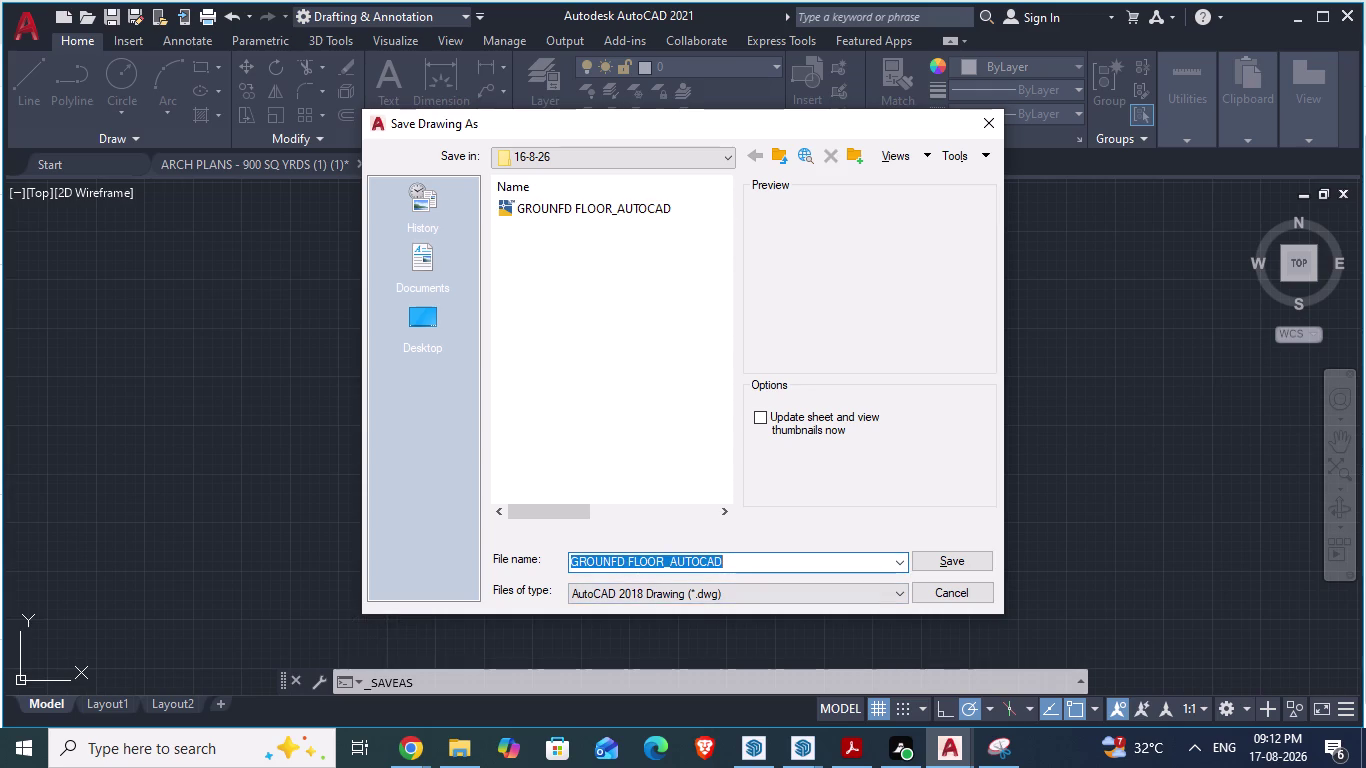
text(GF)
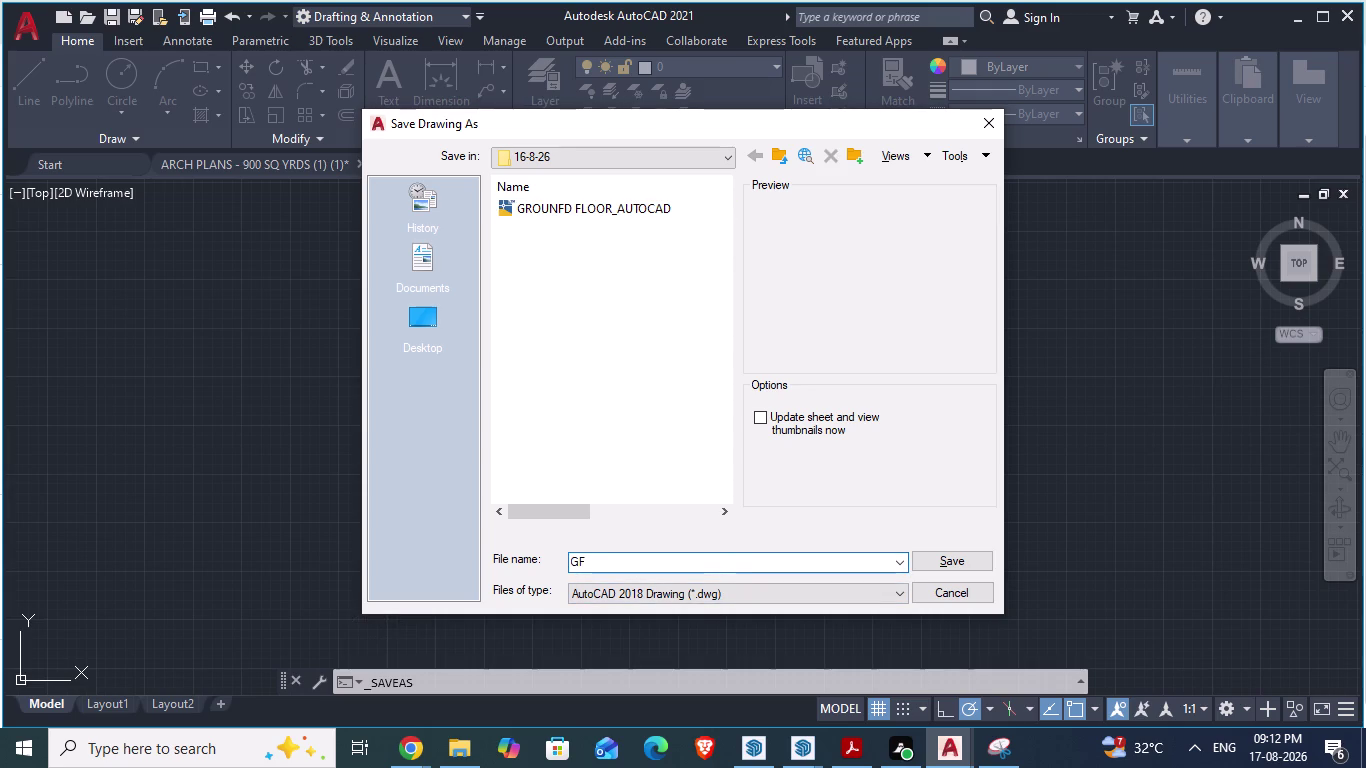
key(shift+underscore)
text(AUTO)
text(CAD)
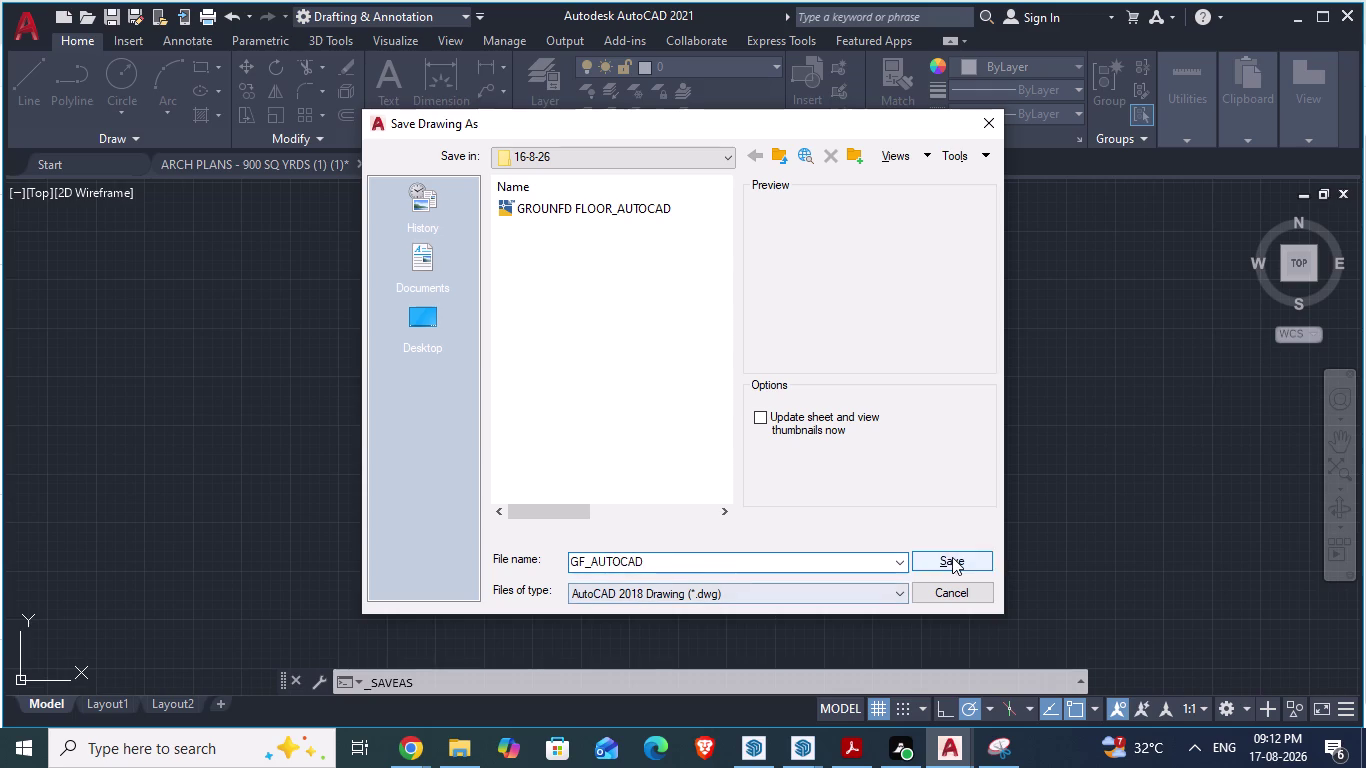
click(952, 557)
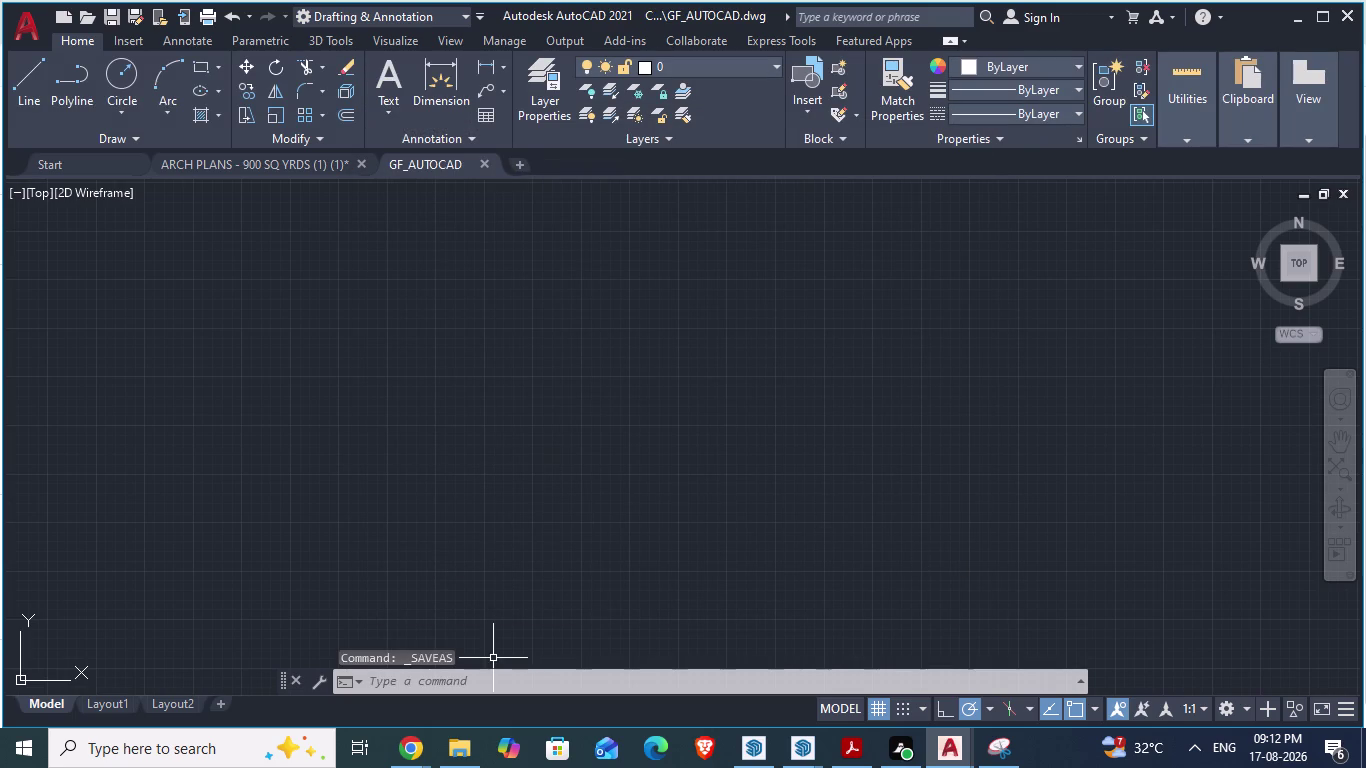
click(487, 691)
text(OP)
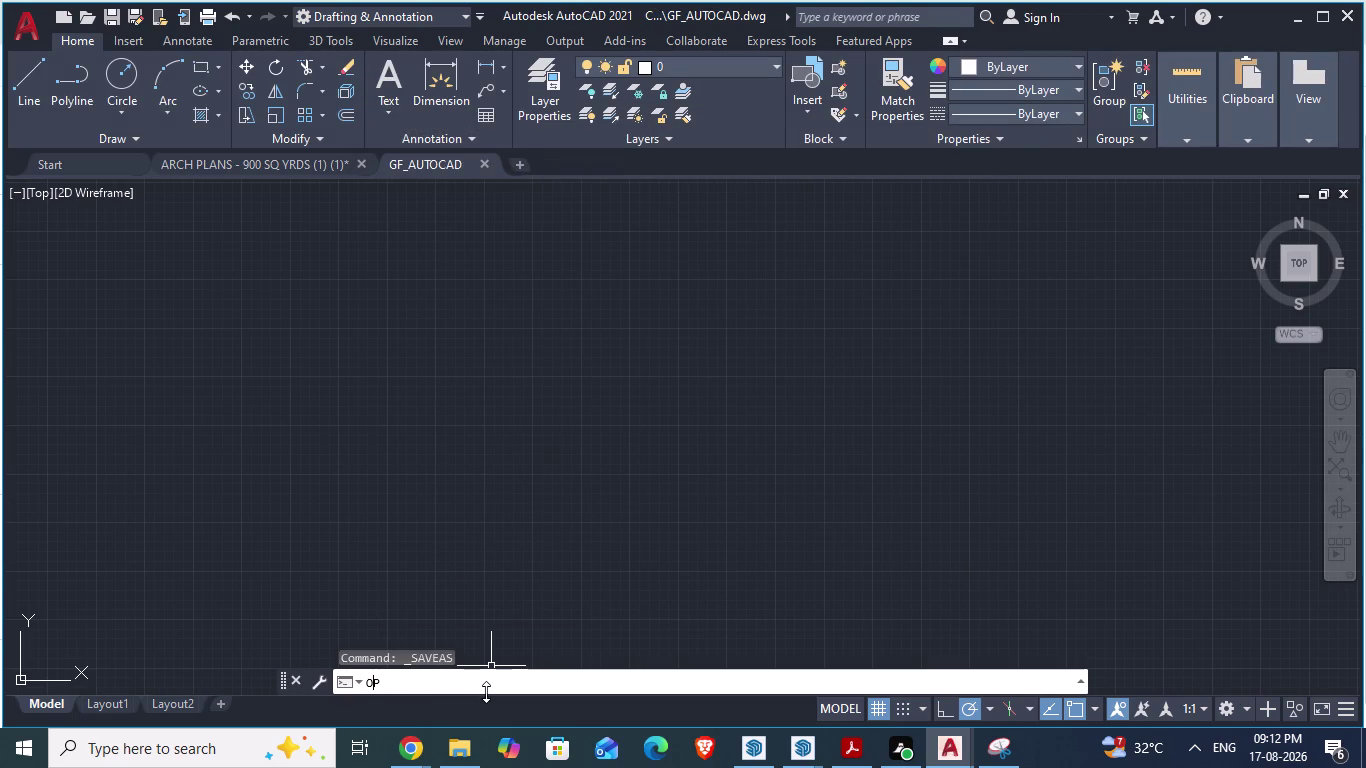
key(Return)
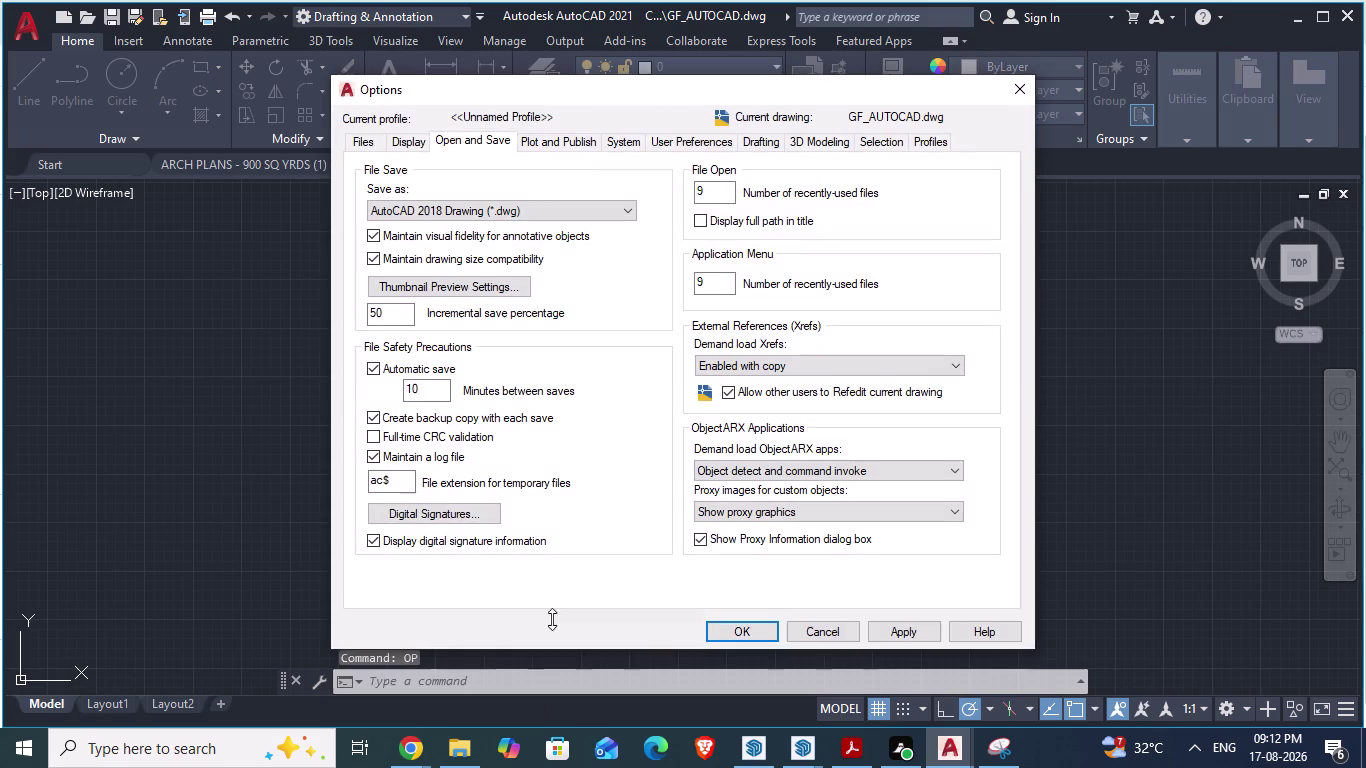
click(371, 436)
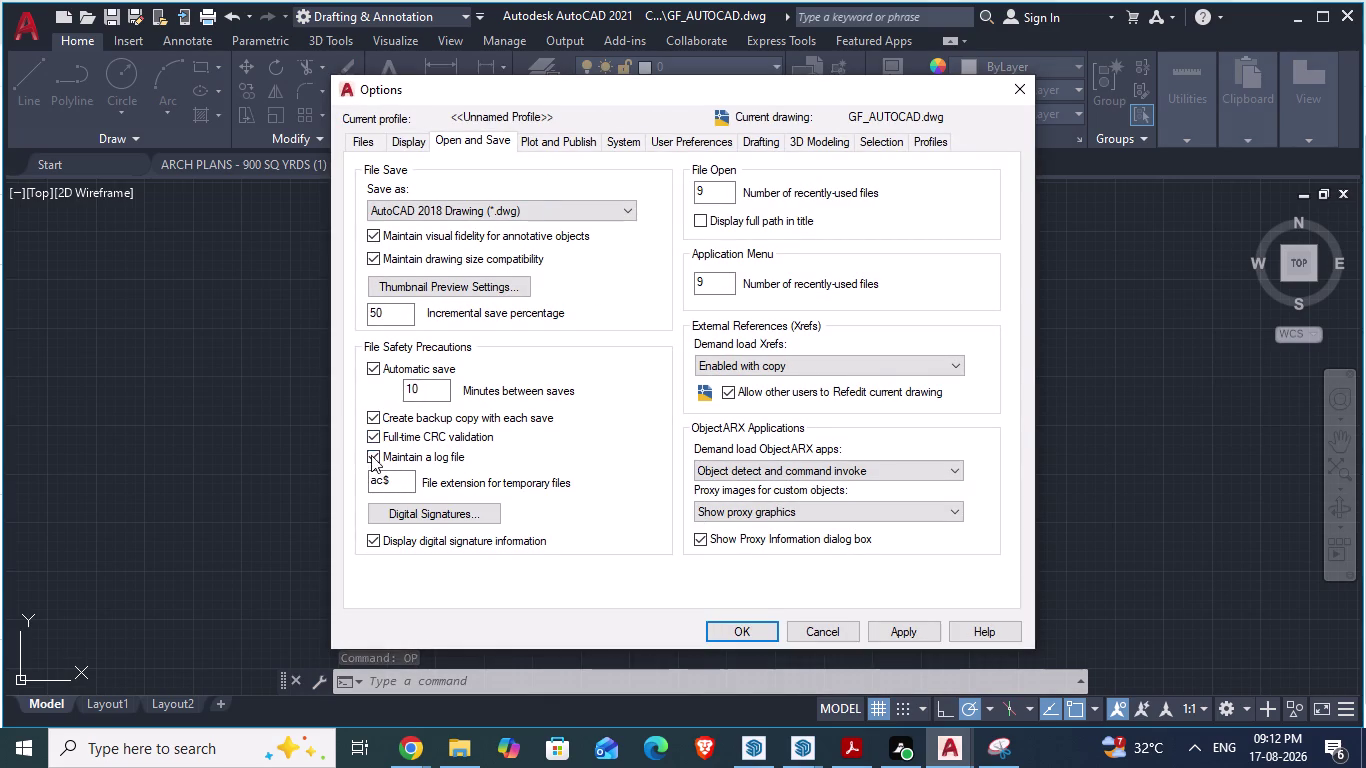
click(375, 457)
click(372, 456)
click(372, 434)
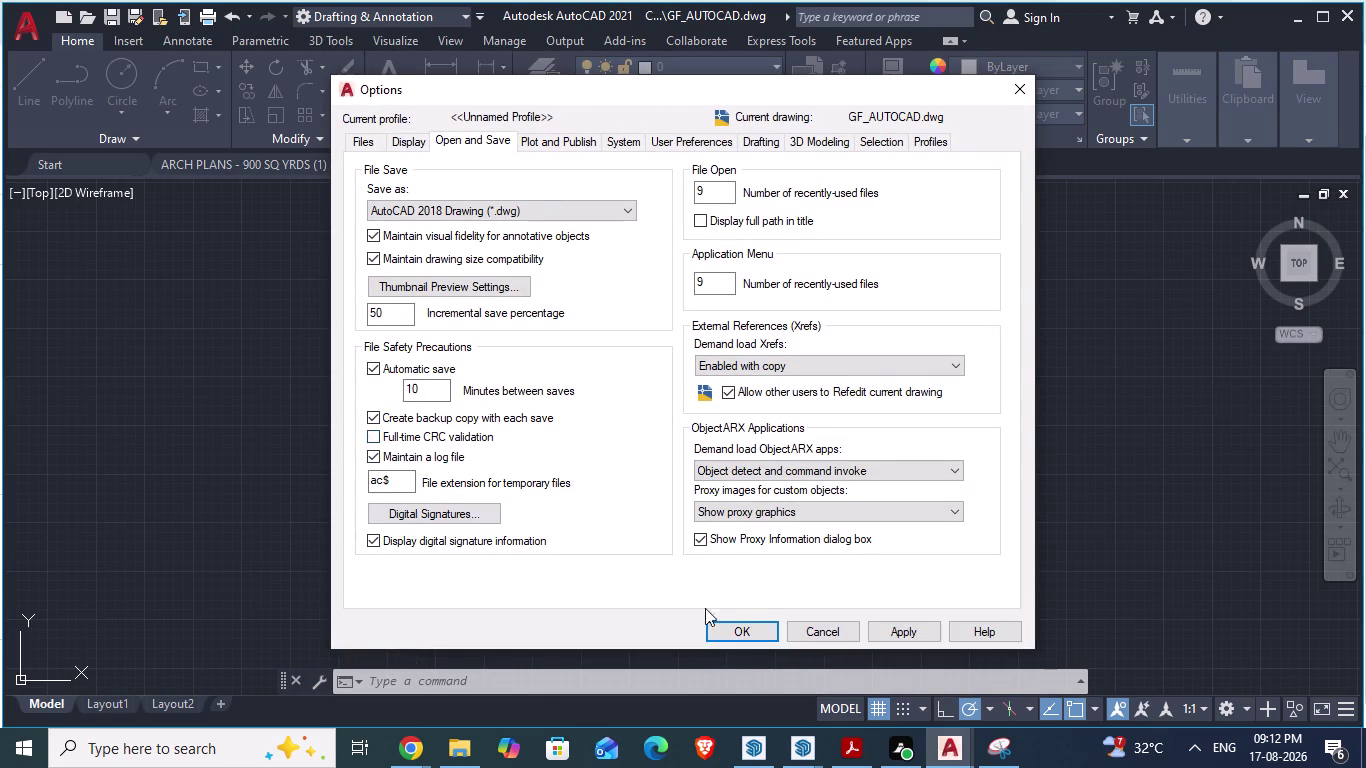
click(892, 629)
click(766, 627)
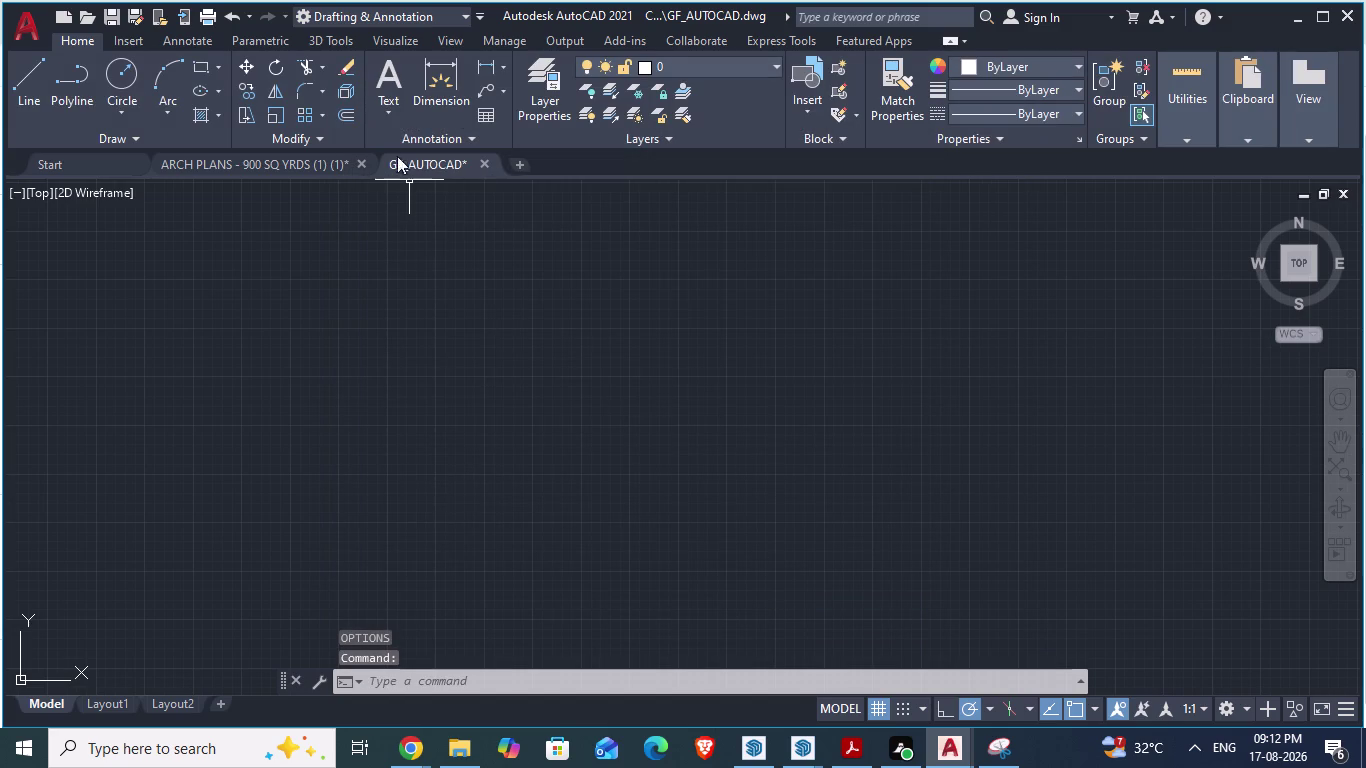
key(d)
key(Return)
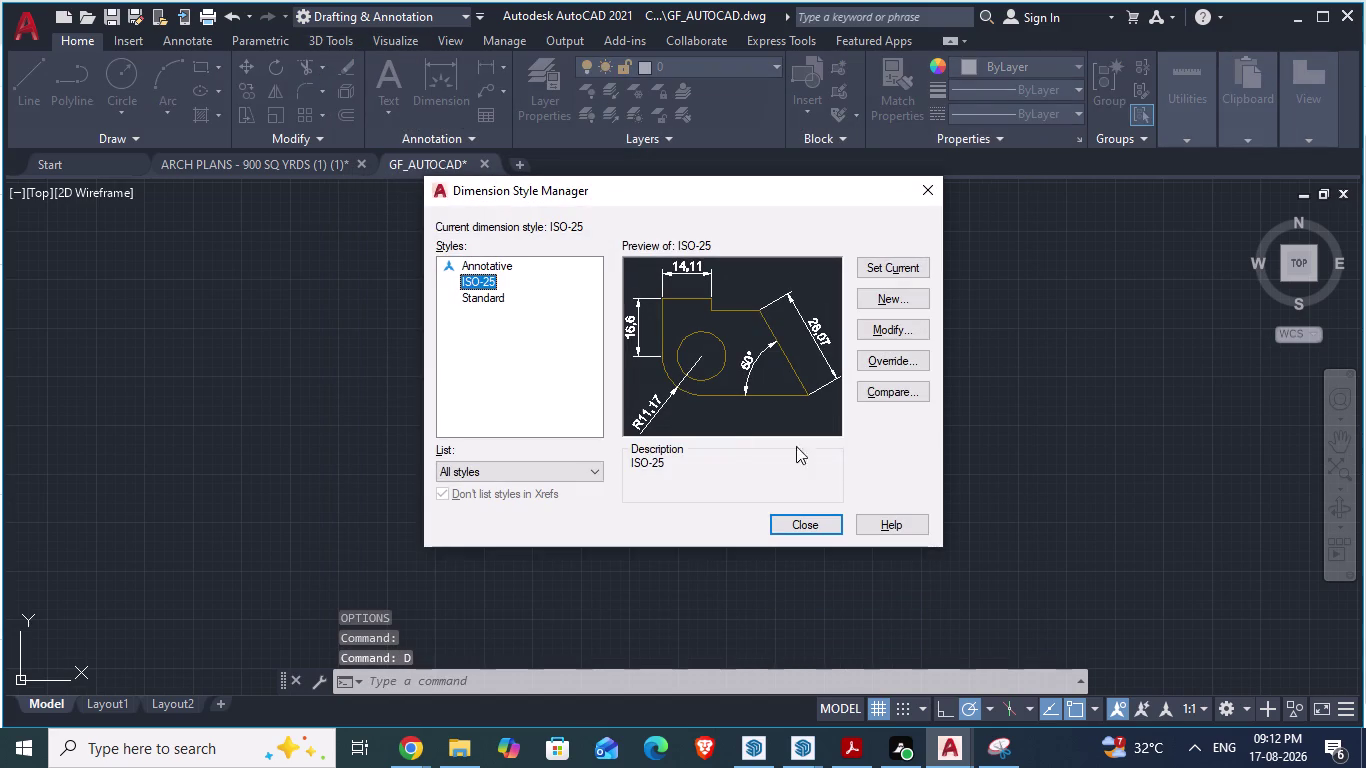
click(903, 324)
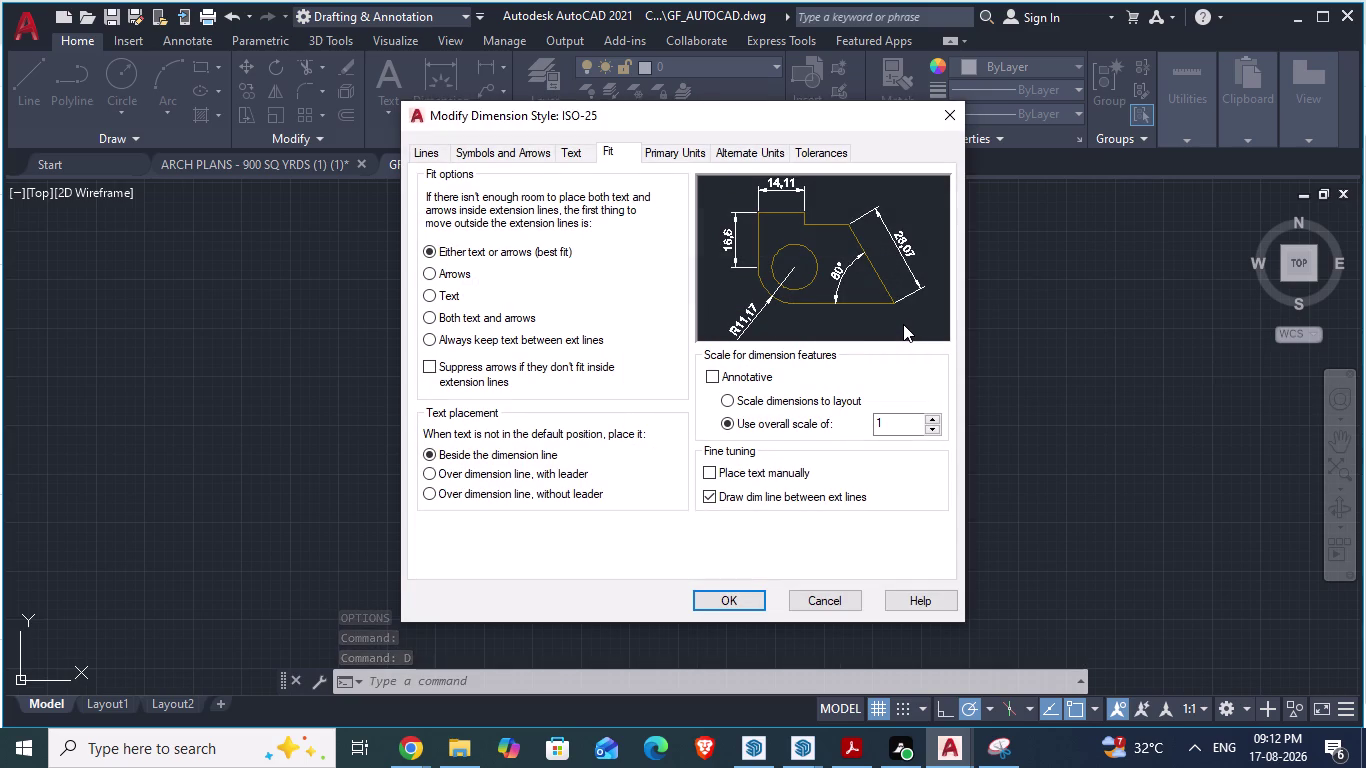
click(425, 272)
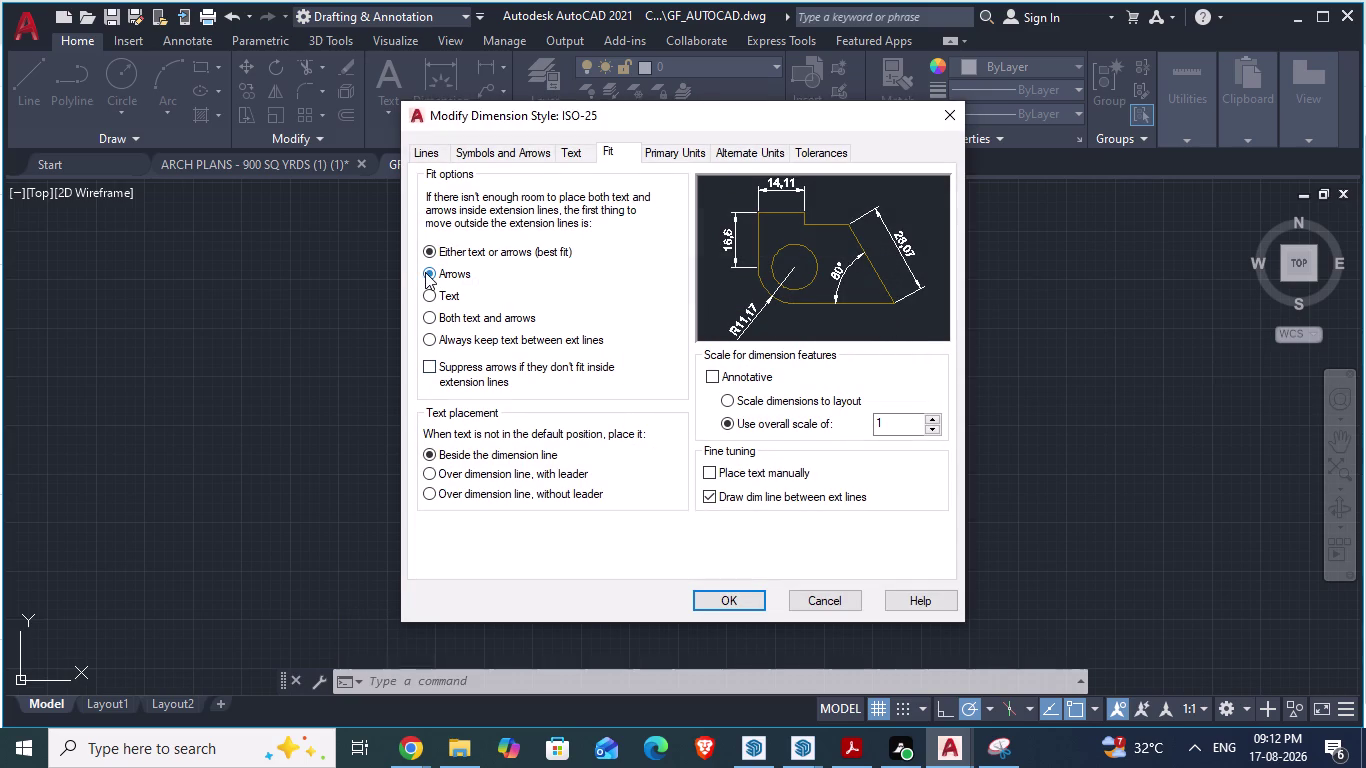
click(653, 154)
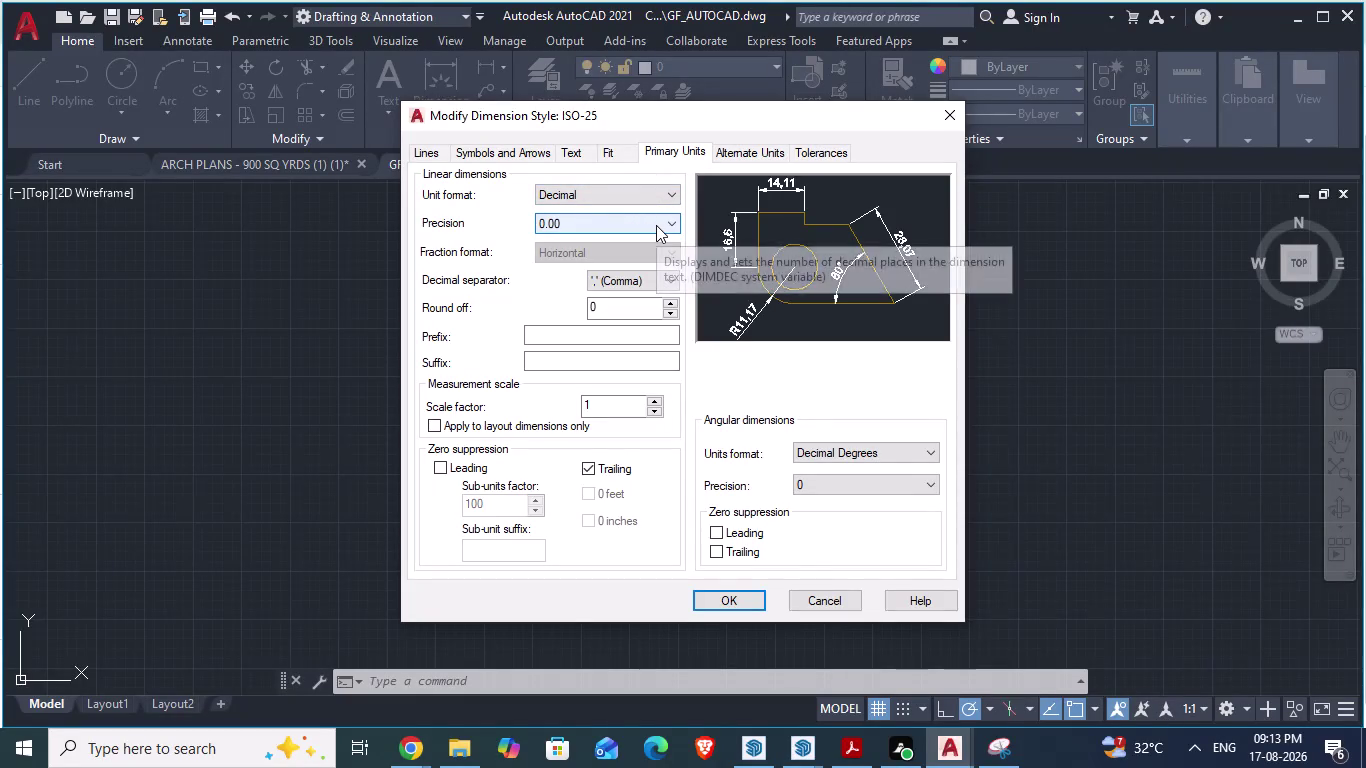
click(424, 150)
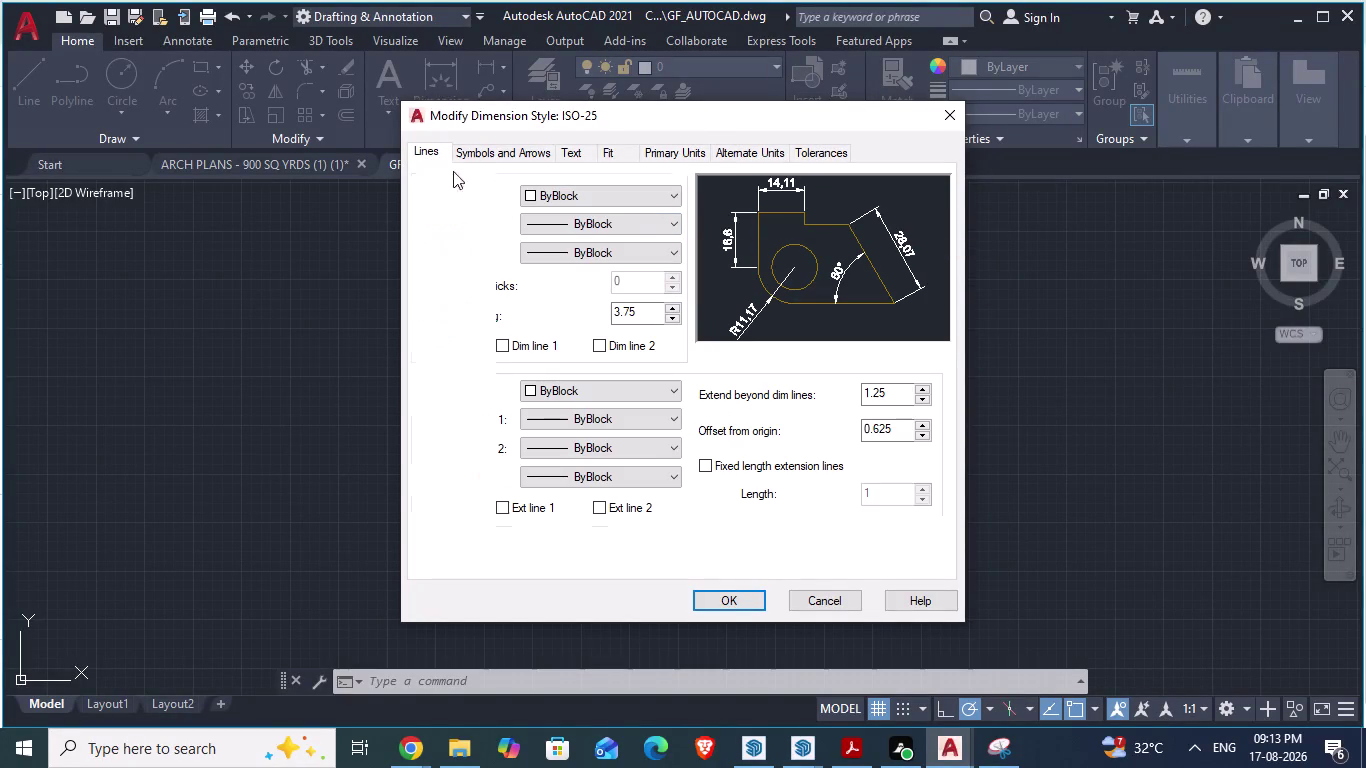
click(837, 601)
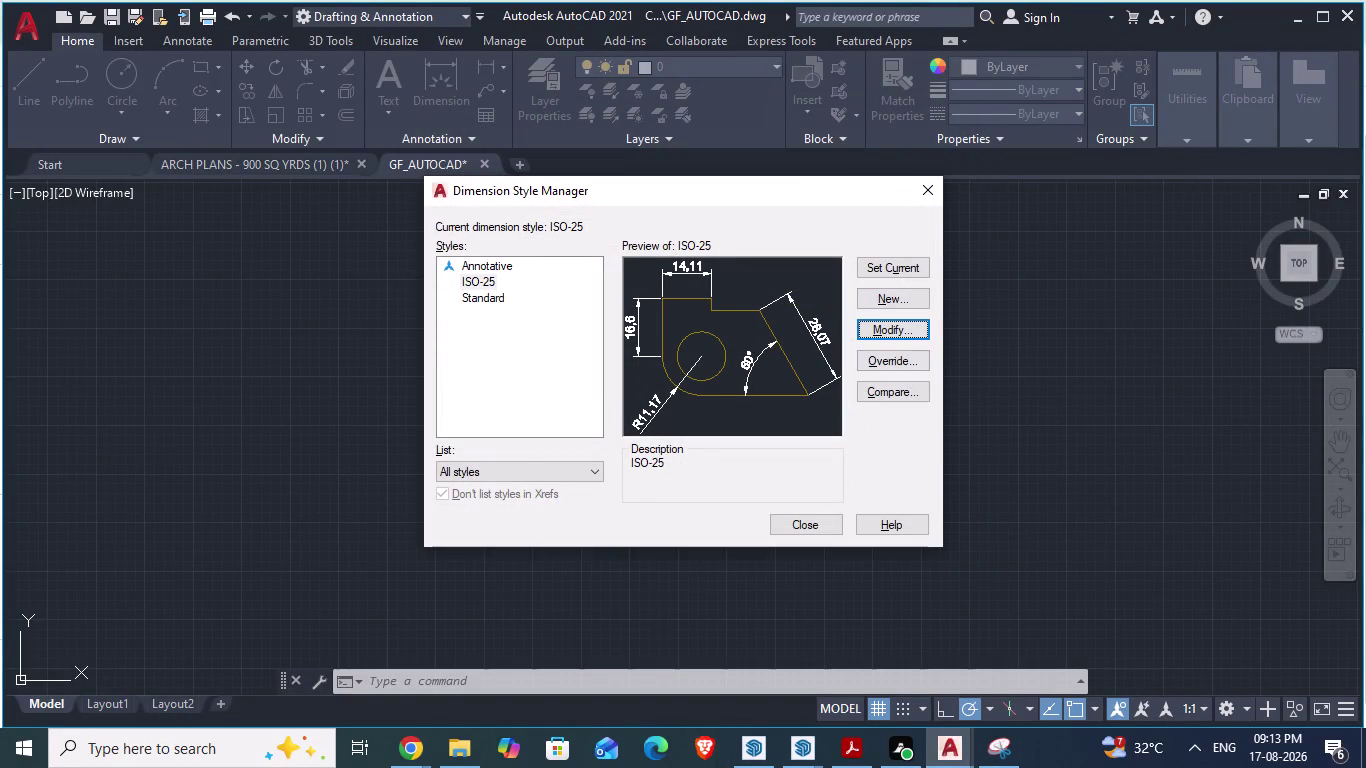
click(813, 529)
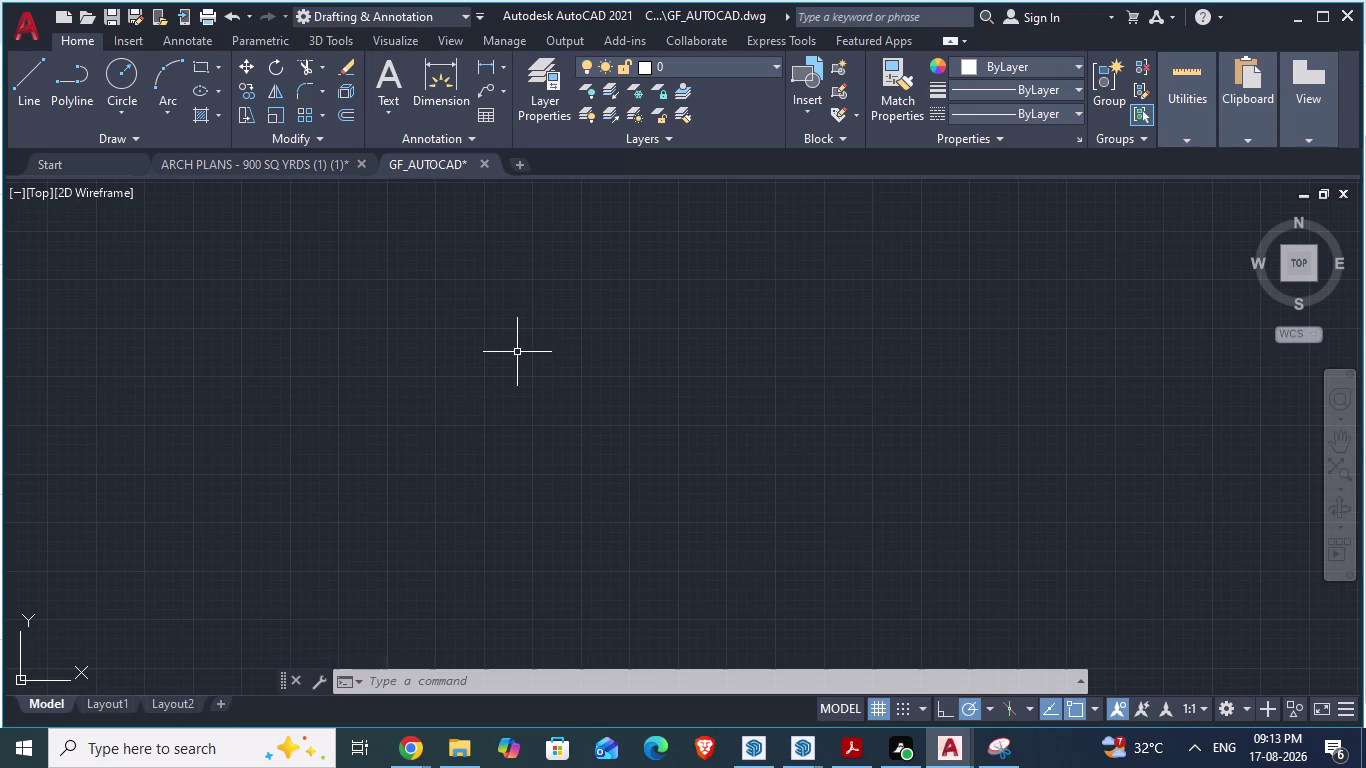
text(UNI)
key(Return)
key(Escape)
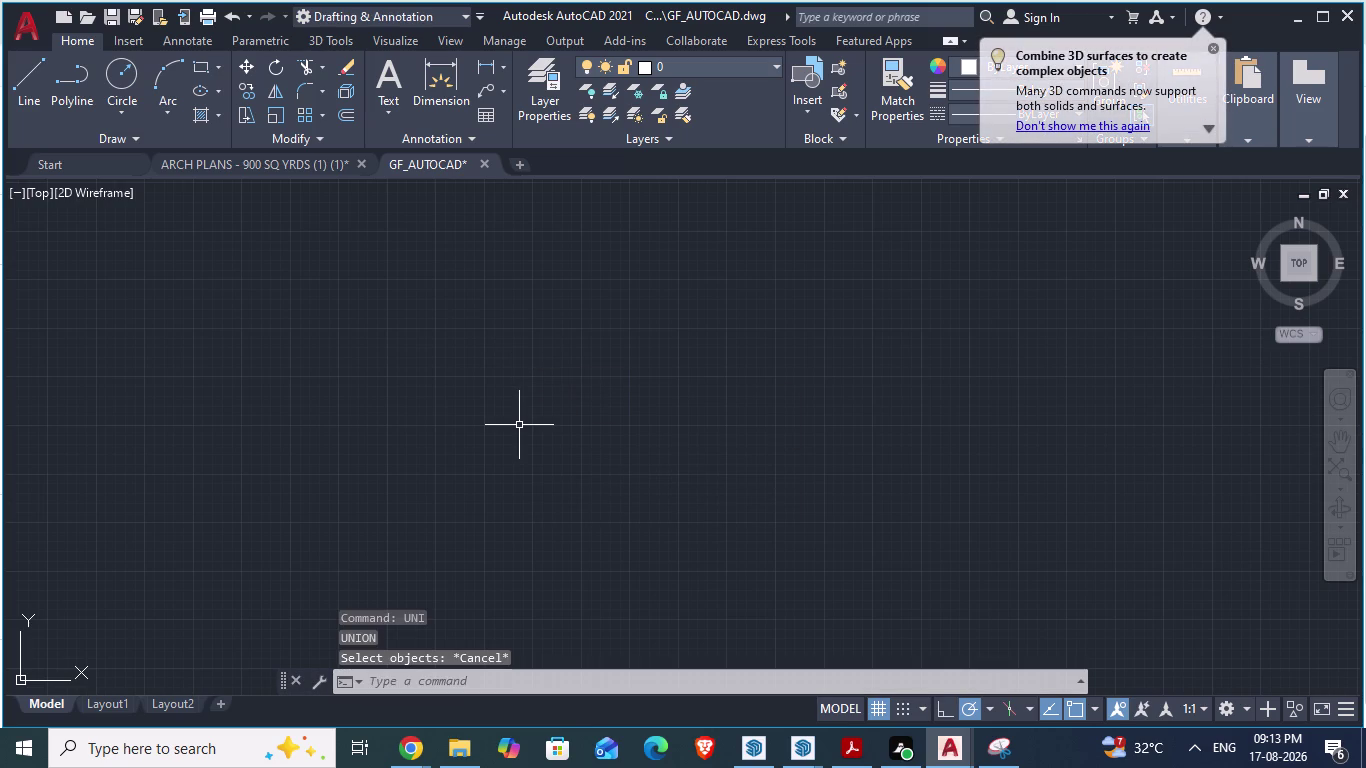
text(UN)
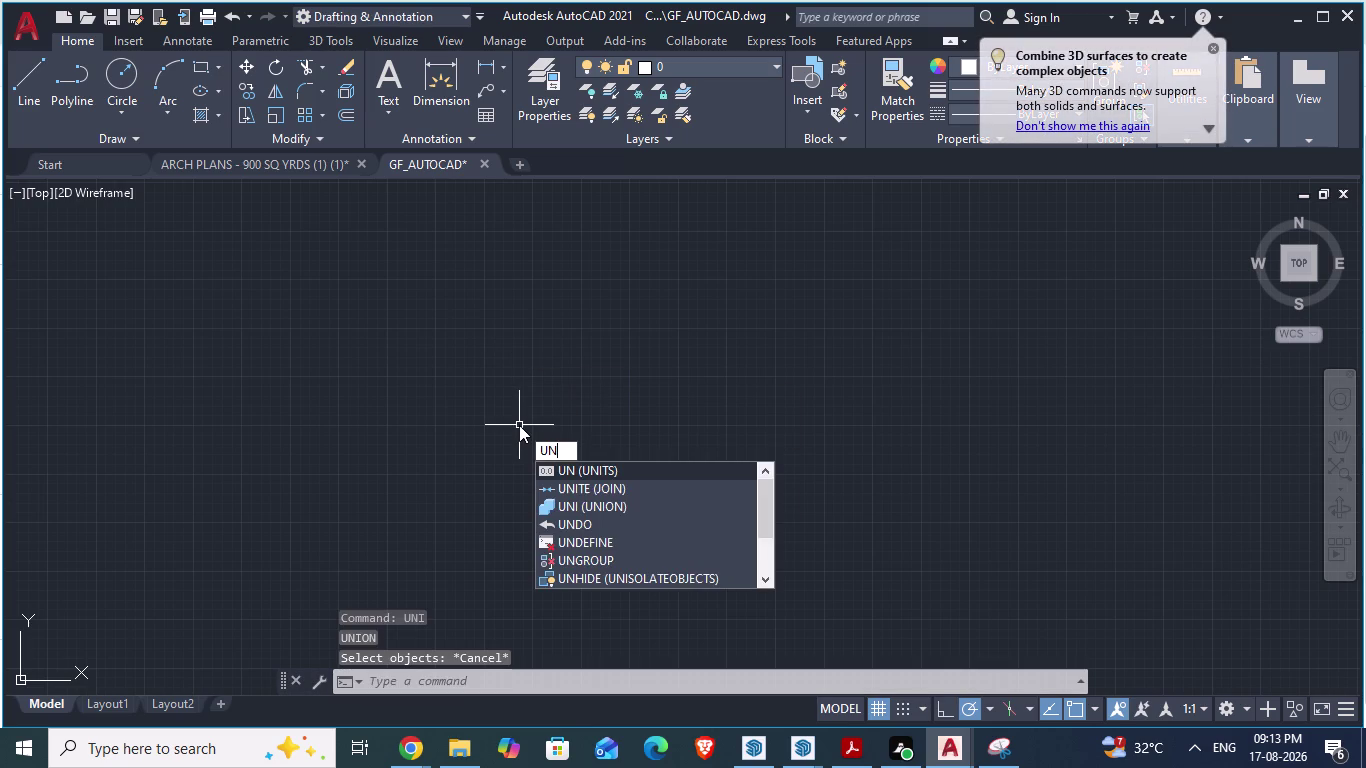
key(BackSpace)
key(Return)
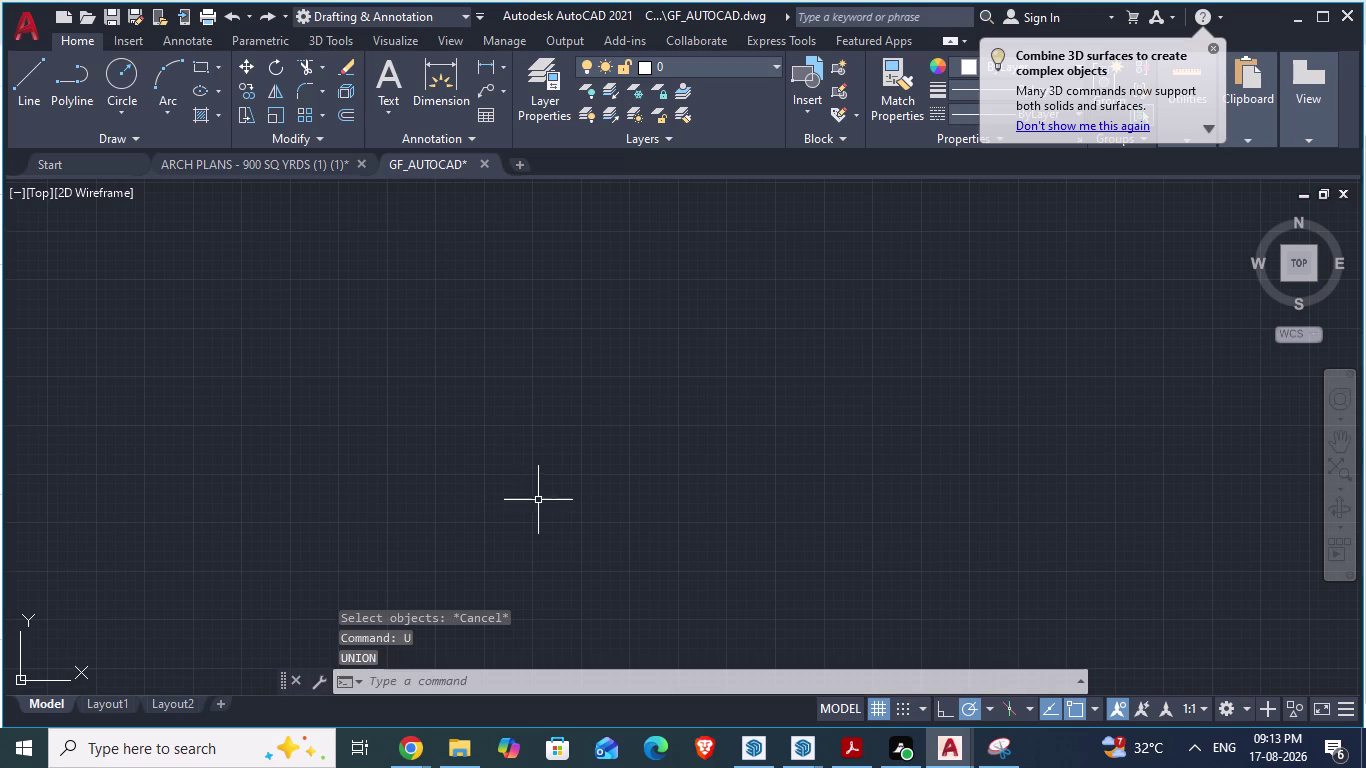
click(509, 688)
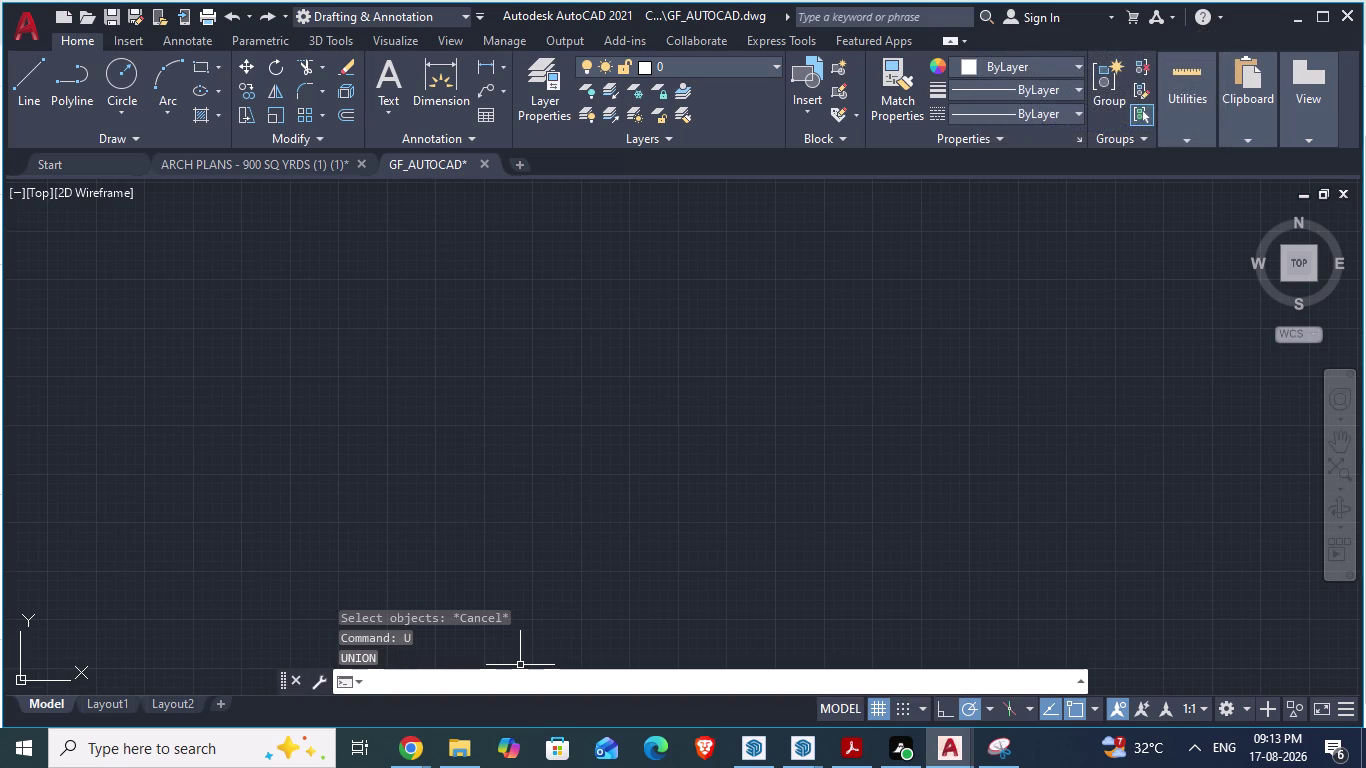
Run UNITS and set length to Architectural with 0'-0 1/4" precision.
text(units)
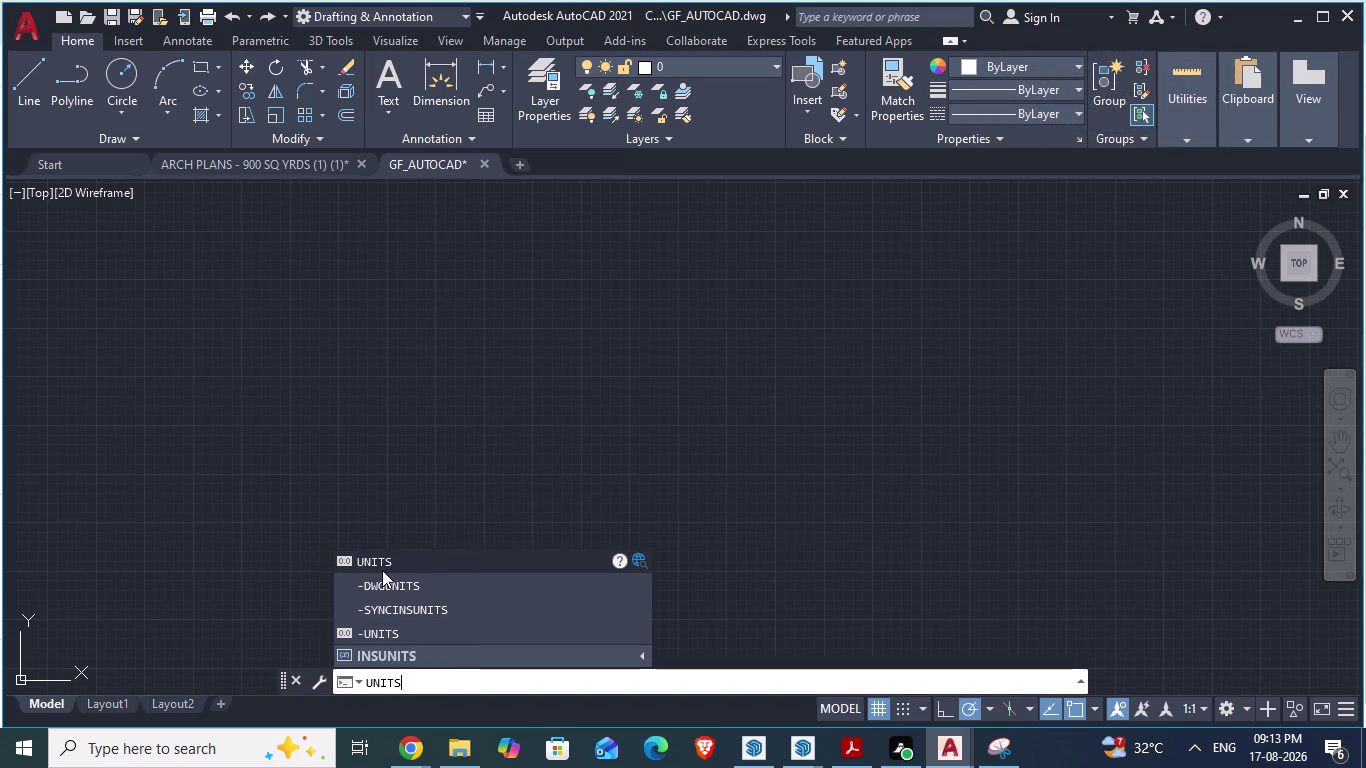
click(382, 559)
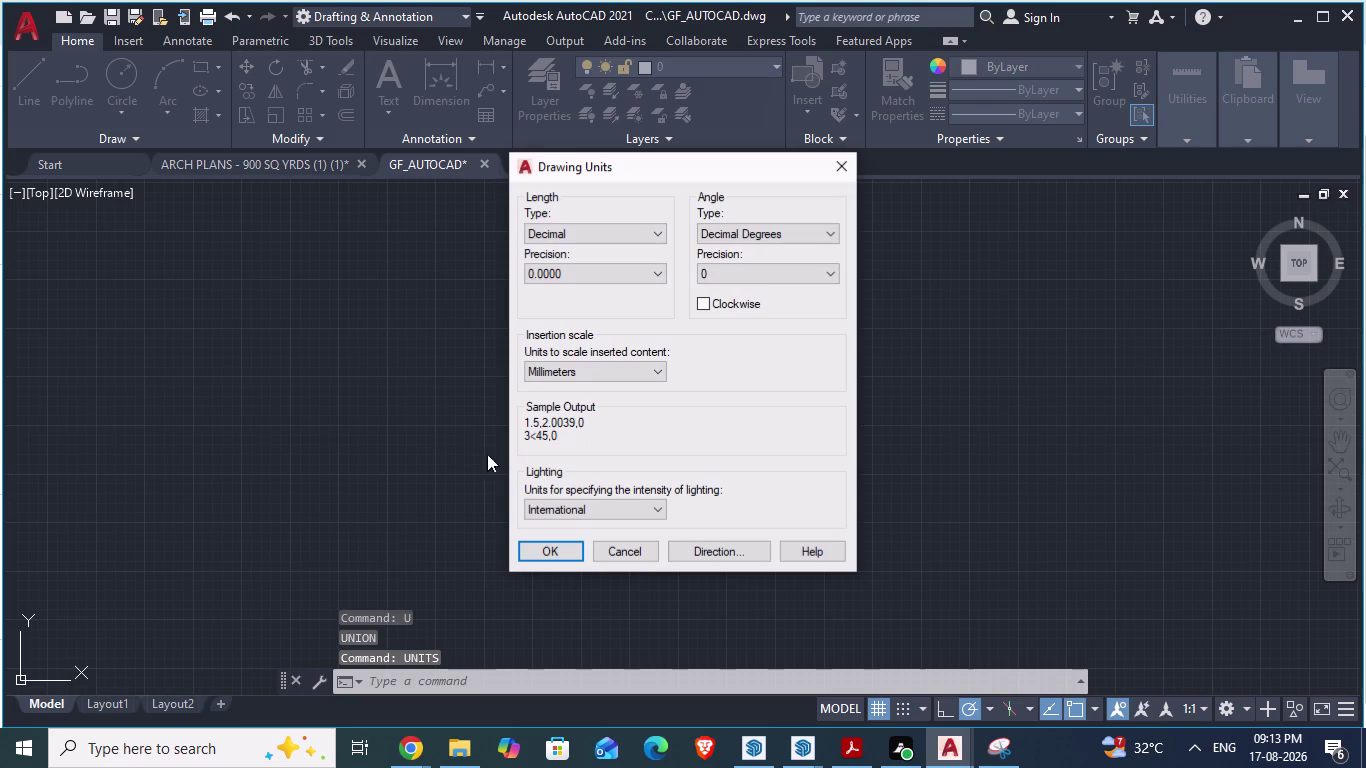
click(660, 234)
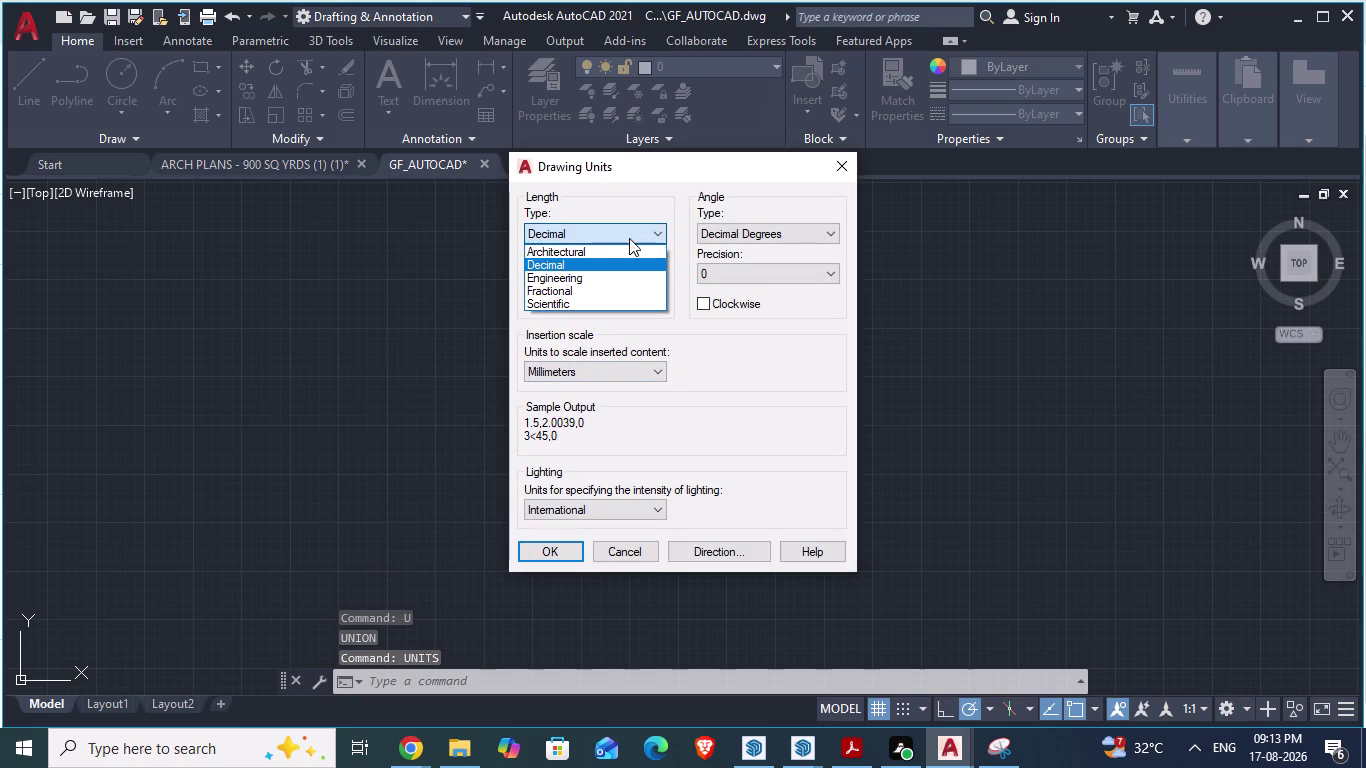
click(565, 249)
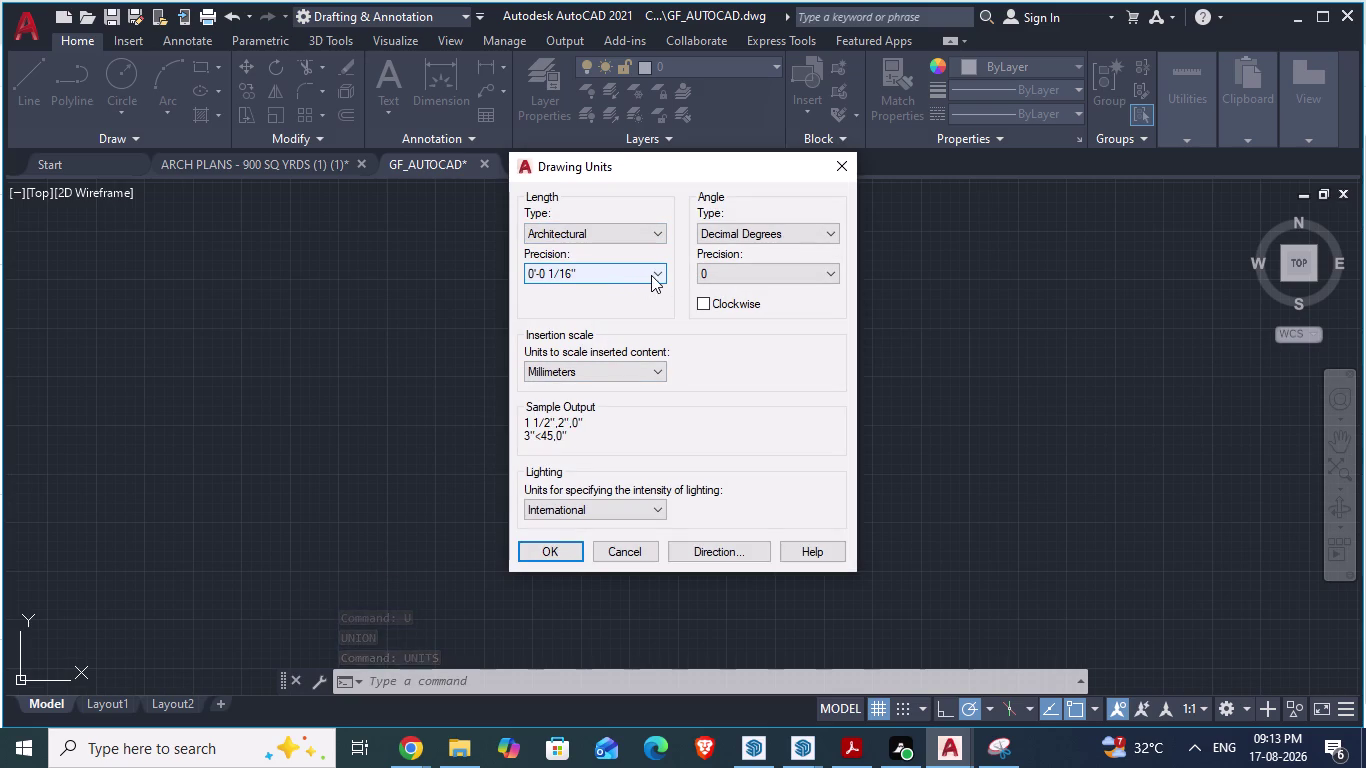
click(655, 275)
click(570, 320)
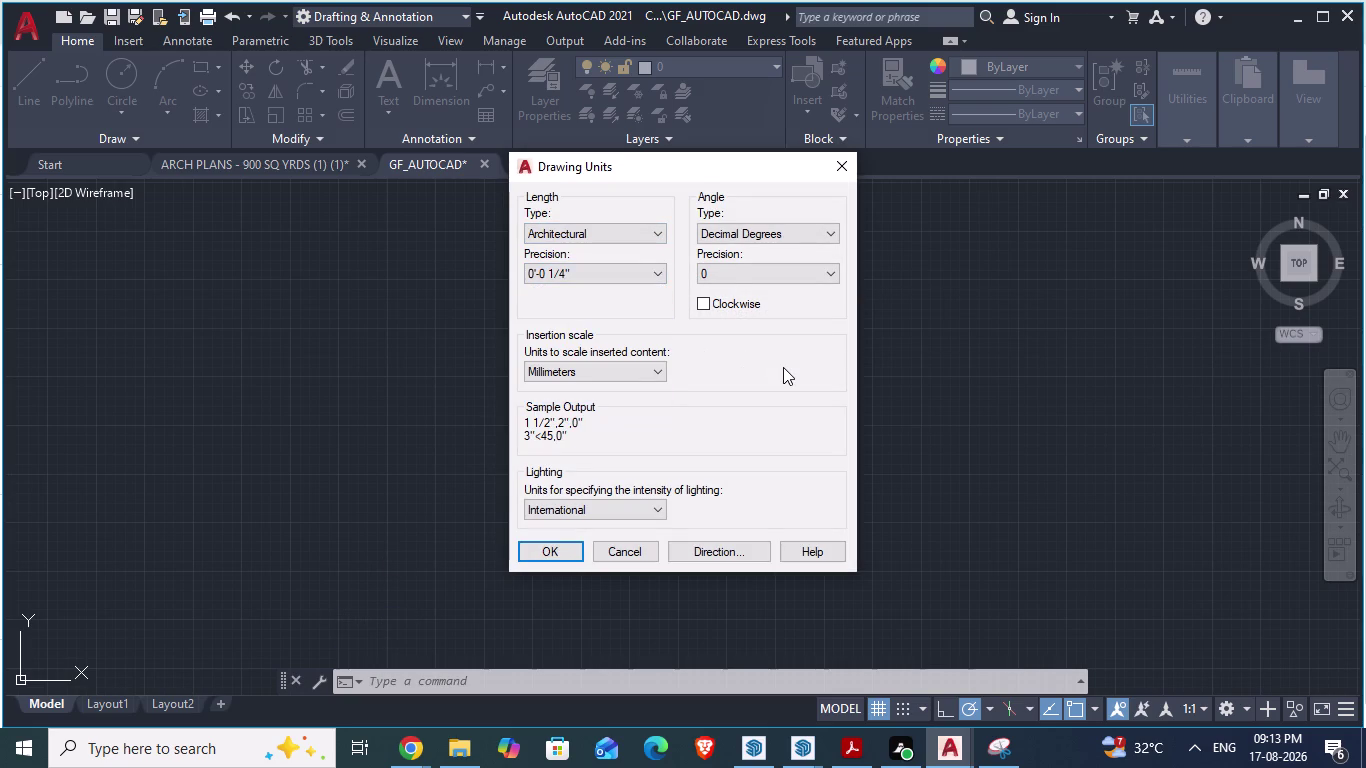
click(783, 367)
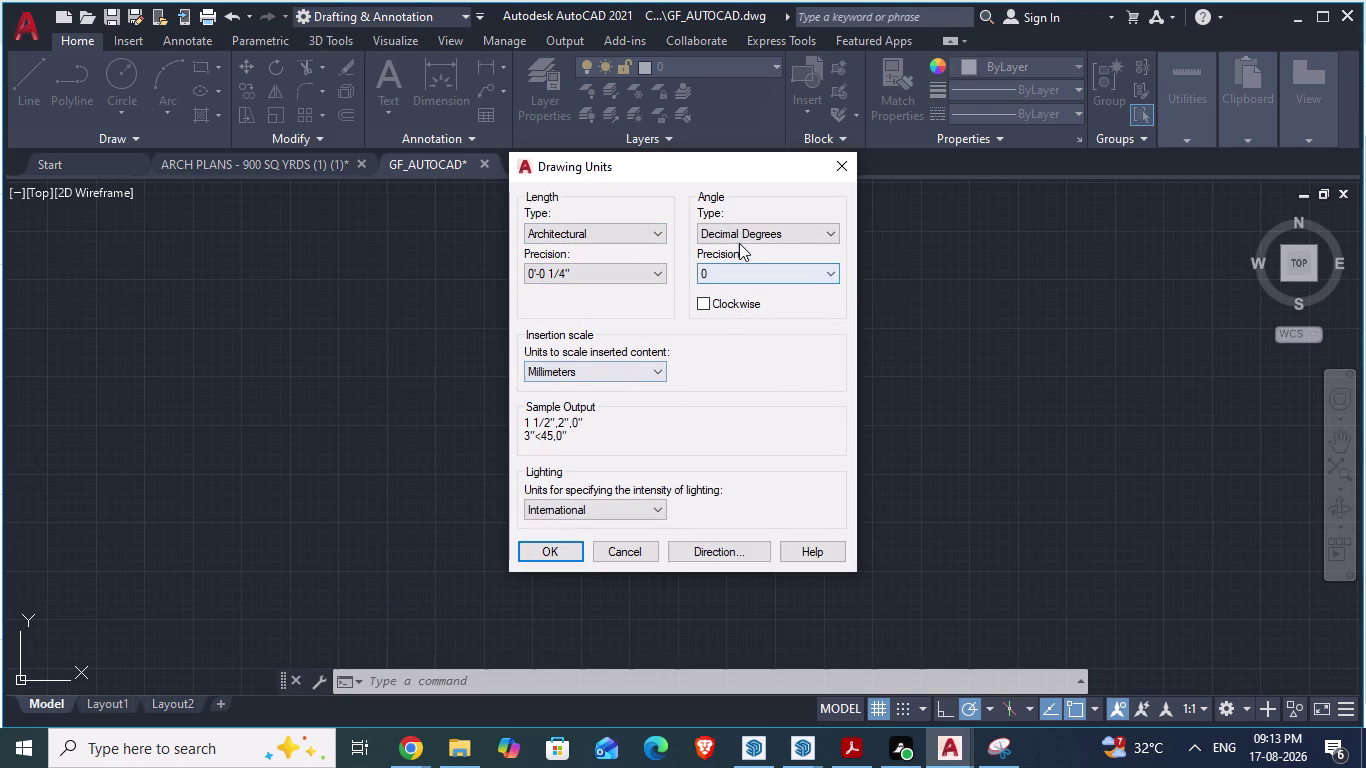
Keep angles in Decimal Degrees, set insertion scale to Feet, and confirm the warning.
click(740, 234)
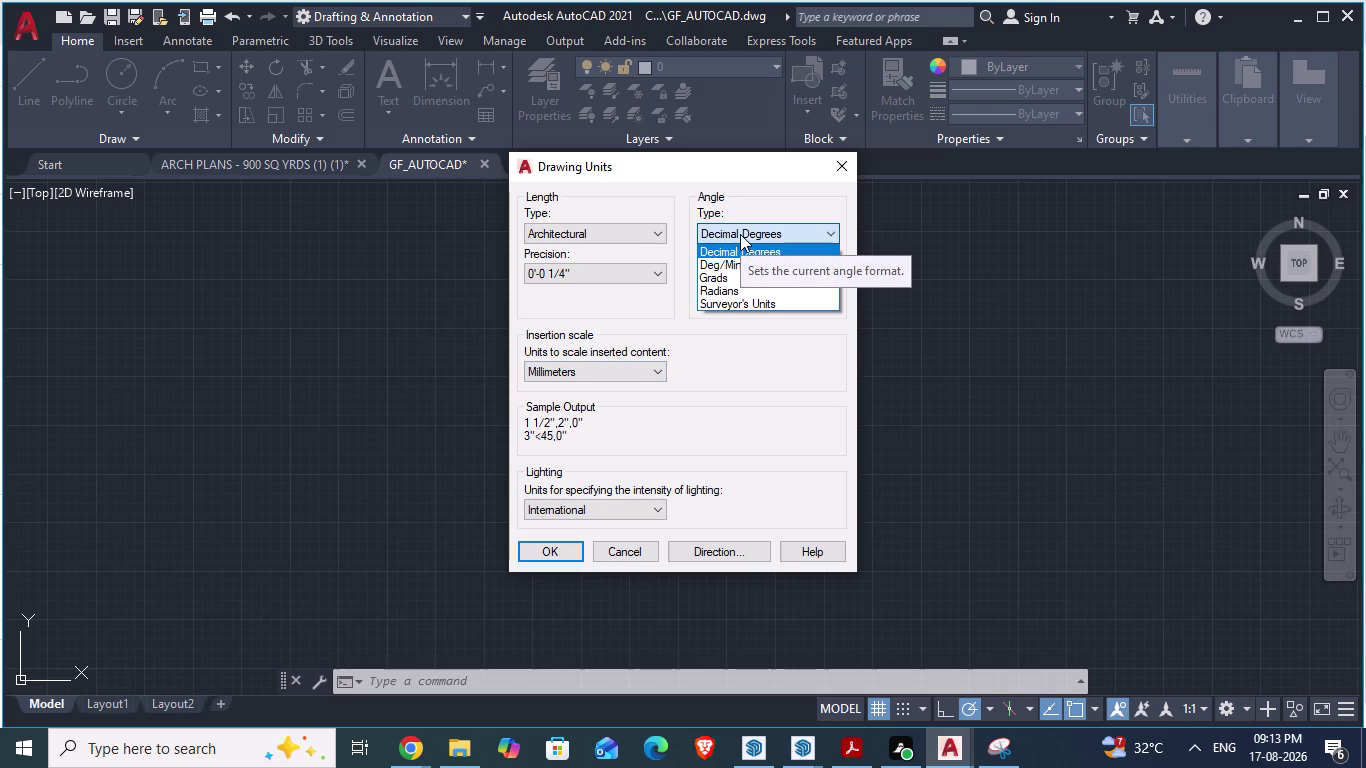
click(740, 234)
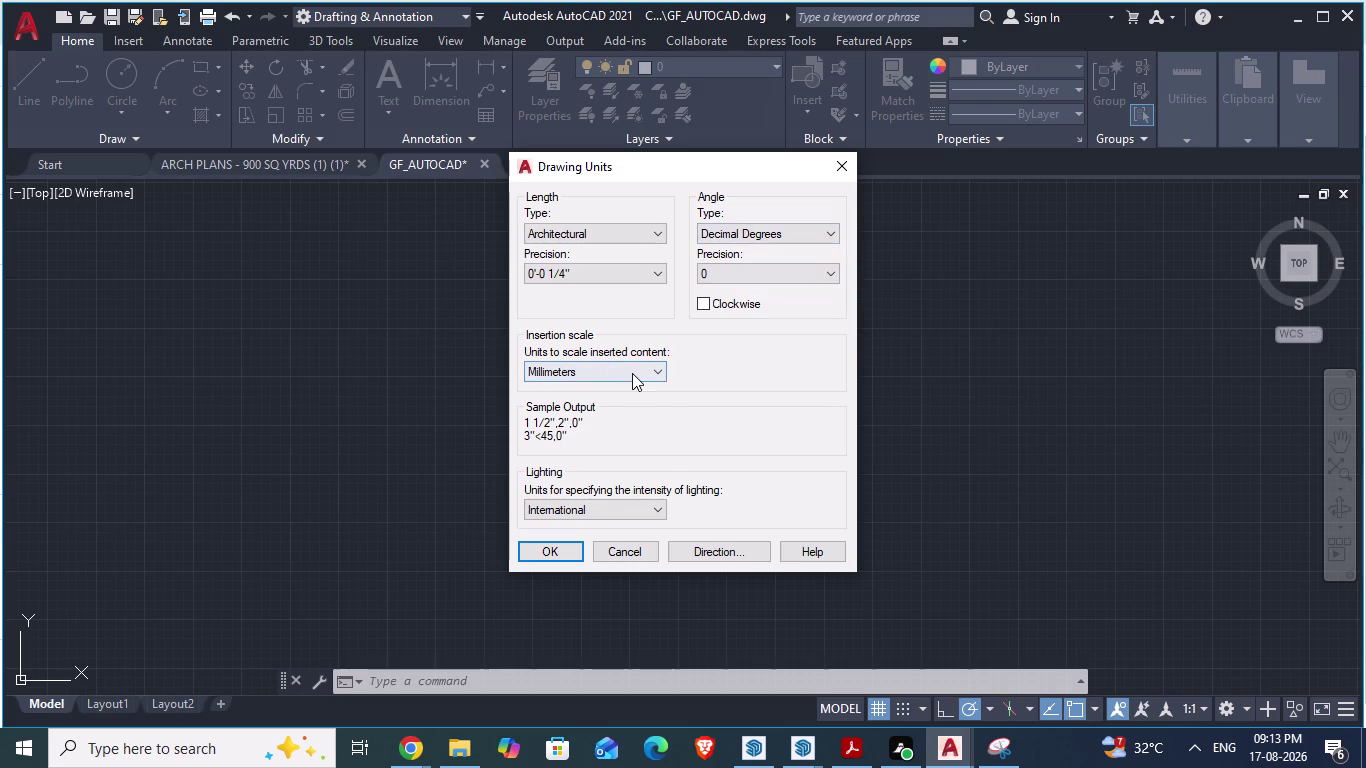
click(632, 369)
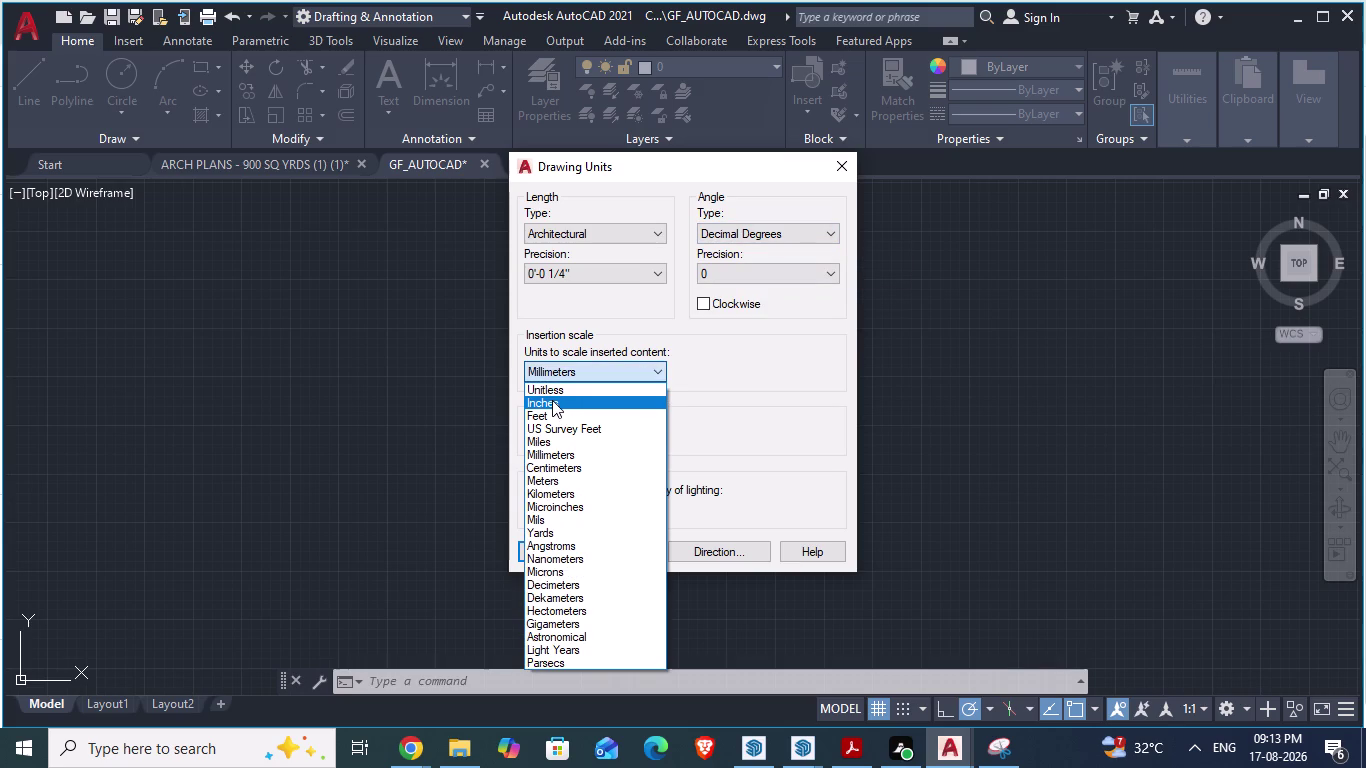
click(552, 400)
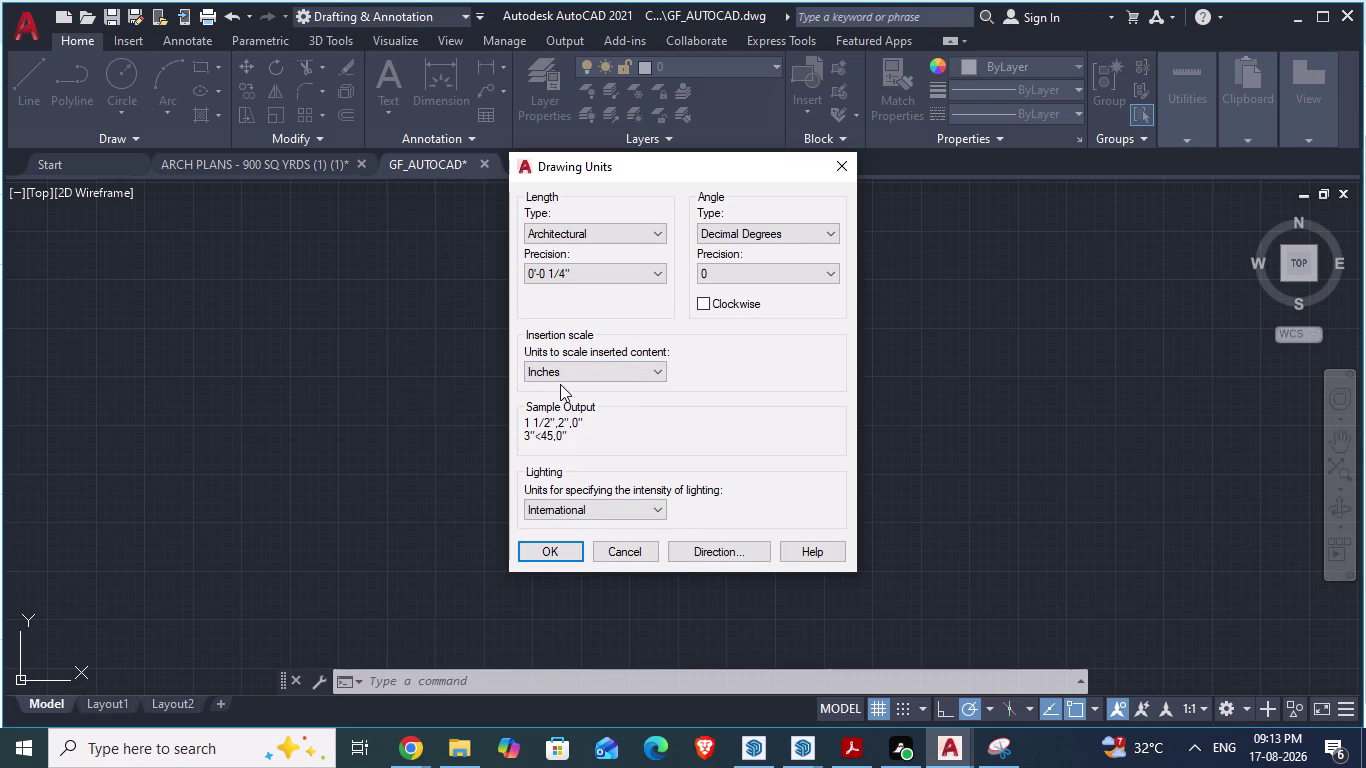
click(563, 374)
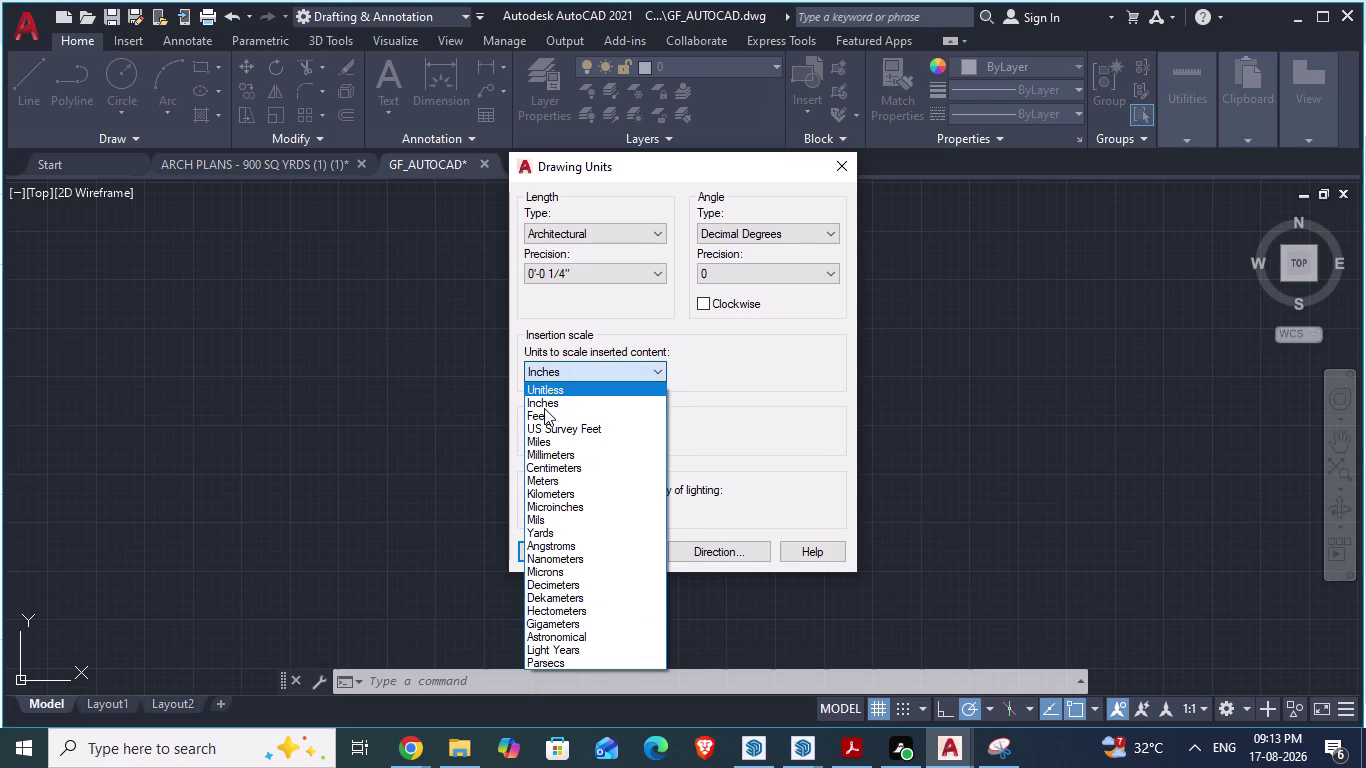
click(541, 414)
click(690, 403)
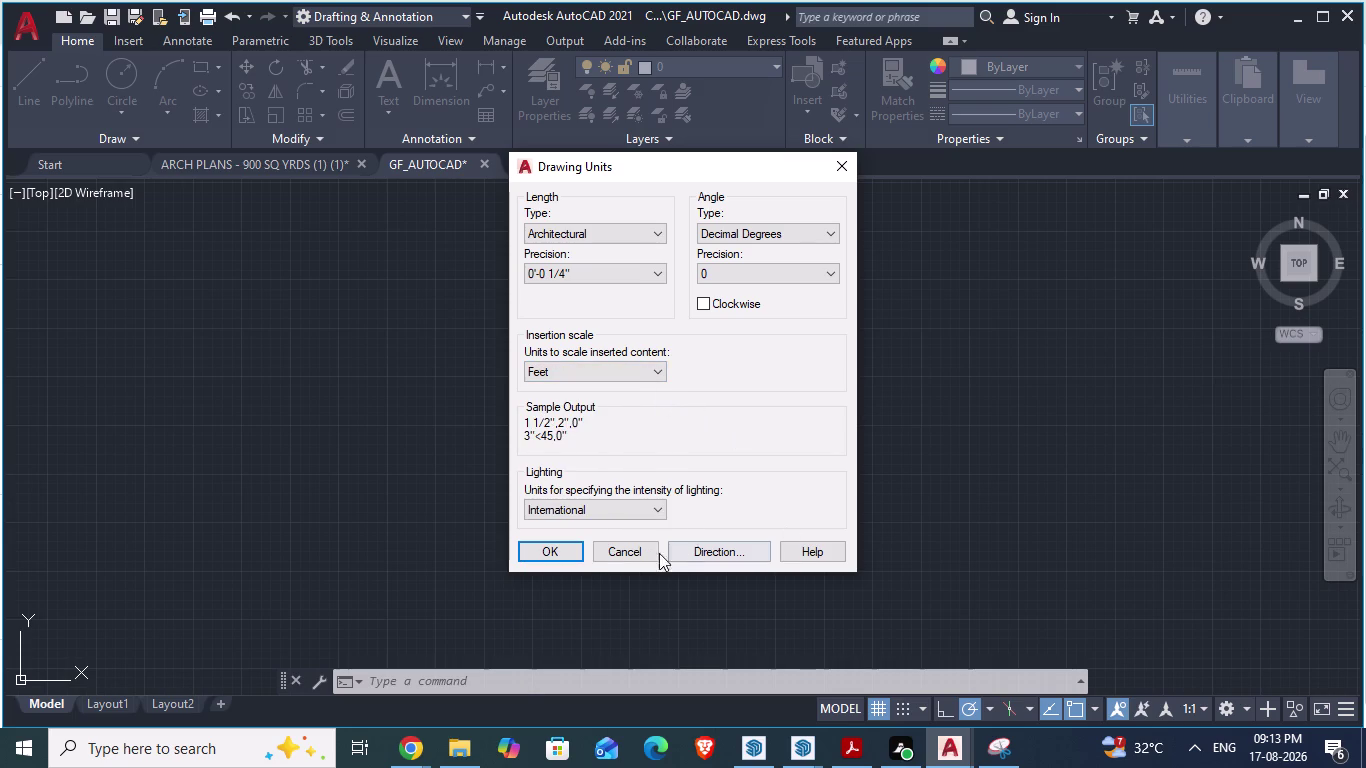
click(539, 548)
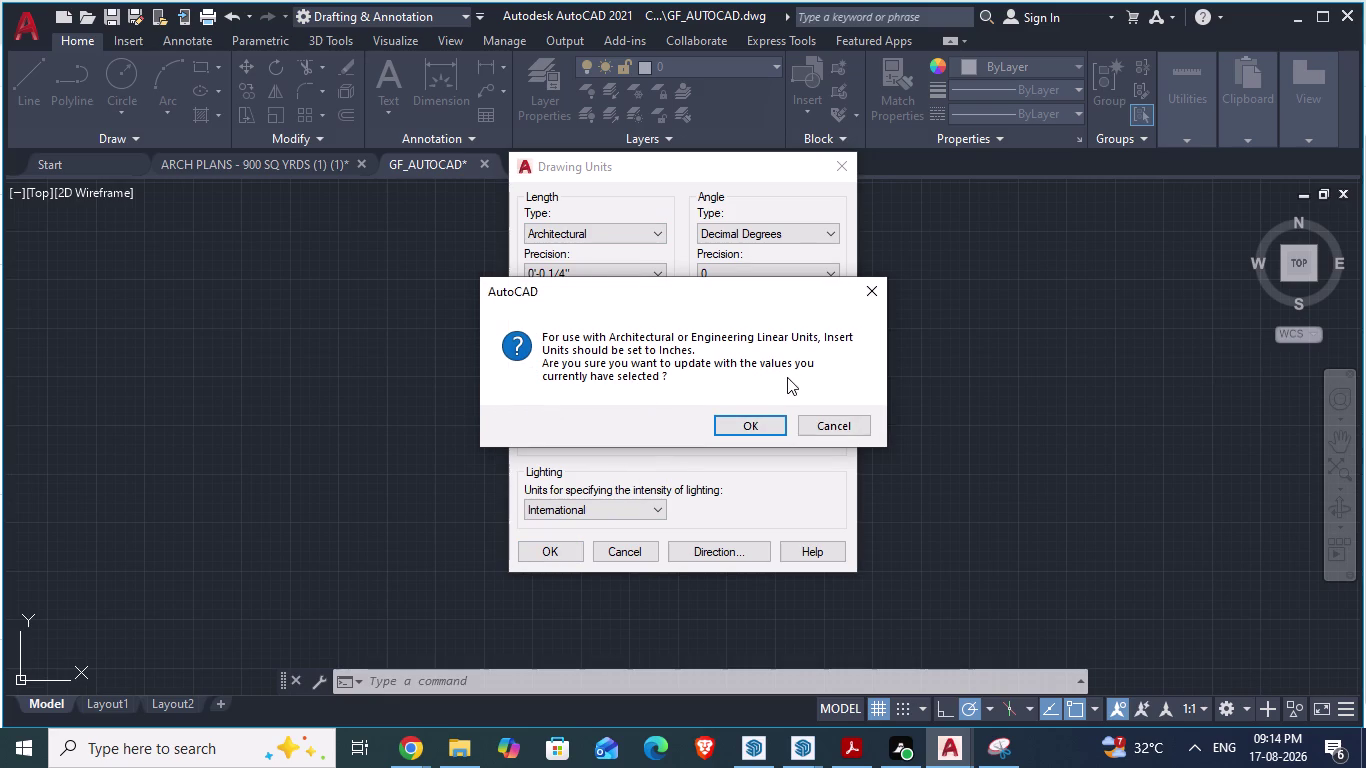
click(759, 416)
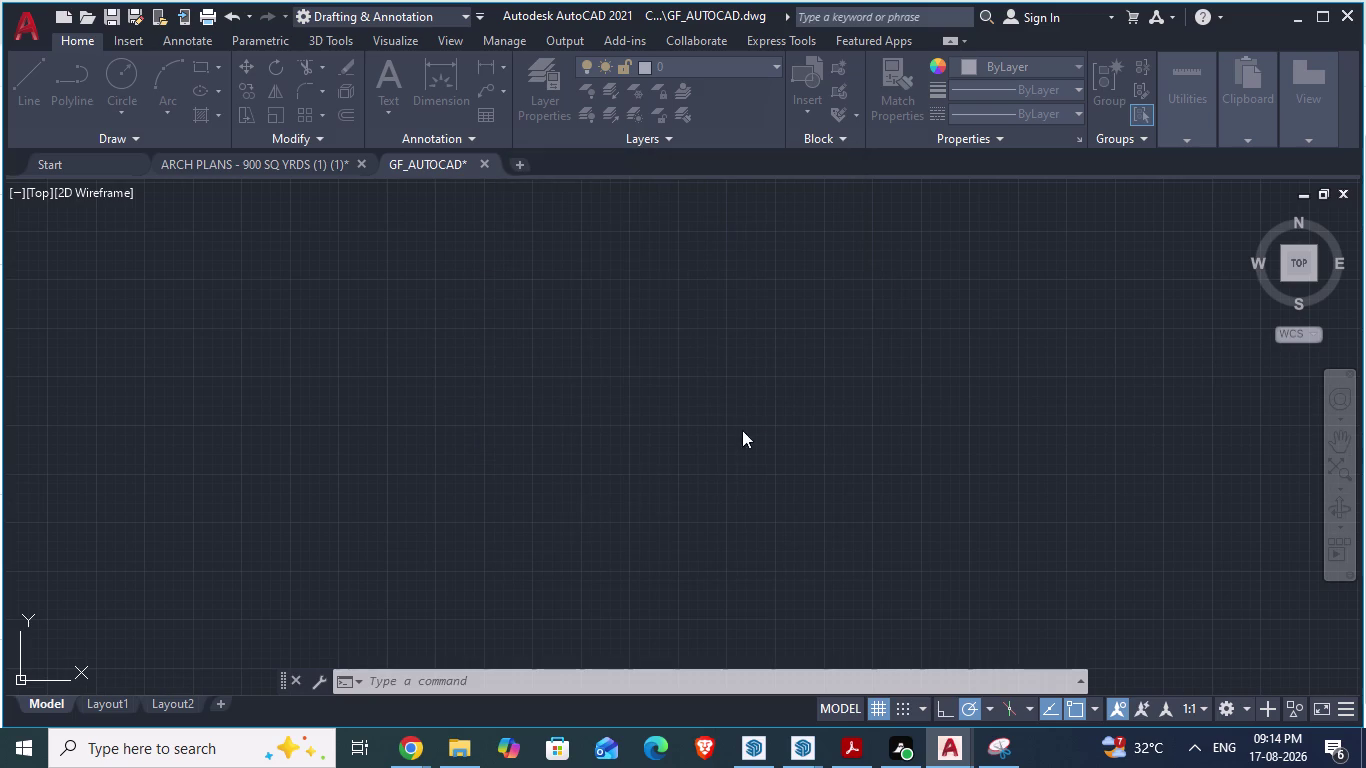
Cancel the half-typed RECTANG and run D to bring up Dimension Style Manager.
scroll(down, 3)
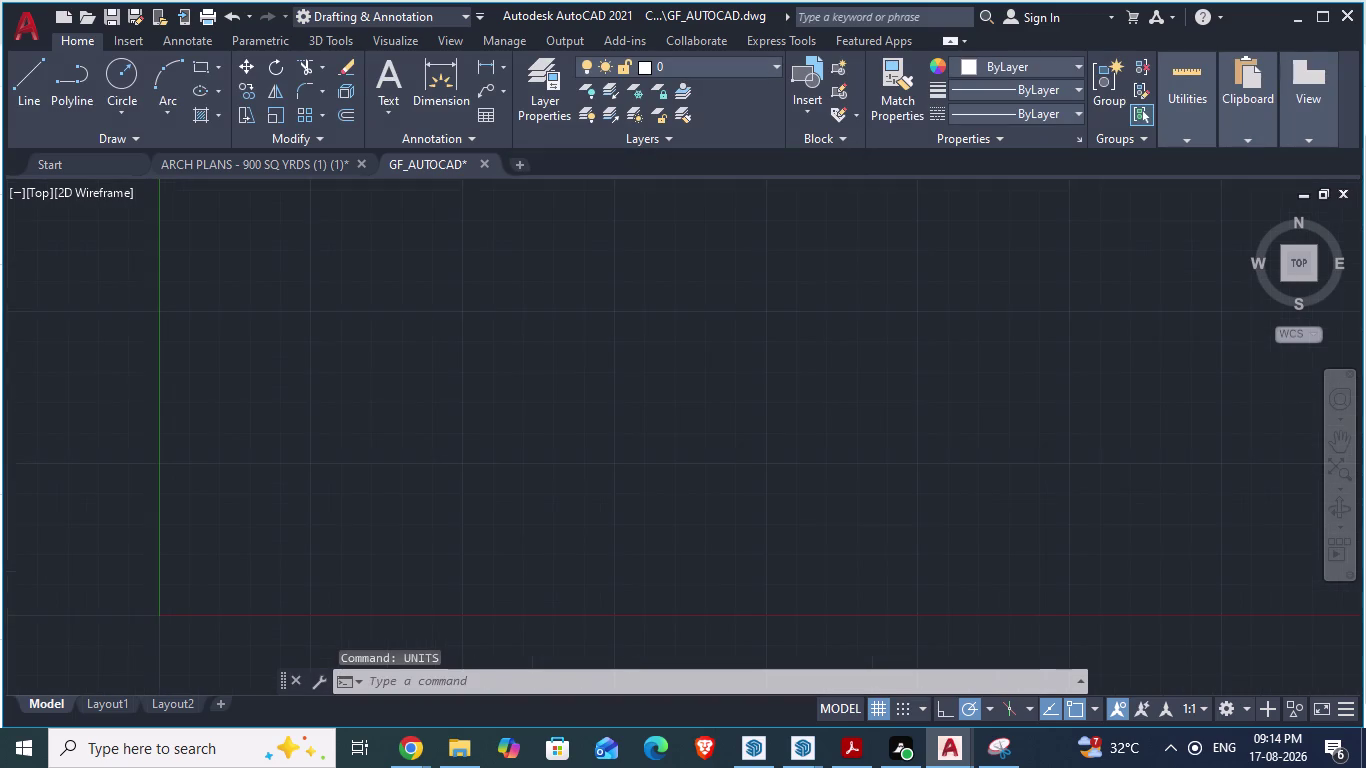
scroll(down, 3)
scroll(up, 3)
text(re)
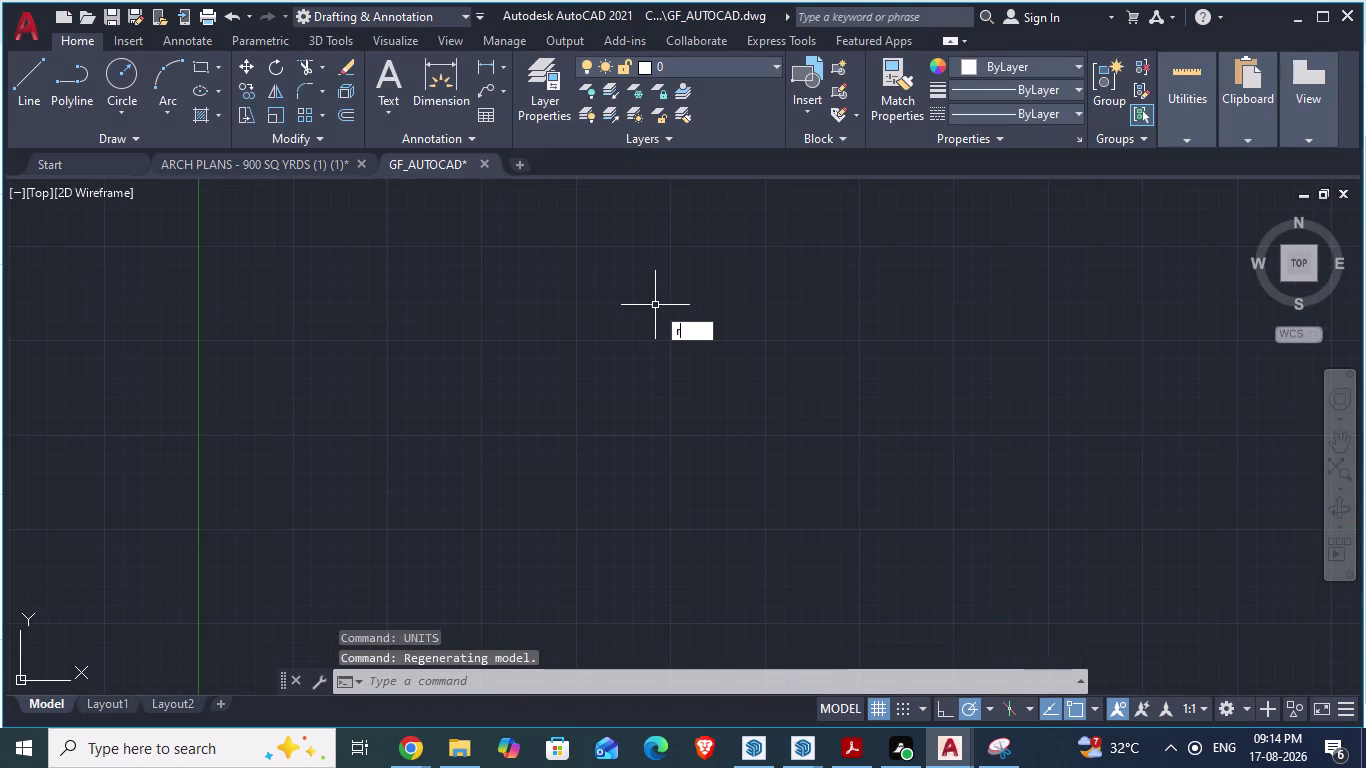
text(c)
key(Escape)
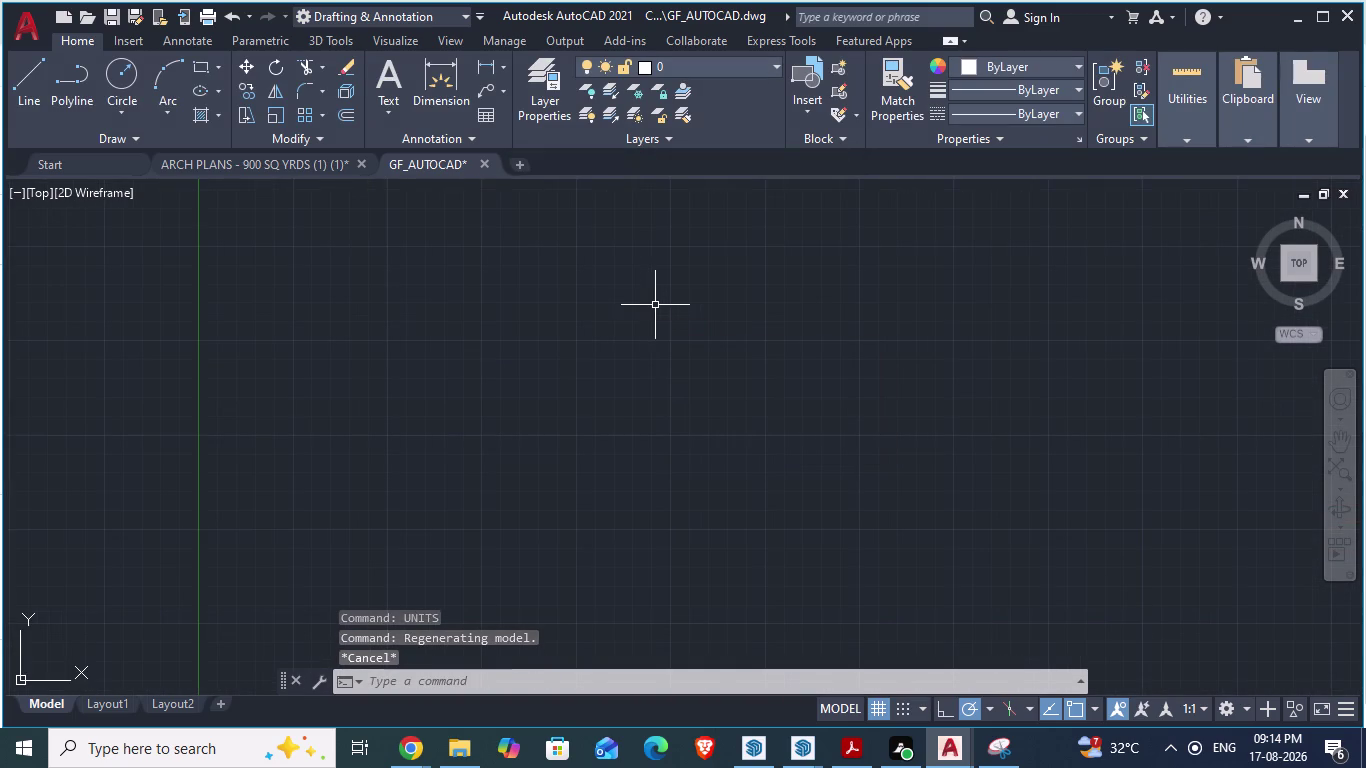
key(d)
key(Return)
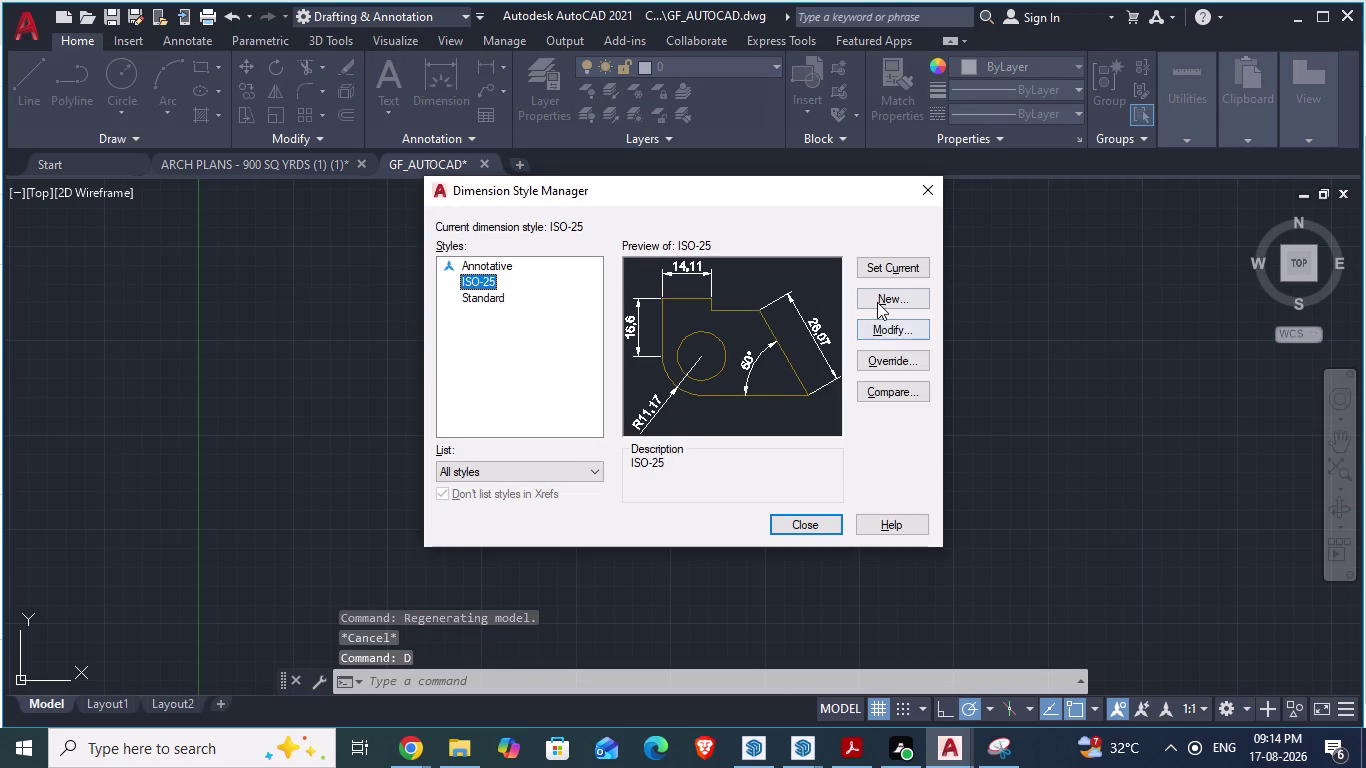
Revise ISO-25's fit and text settings, make it the current style, and close the manager.
click(878, 328)
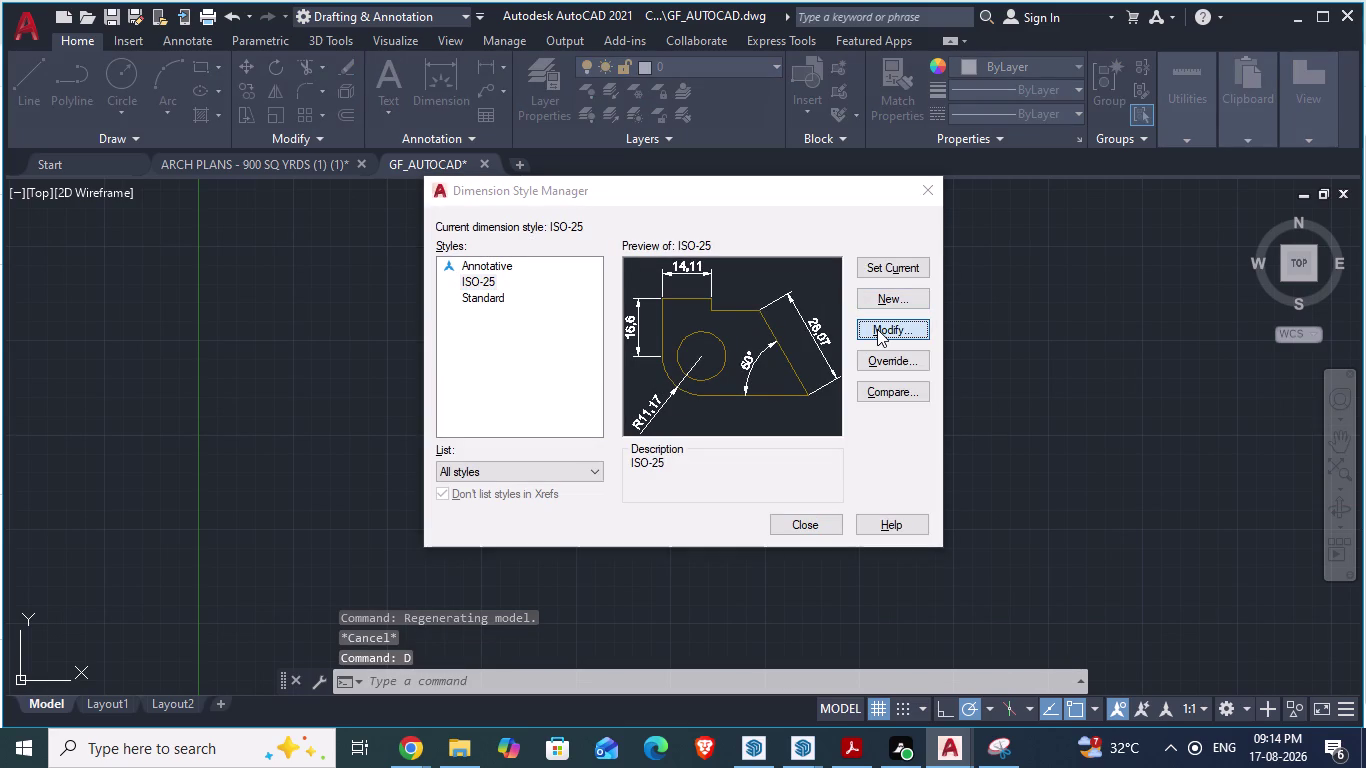
click(430, 271)
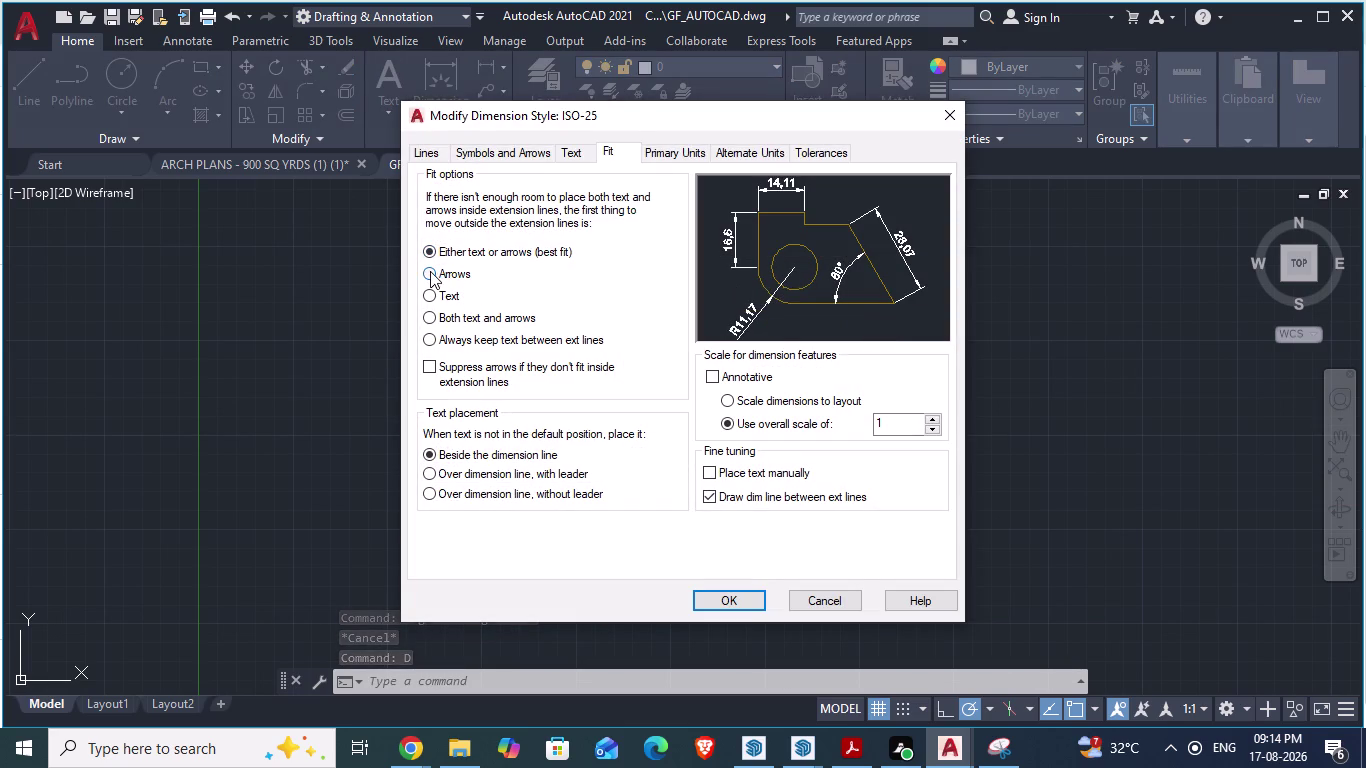
click(577, 155)
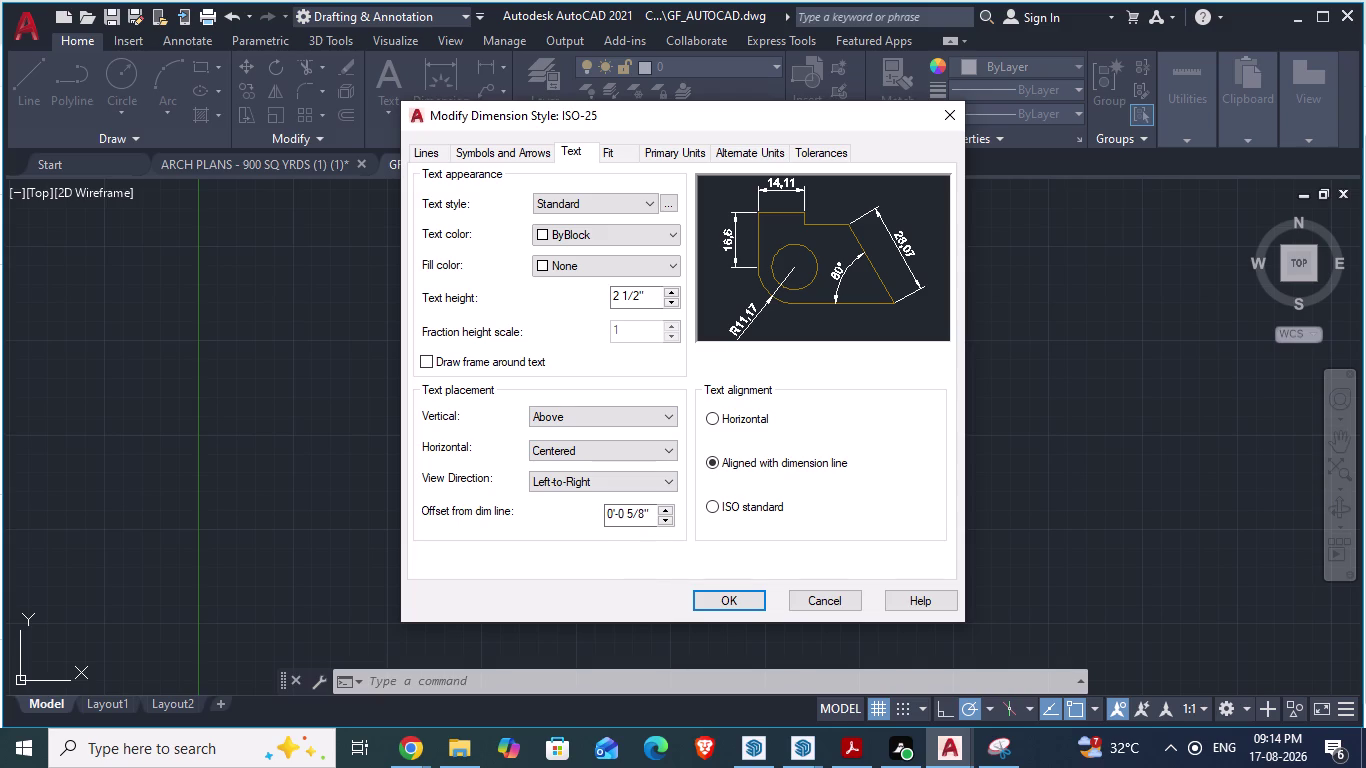
click(732, 602)
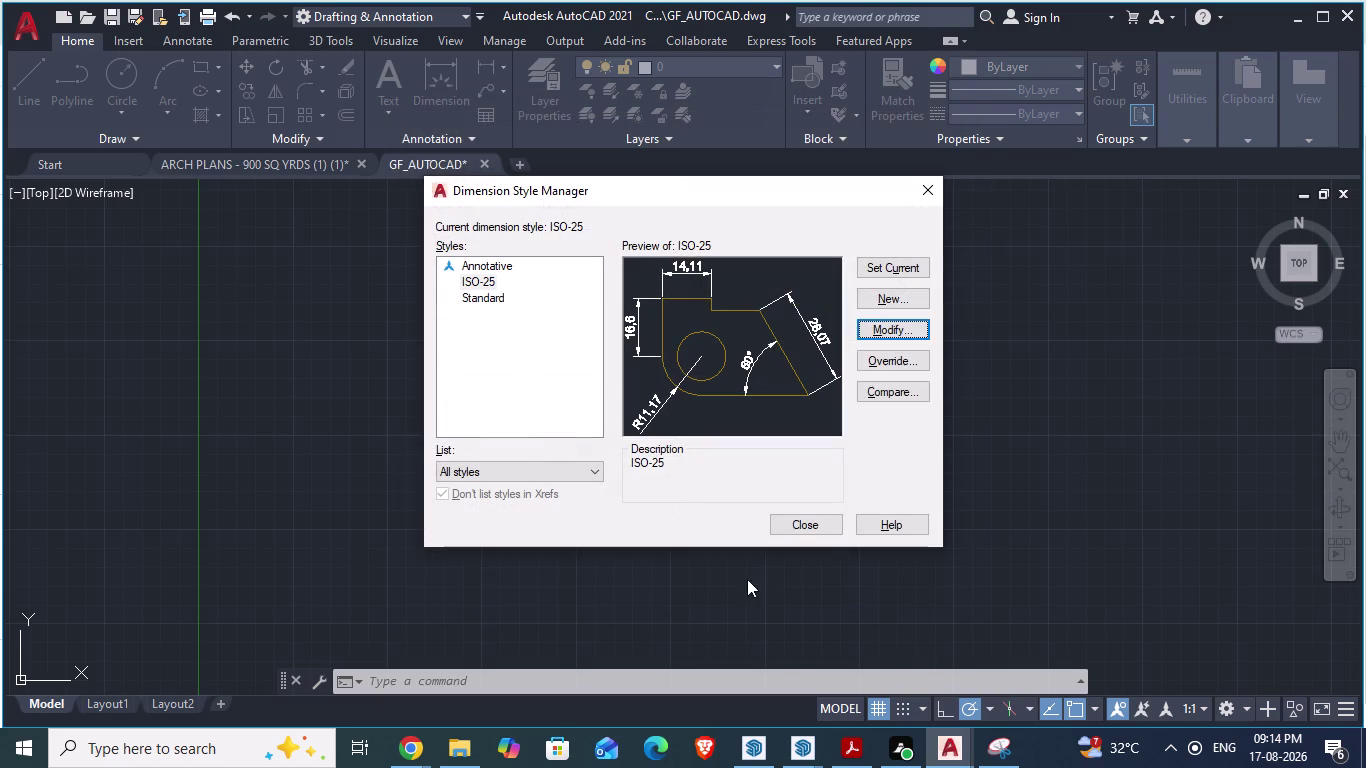
click(881, 259)
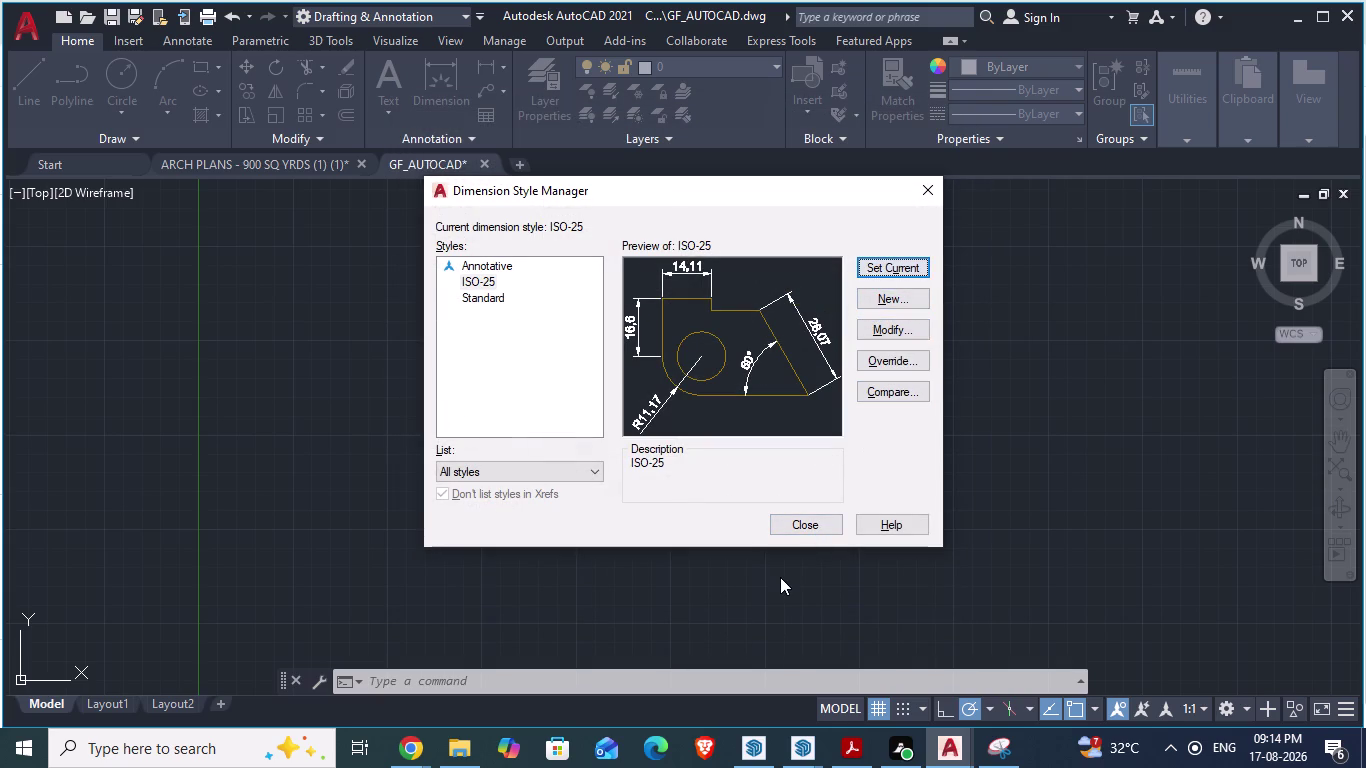
click(806, 523)
scroll(down, 3)
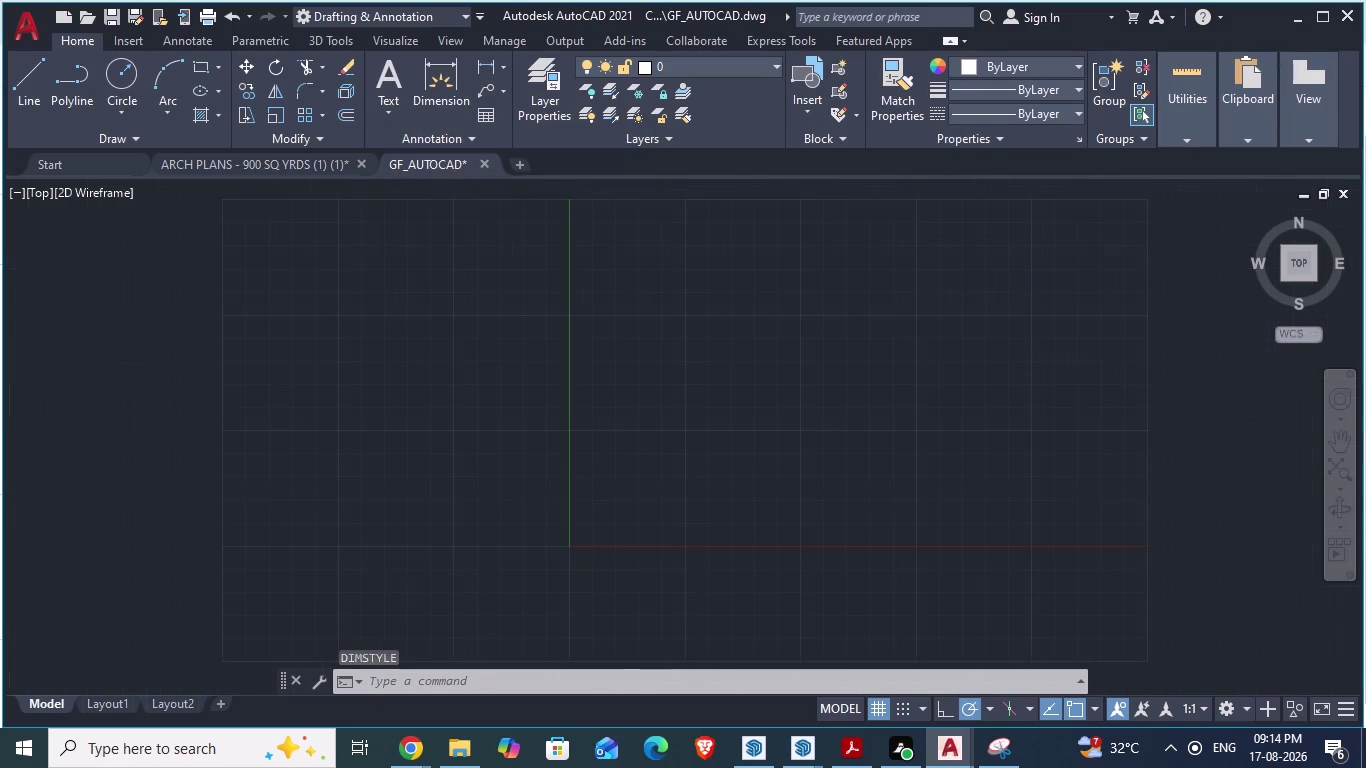
scroll(up, 3)
scroll(down, 3)
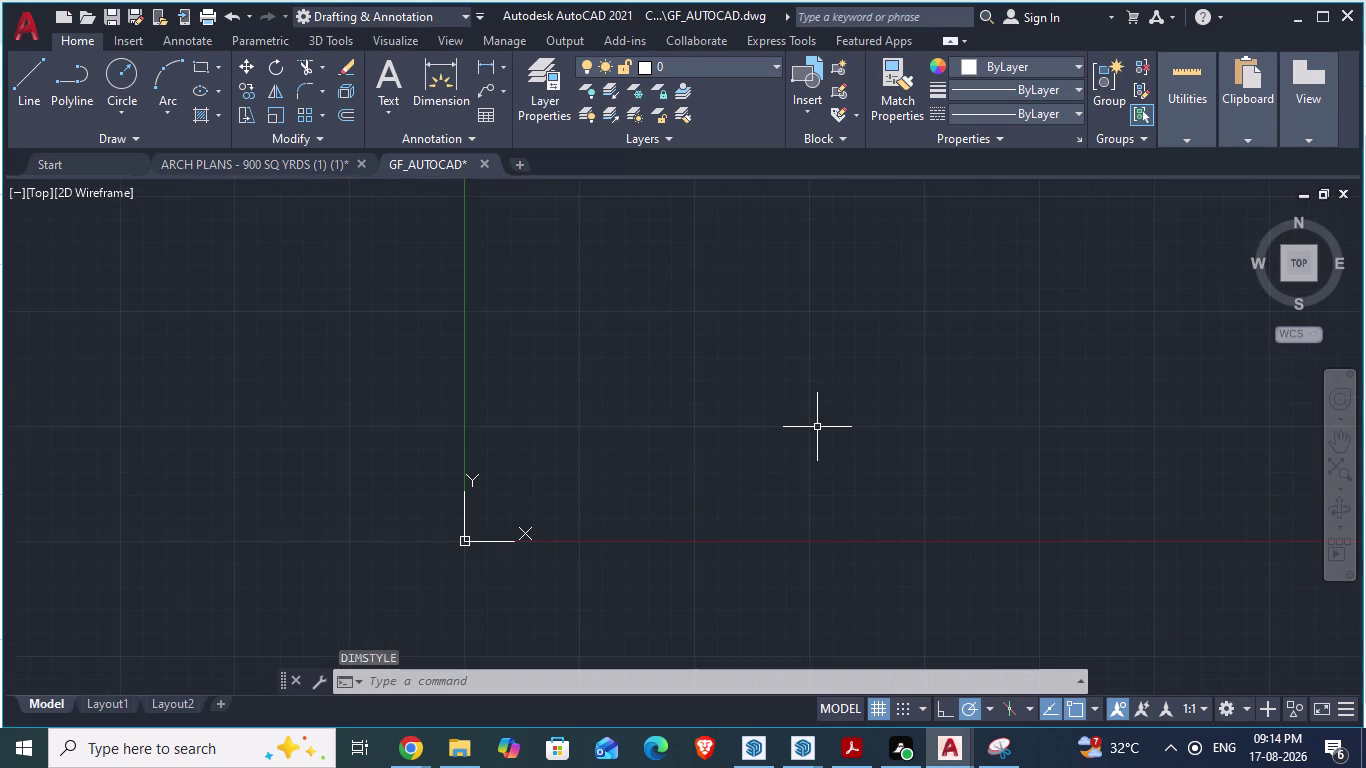
scroll(up, 3)
text(re)
key(c)
key(Return)
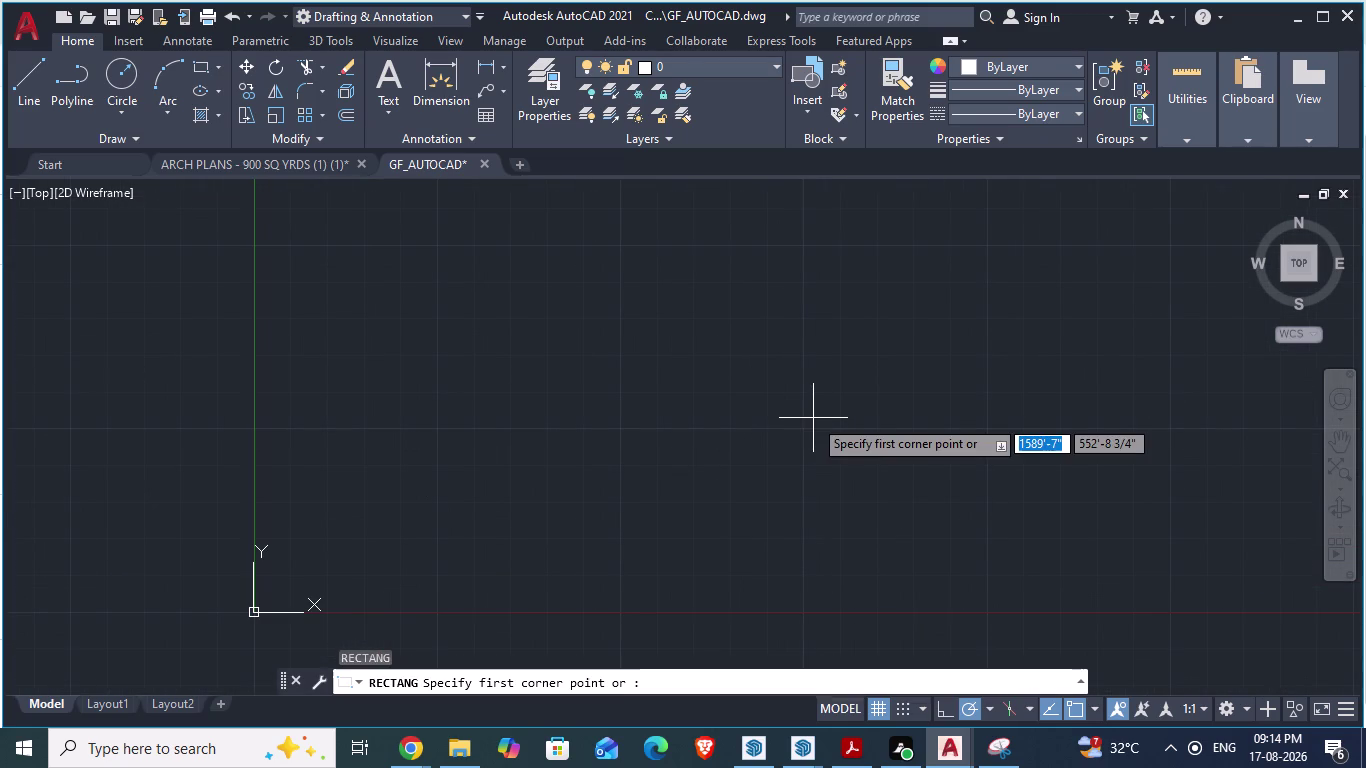
click(443, 242)
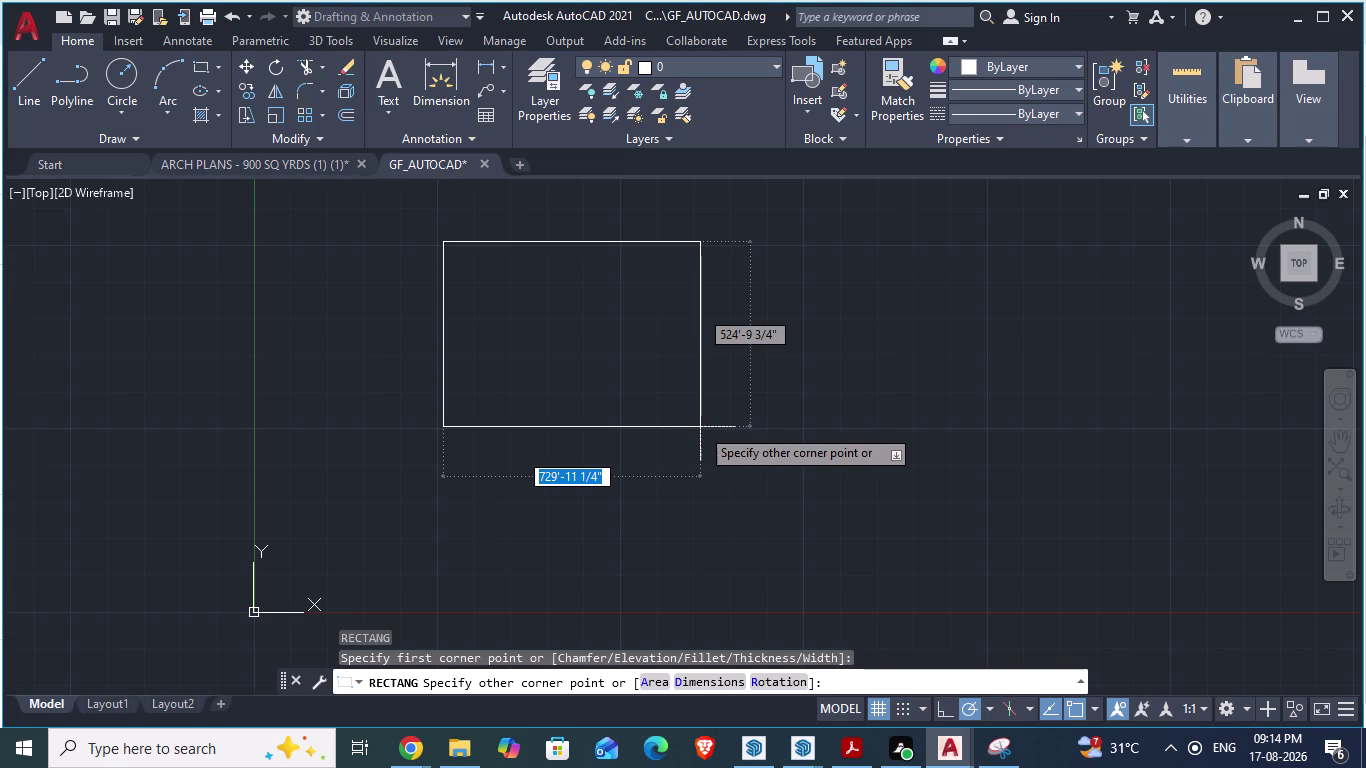
text(98')
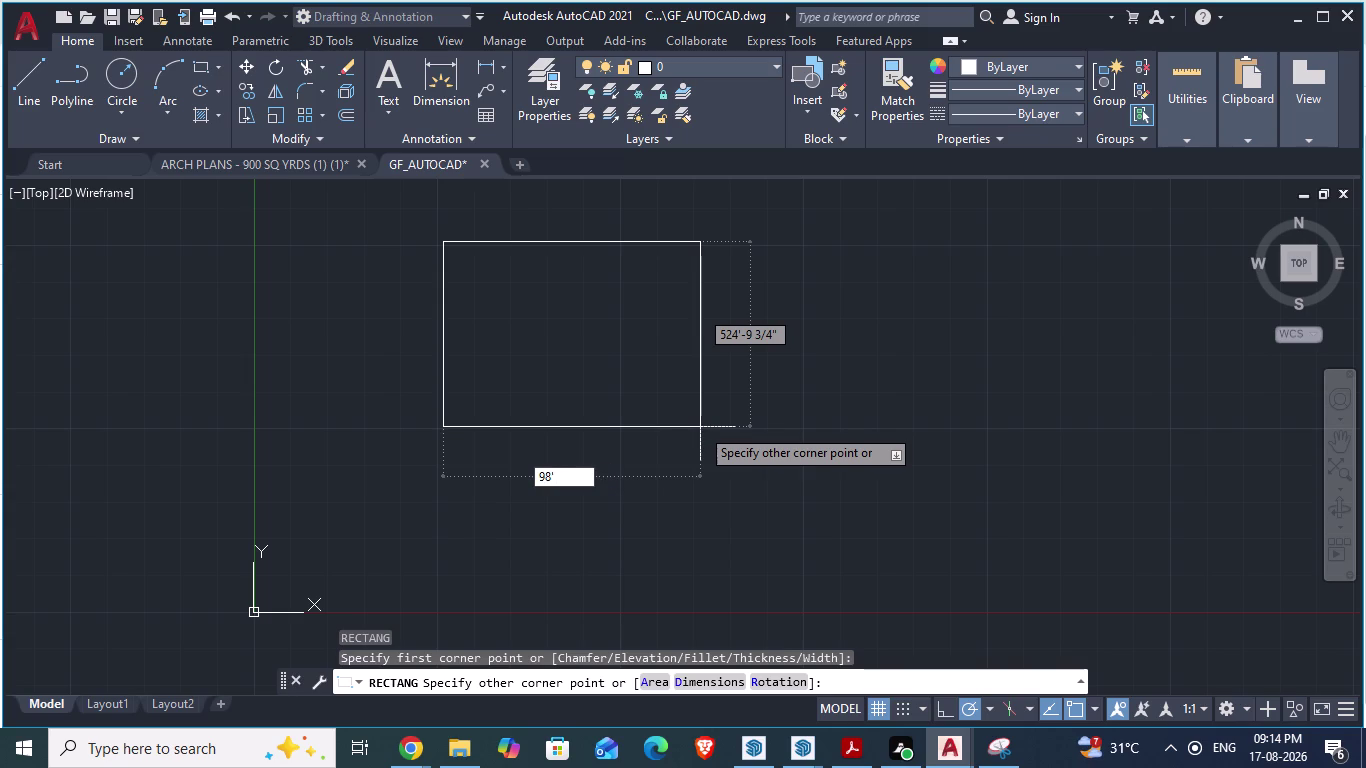
text(10.5)
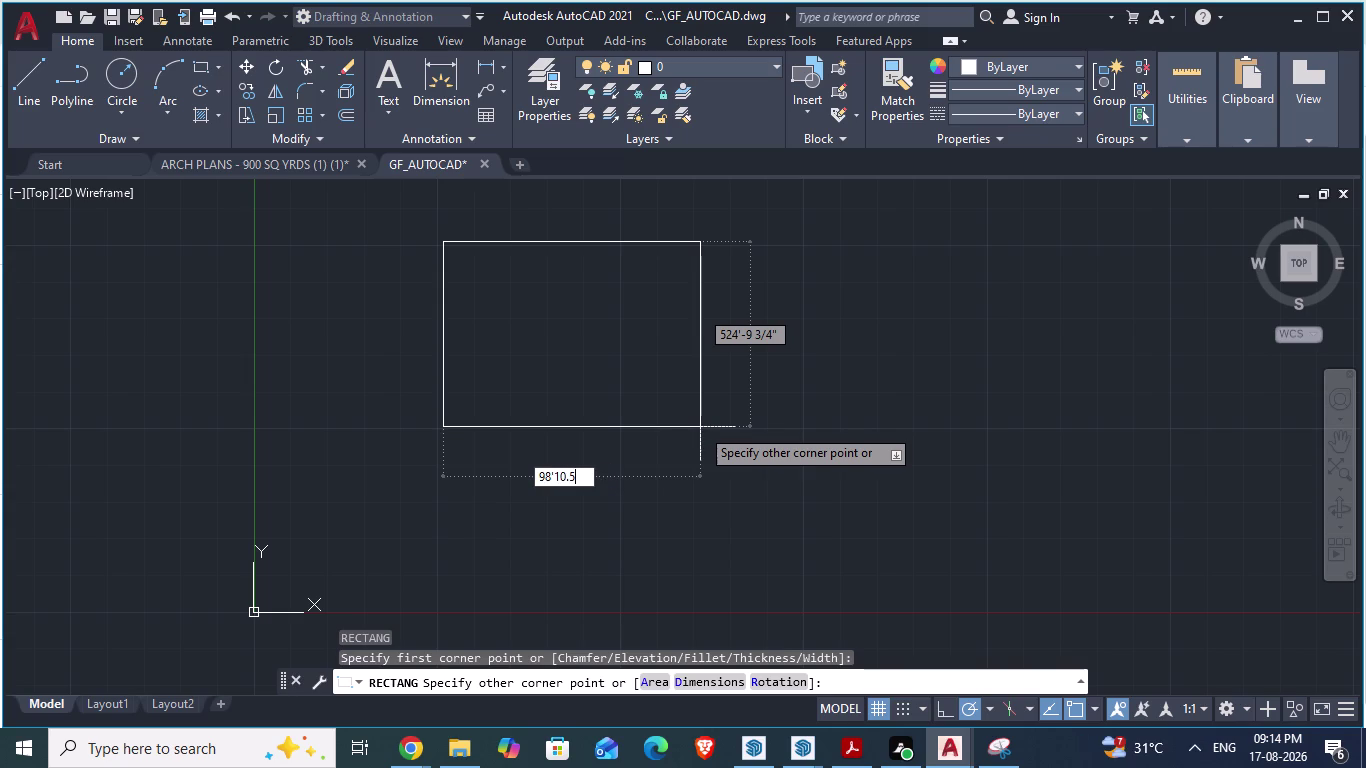
text(")
key(comma)
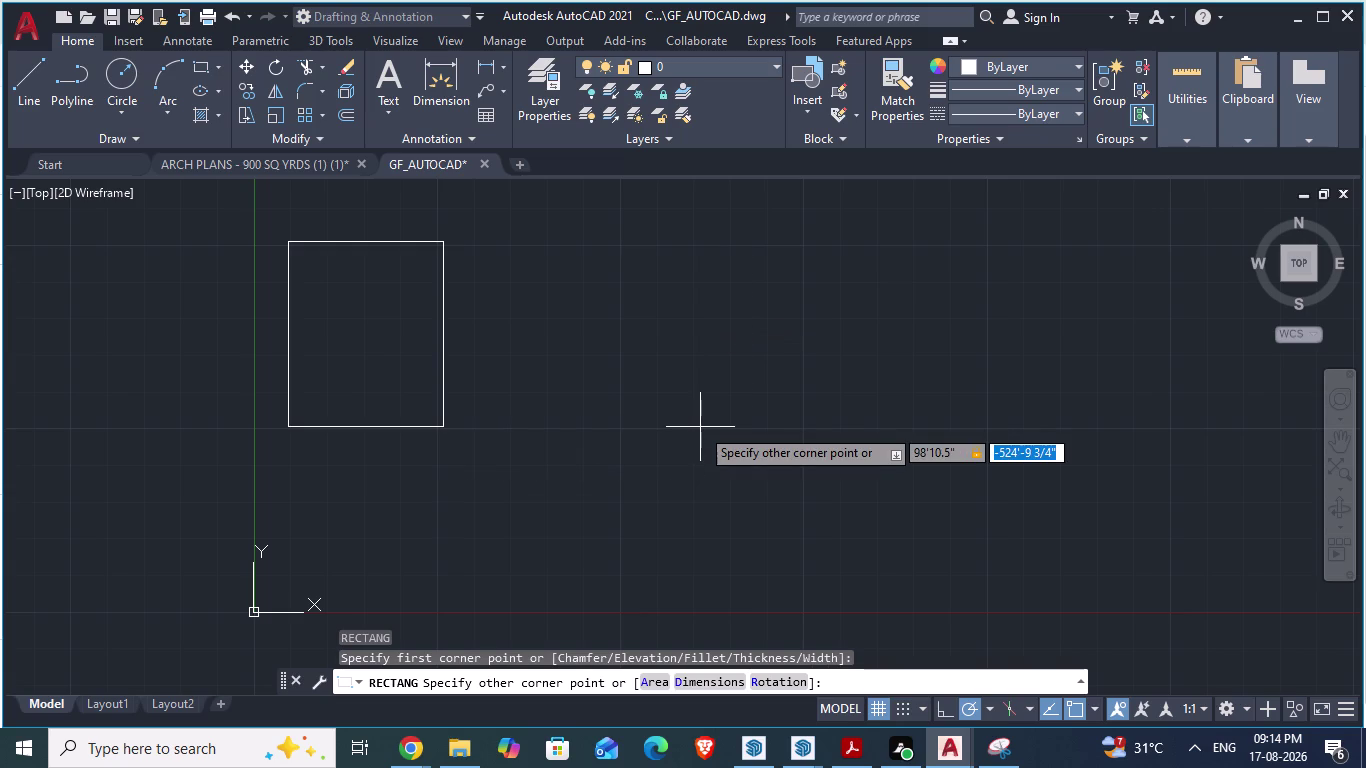
text(88')
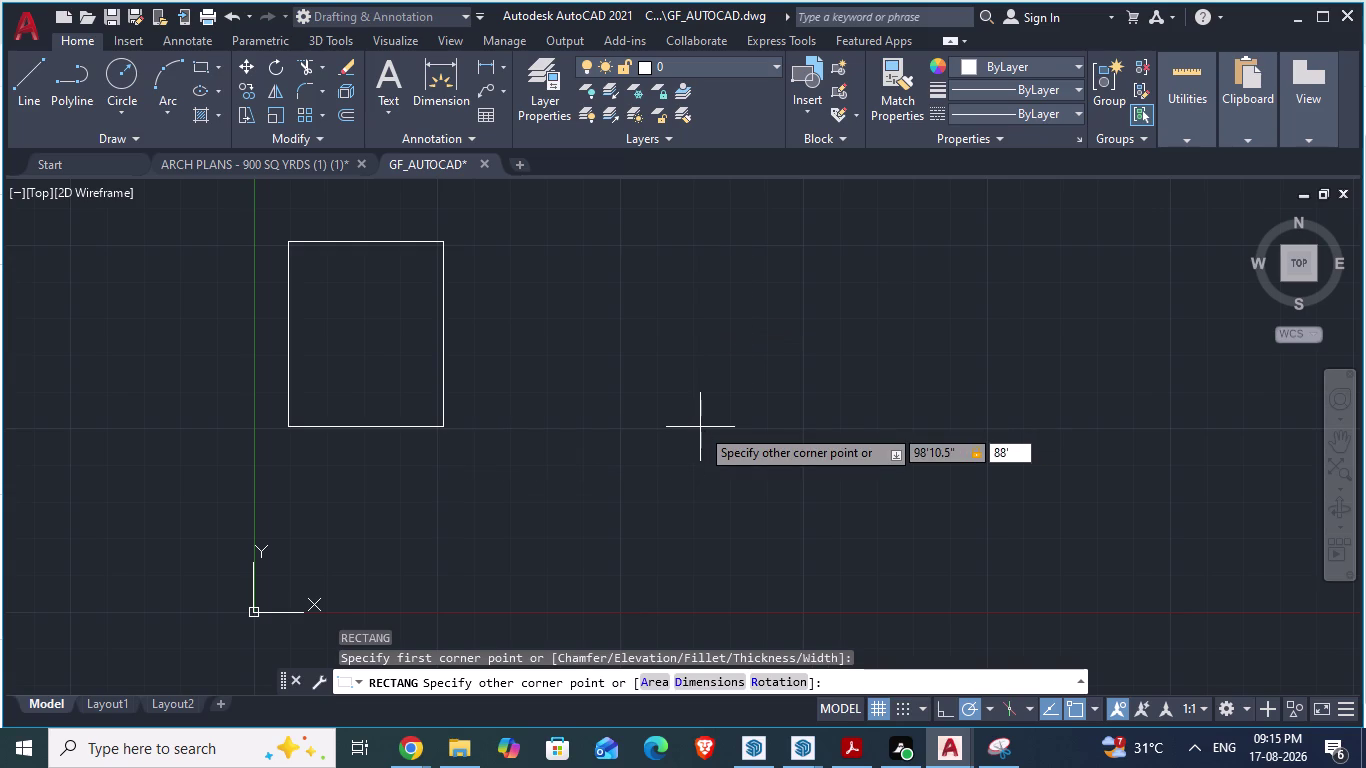
text(5")
key(Return)
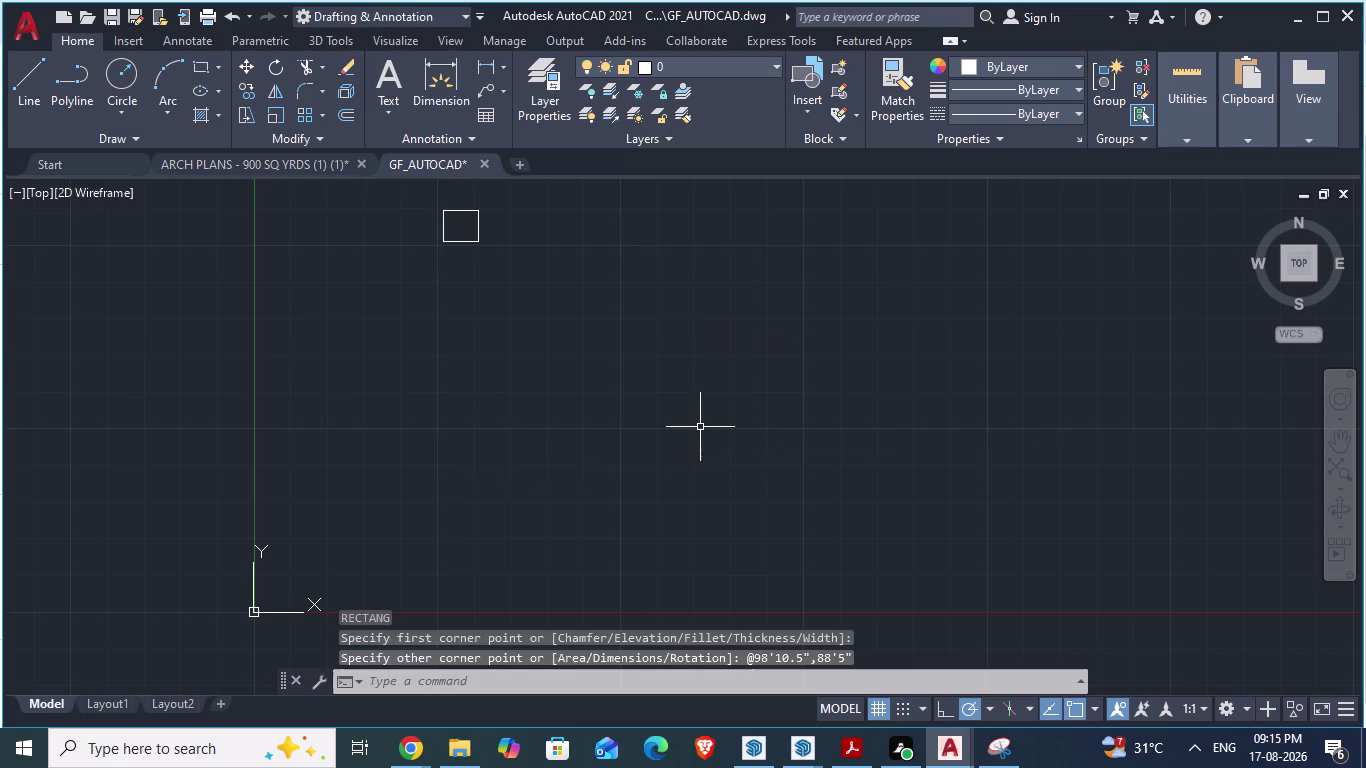
Undo the accidental second rectangle drawn after repeating the command.
scroll(down, 3)
scroll(up, 3)
scroll(down, 3)
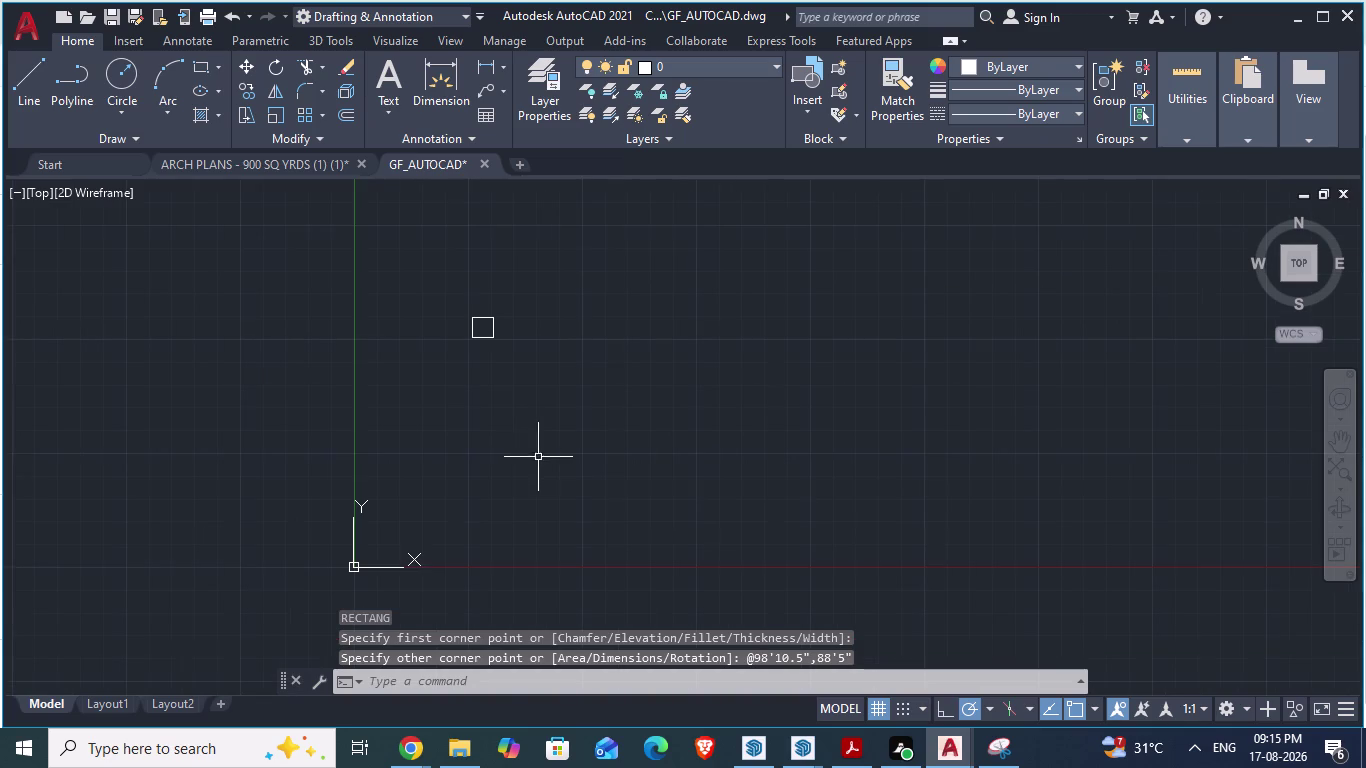
key(space)
click(519, 279)
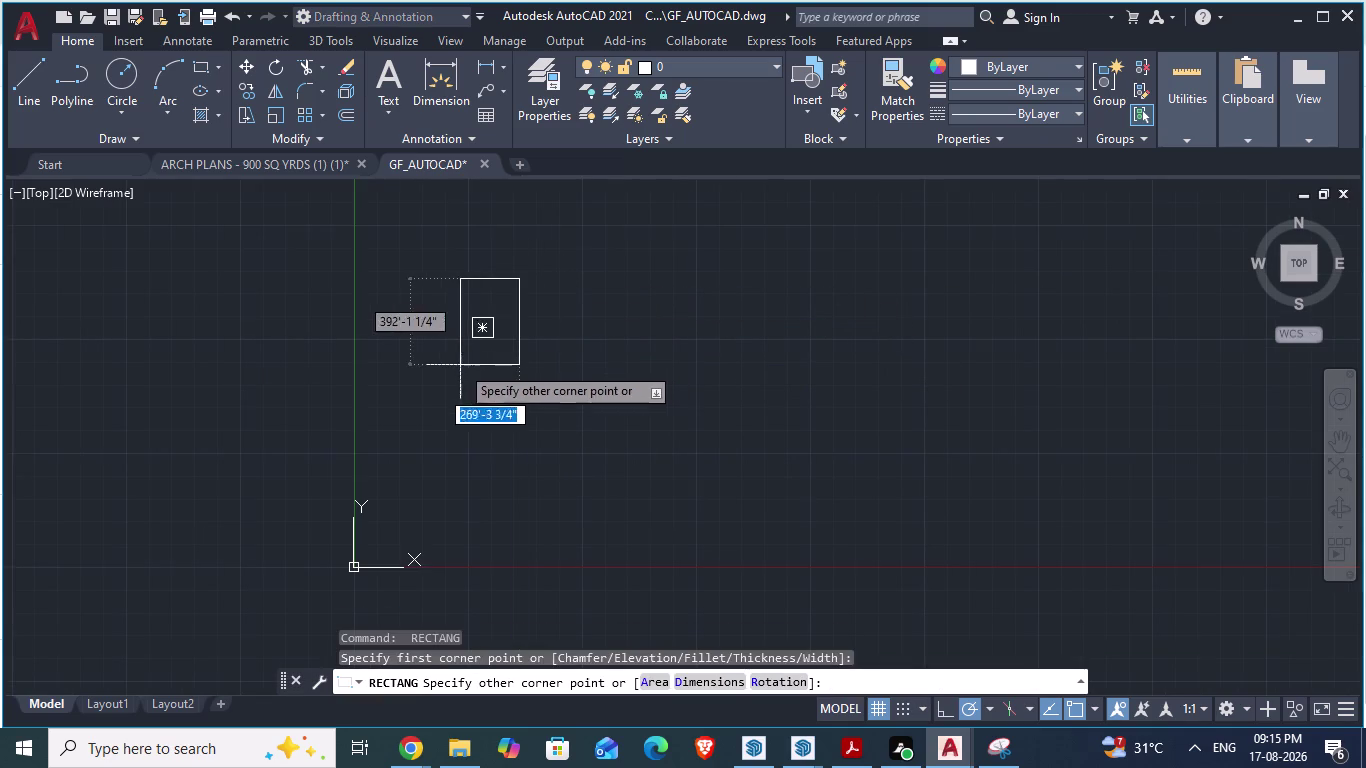
click(460, 365)
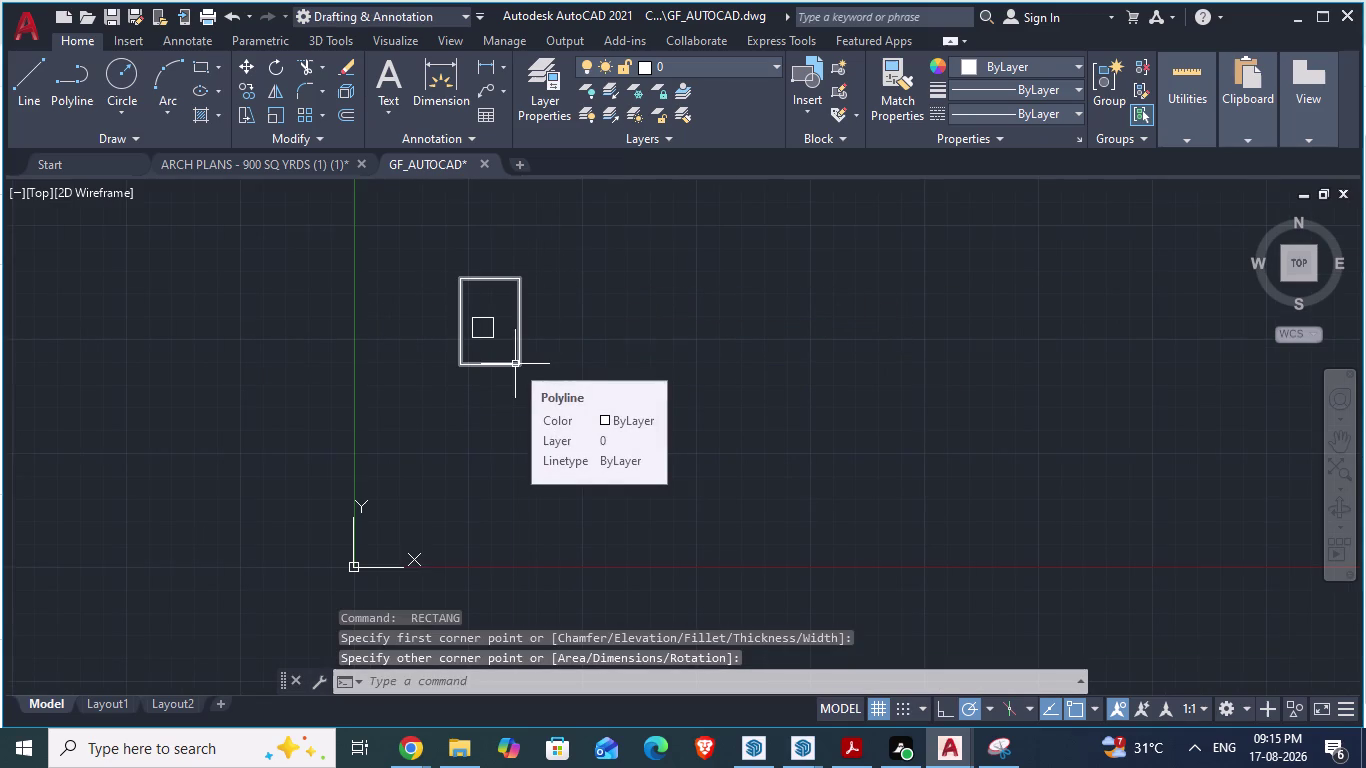
click(515, 364)
key(ctrl+z)
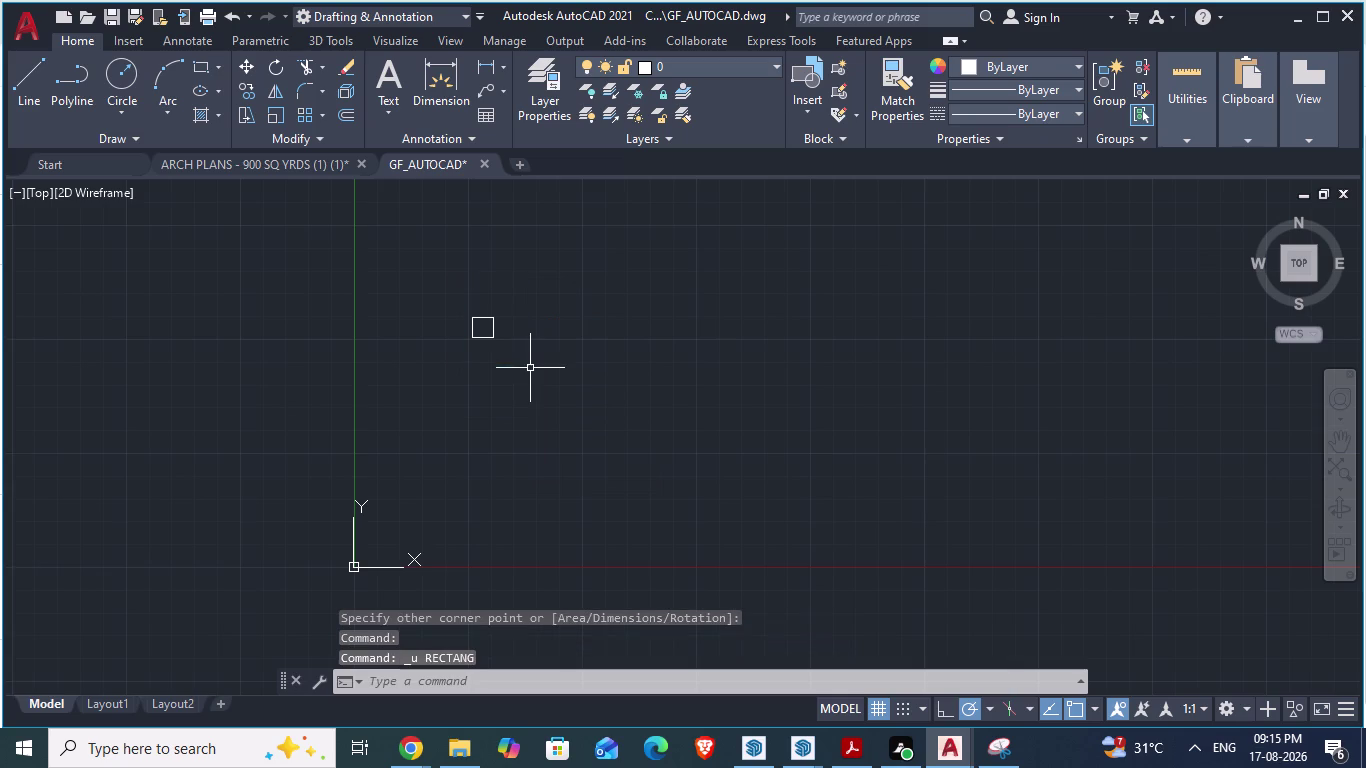
Window-select the rectangle, zoom in on it, then clear the selection.
scroll(up, 3)
click(566, 318)
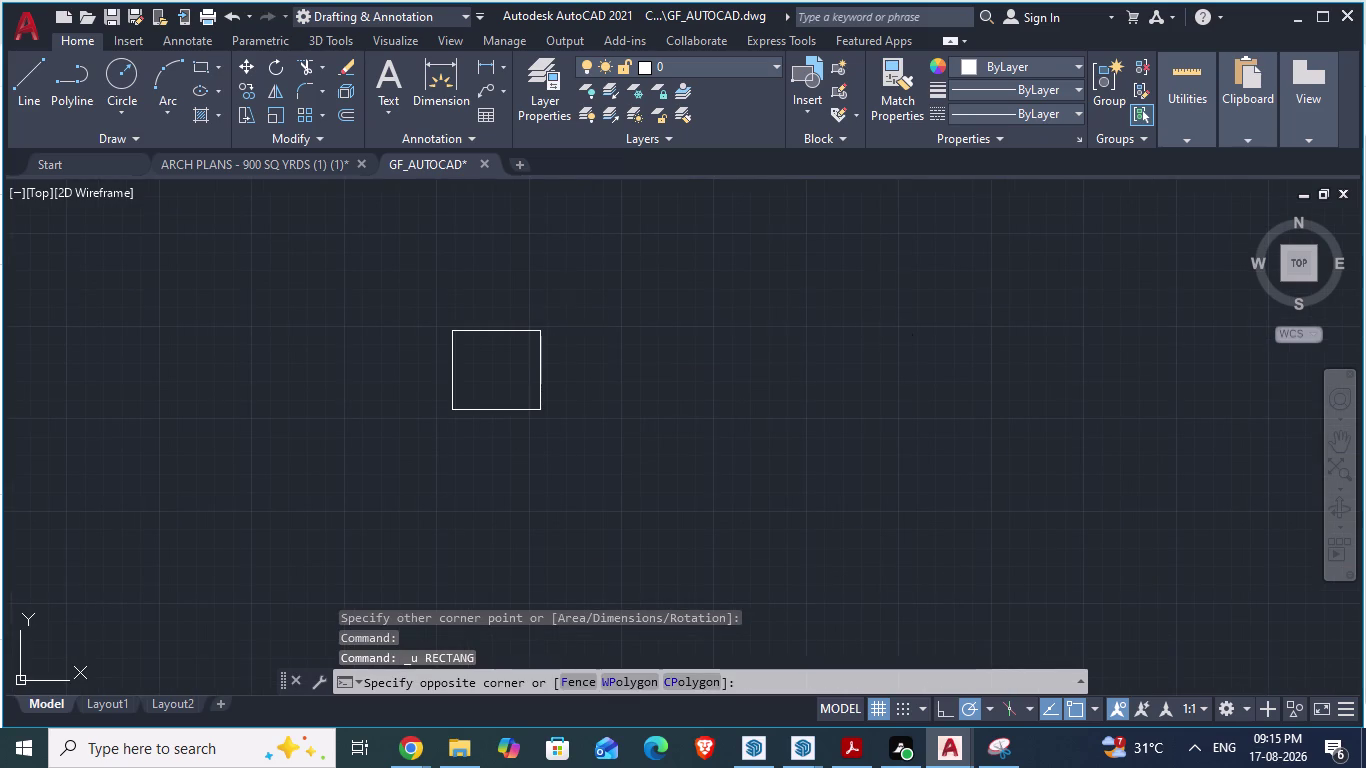
click(361, 441)
scroll(down, 3)
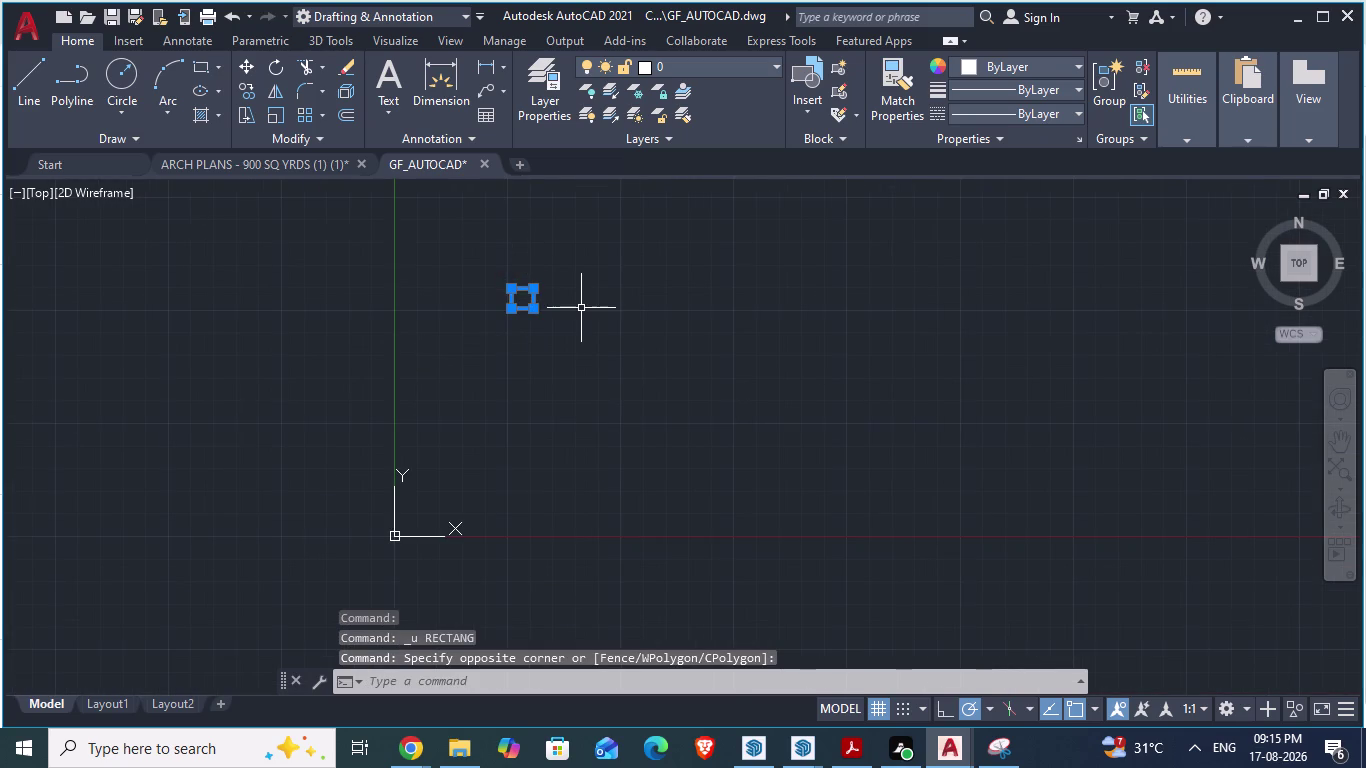
scroll(up, 3)
scroll(up, 3)
scroll(down, 3)
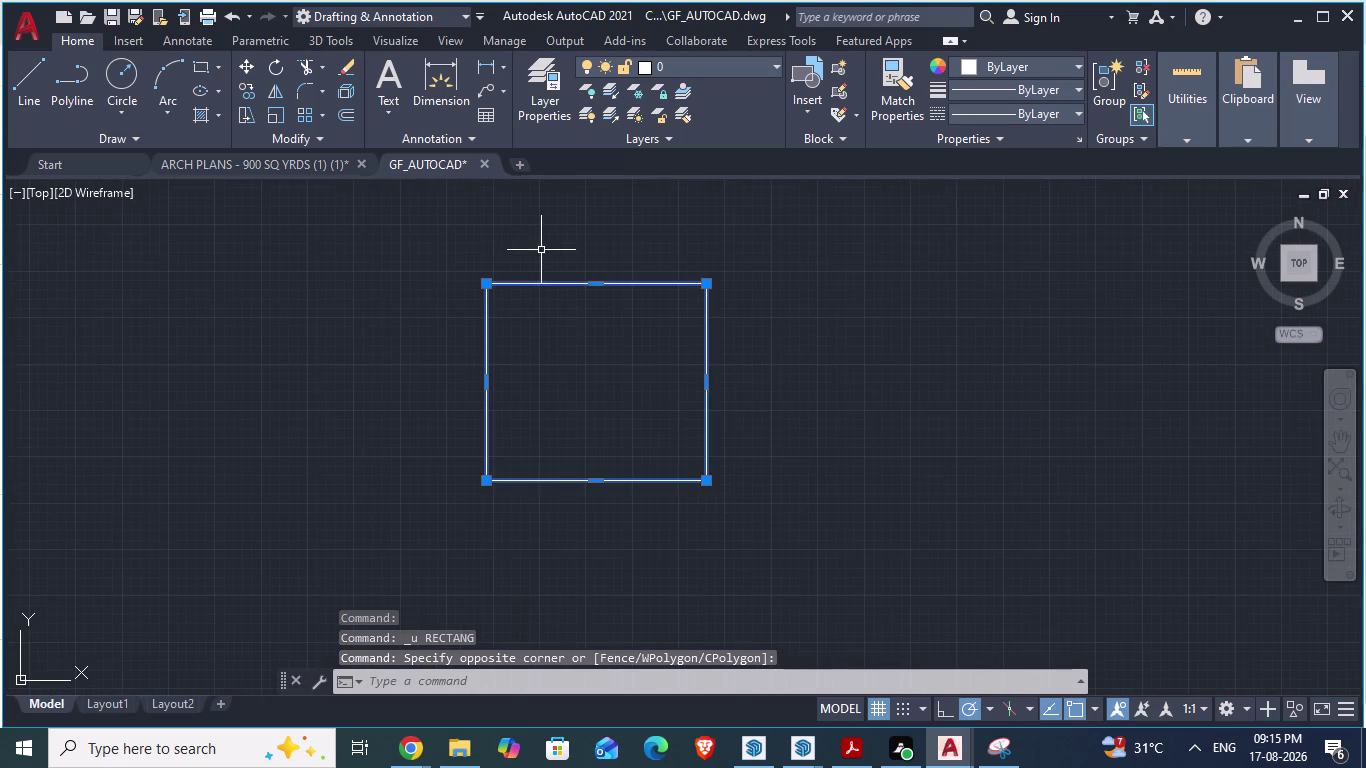
scroll(up, 3)
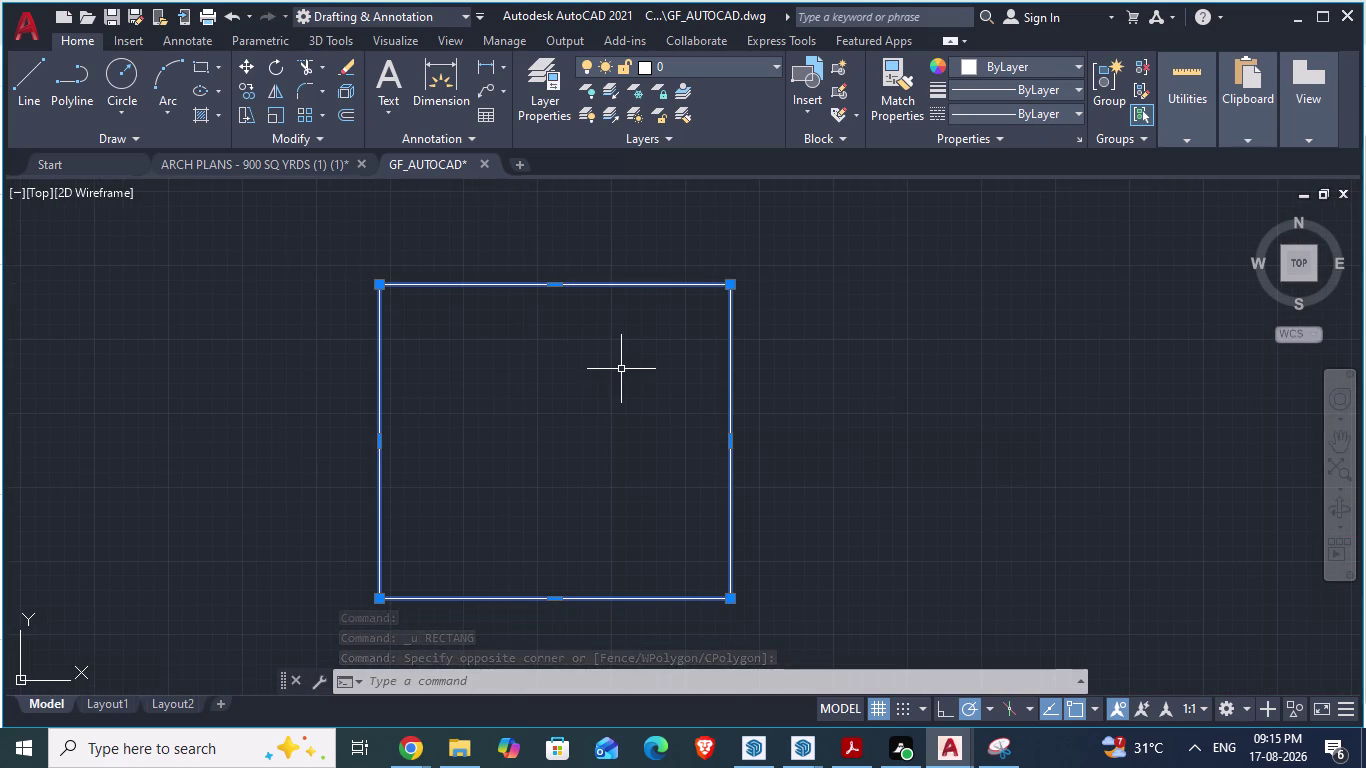
key(Escape)
Start an aligned dimension on the rectangle, then cancel it.
text(da)
key(Return)
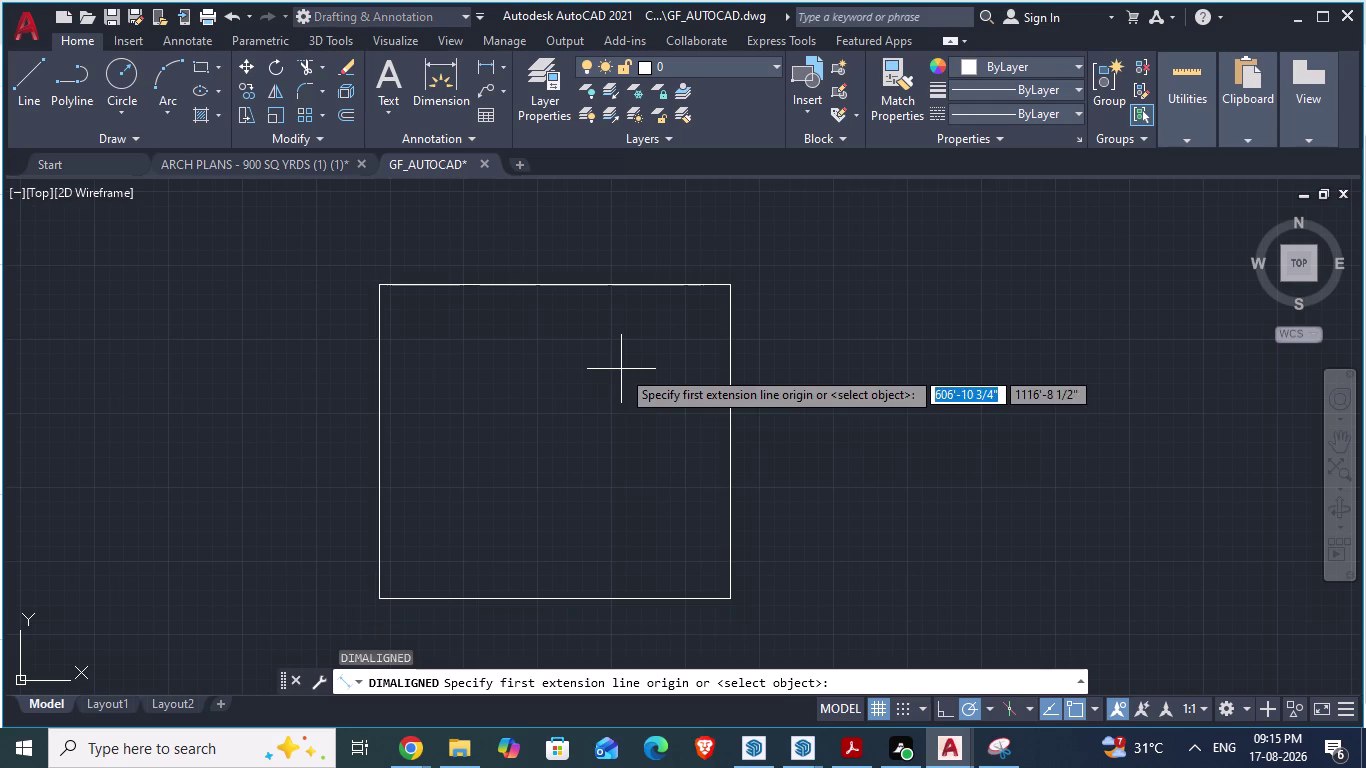
click(372, 285)
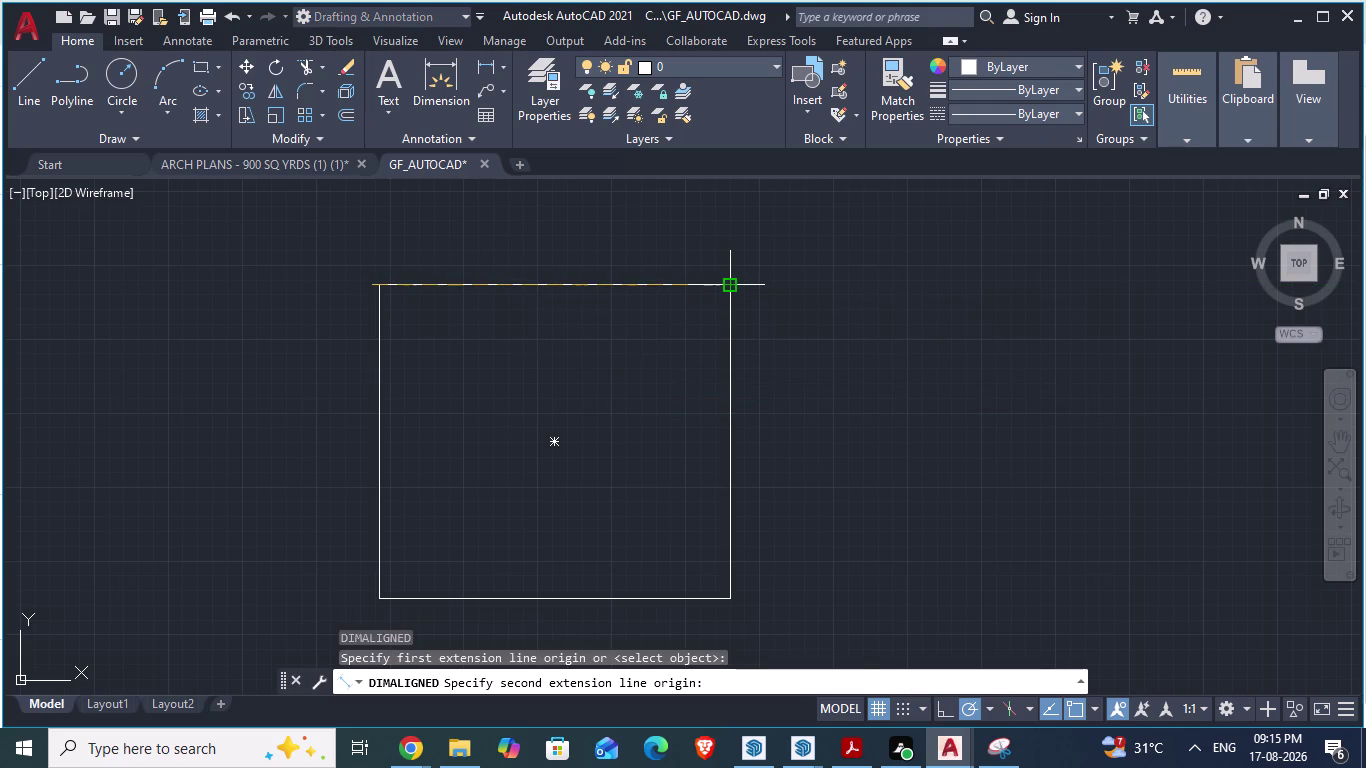
key(Escape)
scroll(down, 3)
scroll(down, 3)
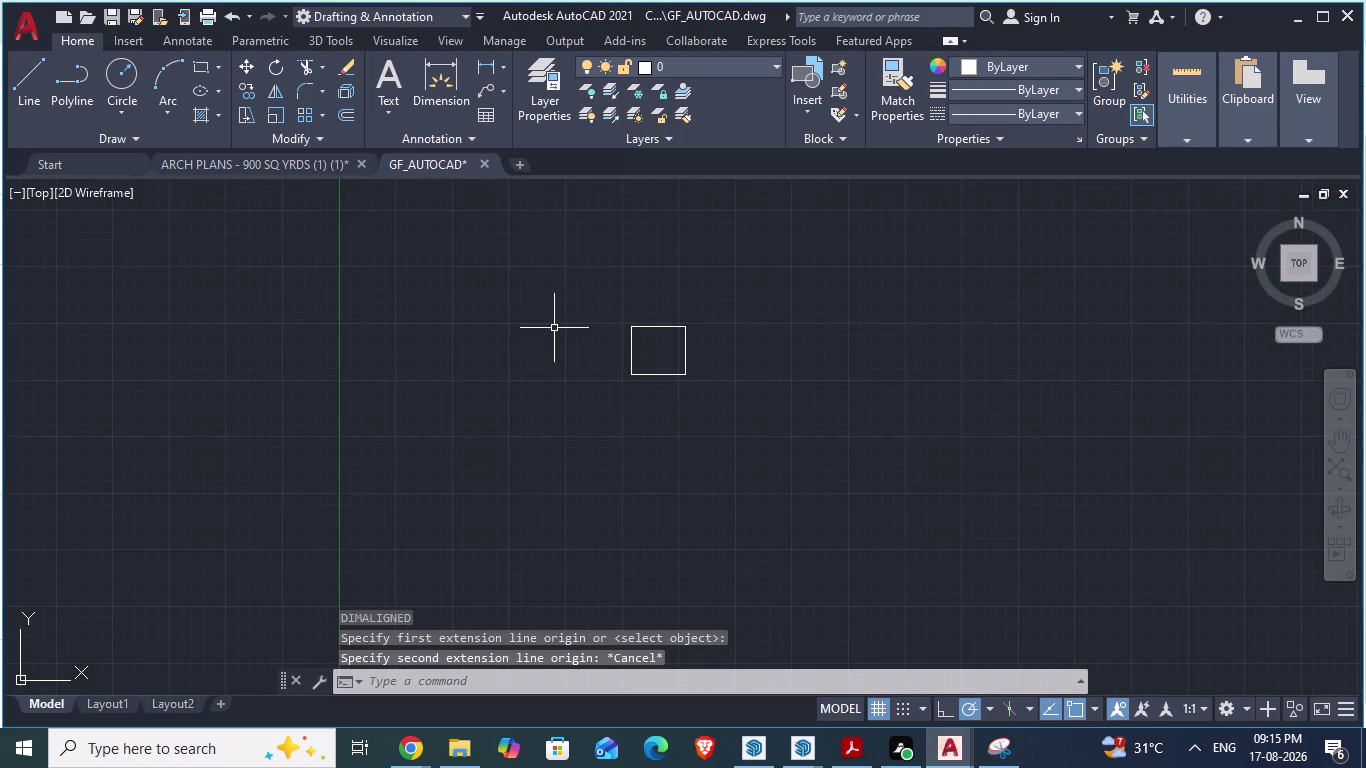
Window-select the rectangle and delete it, leaving the drawing blank.
click(708, 320)
click(601, 398)
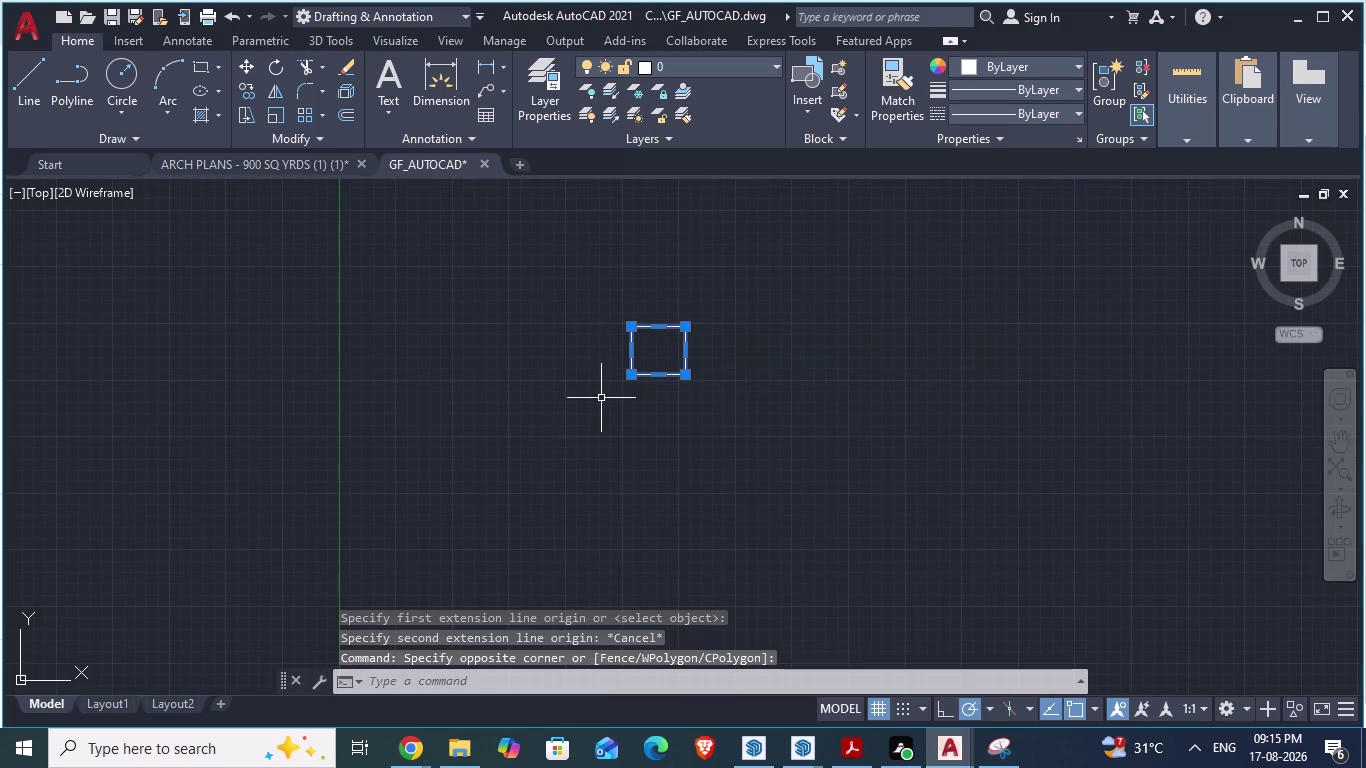
key(Delete)
scroll(down, 3)
scroll(up, 3)
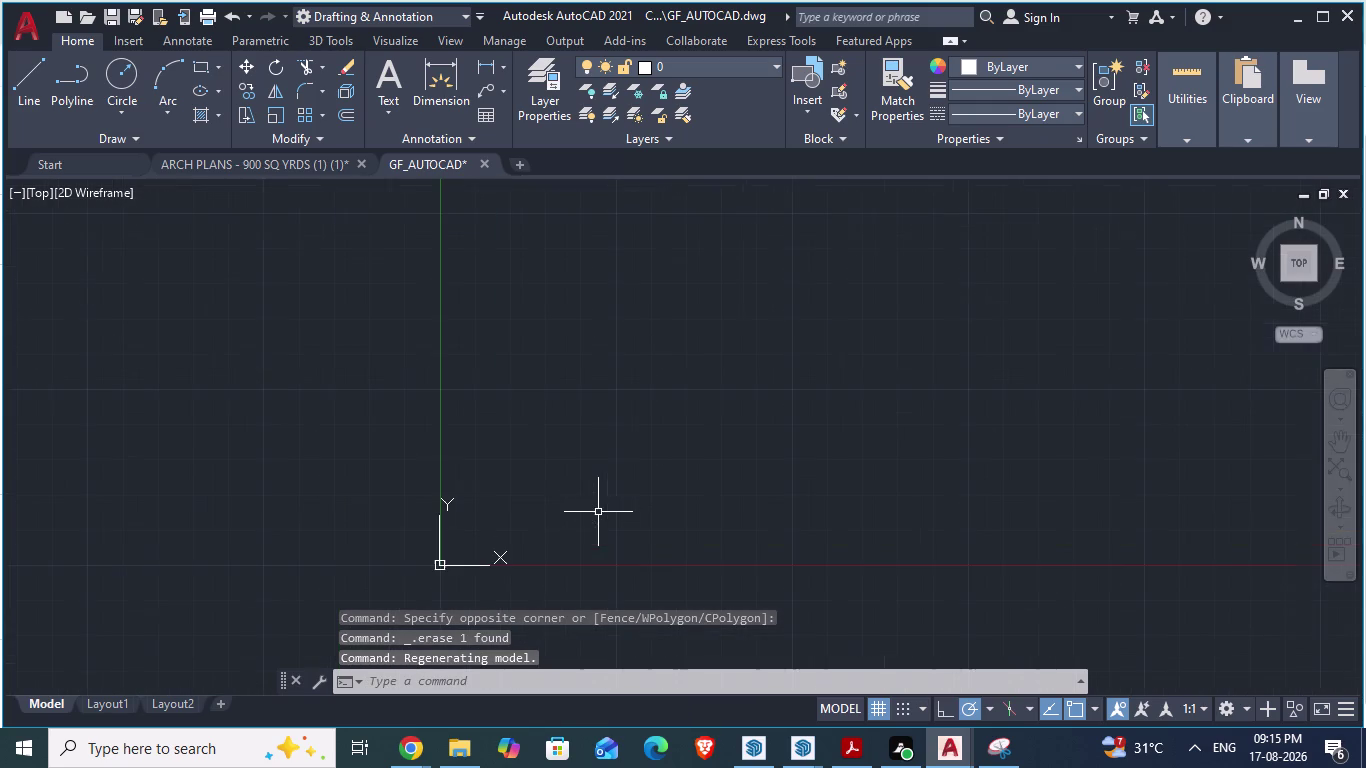
scroll(down, 3)
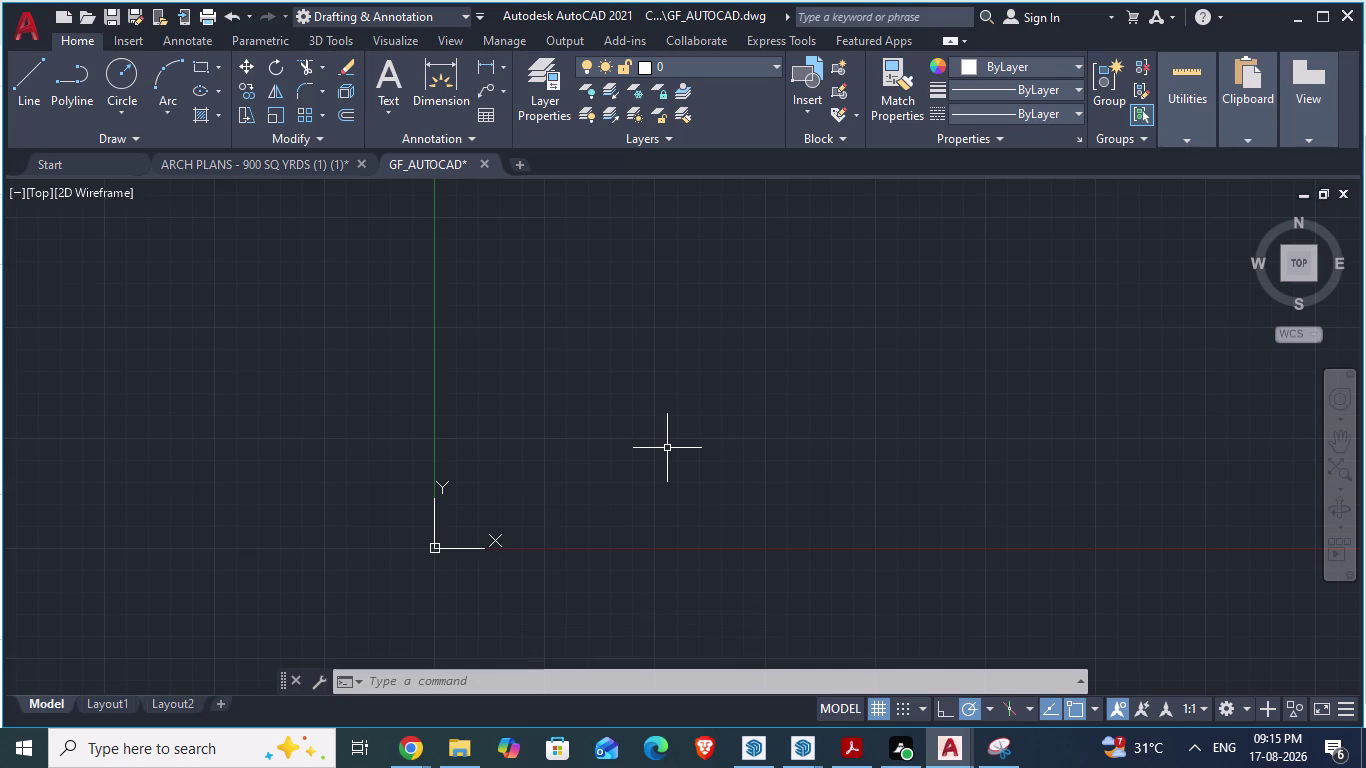
Start a new rectangle at a picked corner, then cancel it with Esc.
scroll(down, 3)
scroll(down, 3)
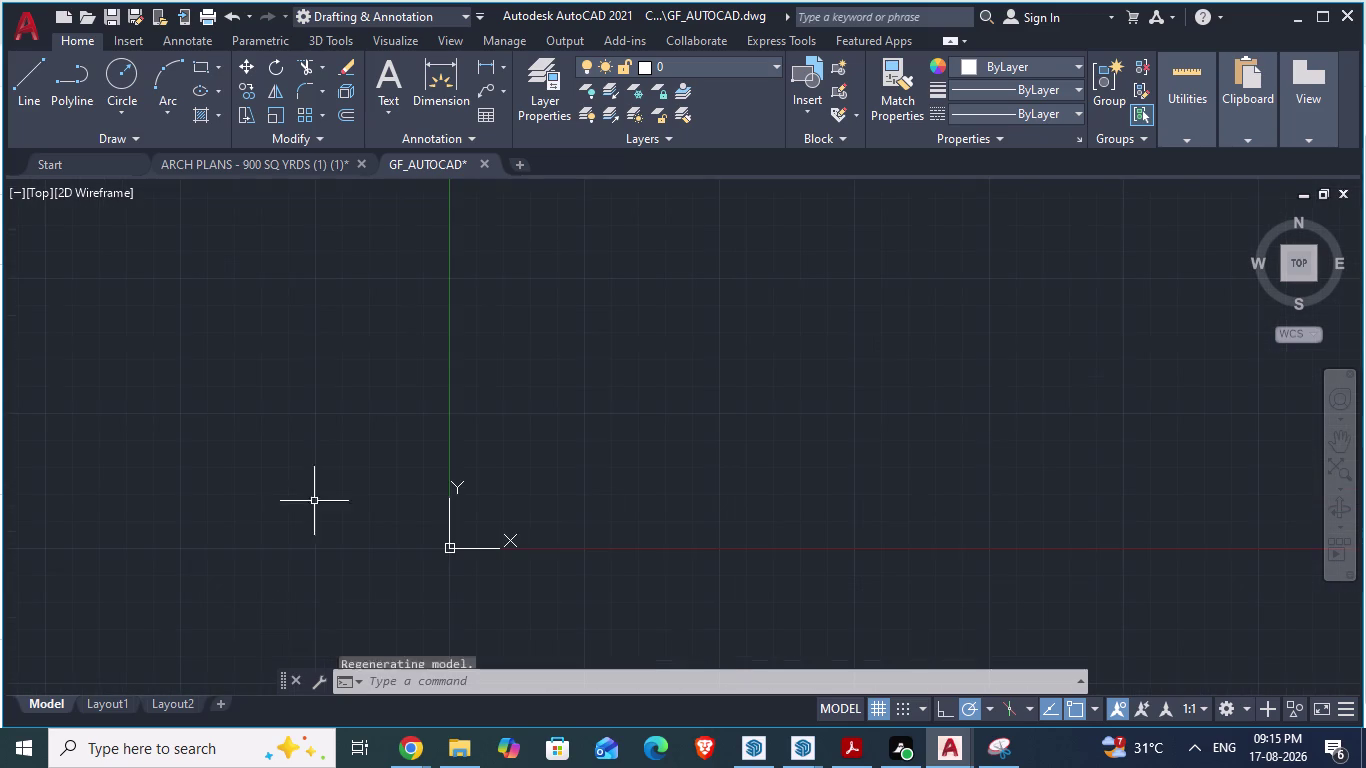
scroll(up, 3)
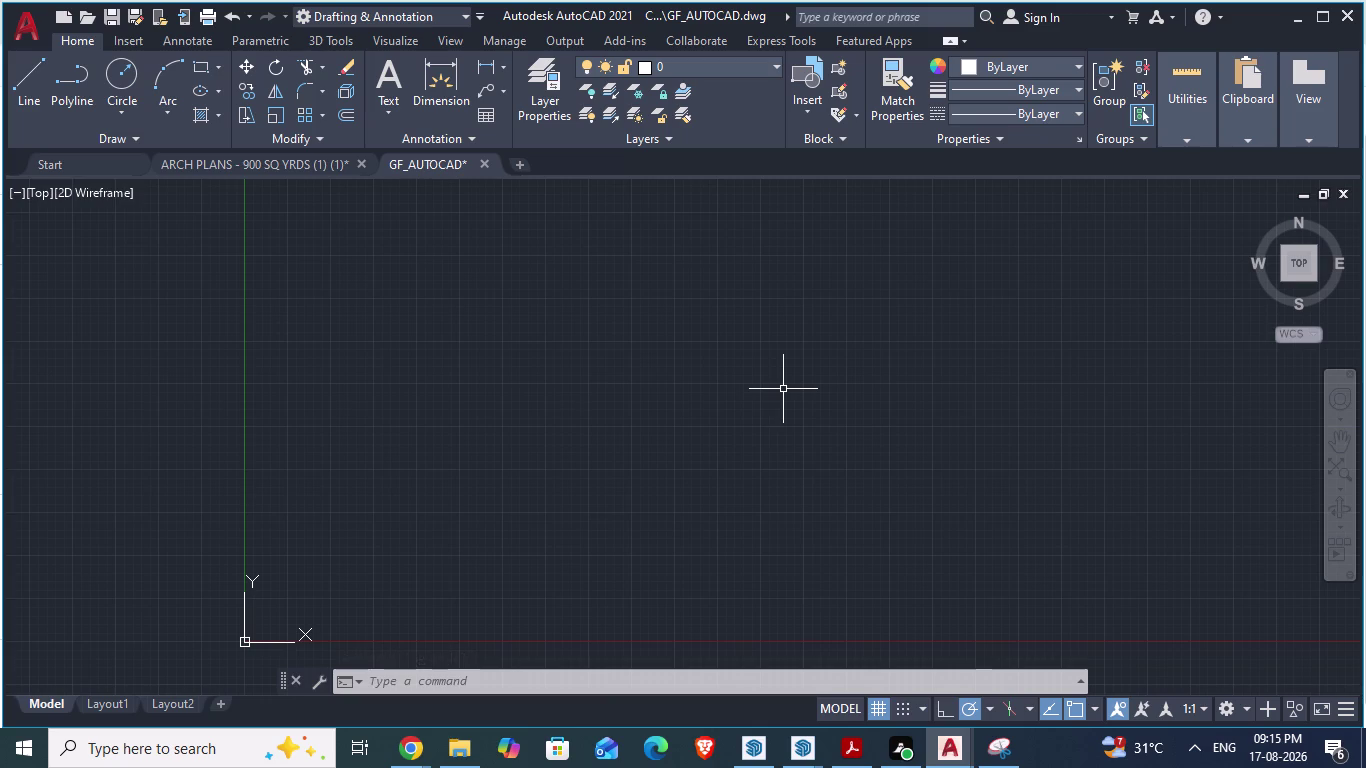
text(rec)
key(Return)
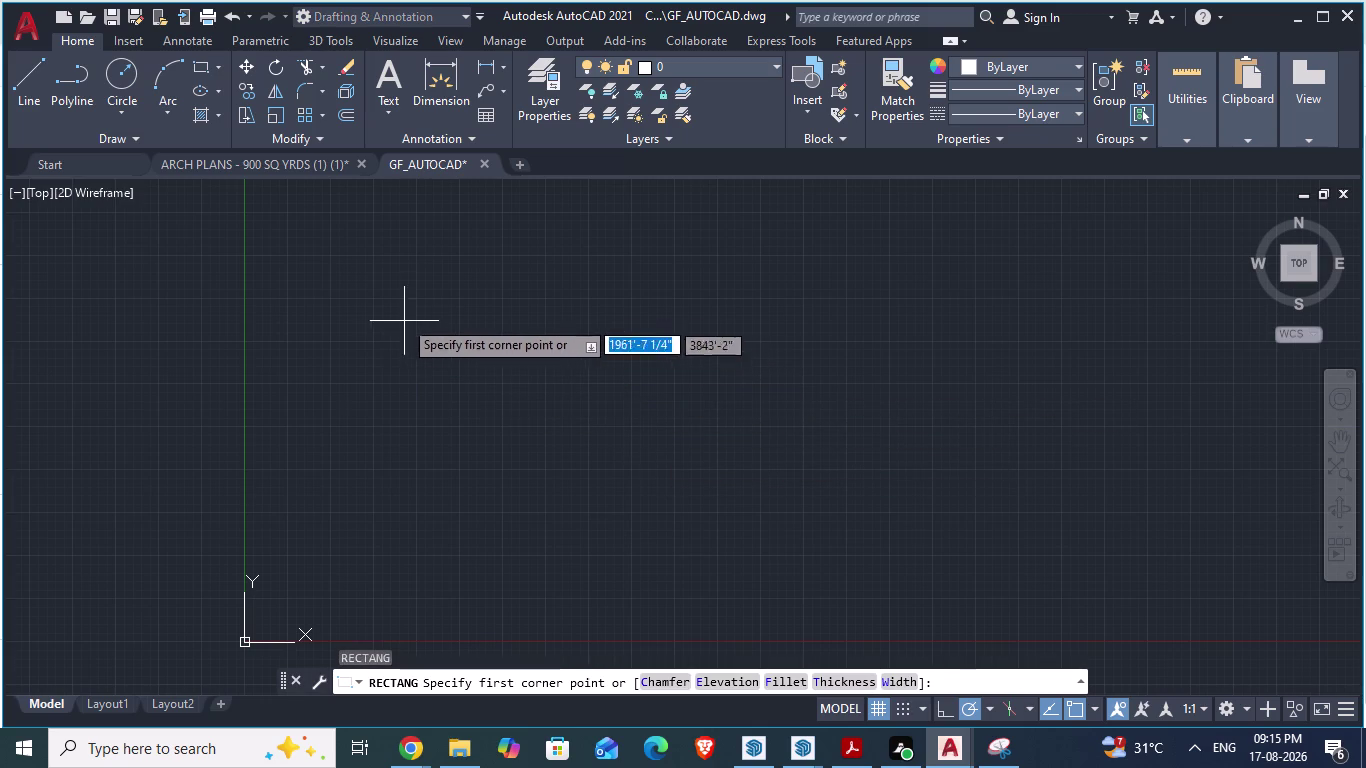
click(334, 432)
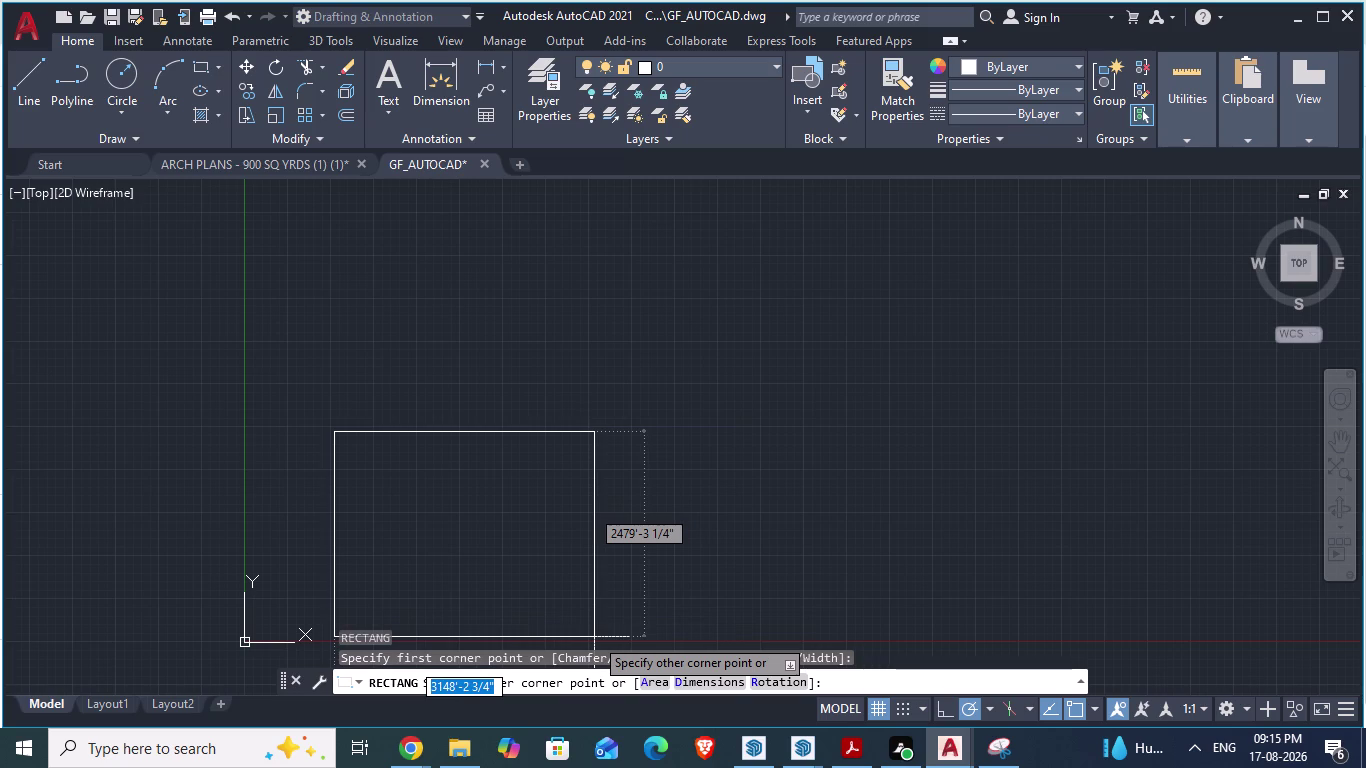
scroll(down, 3)
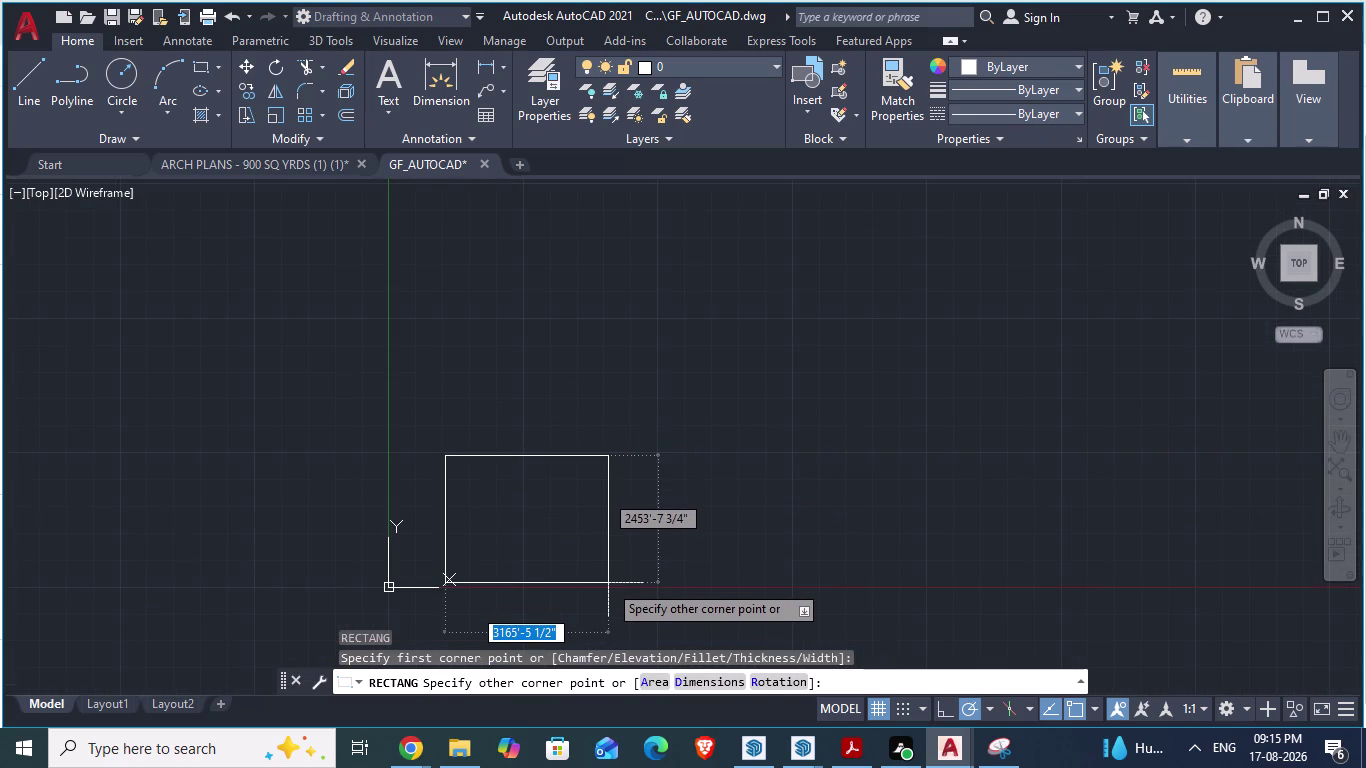
key(Escape)
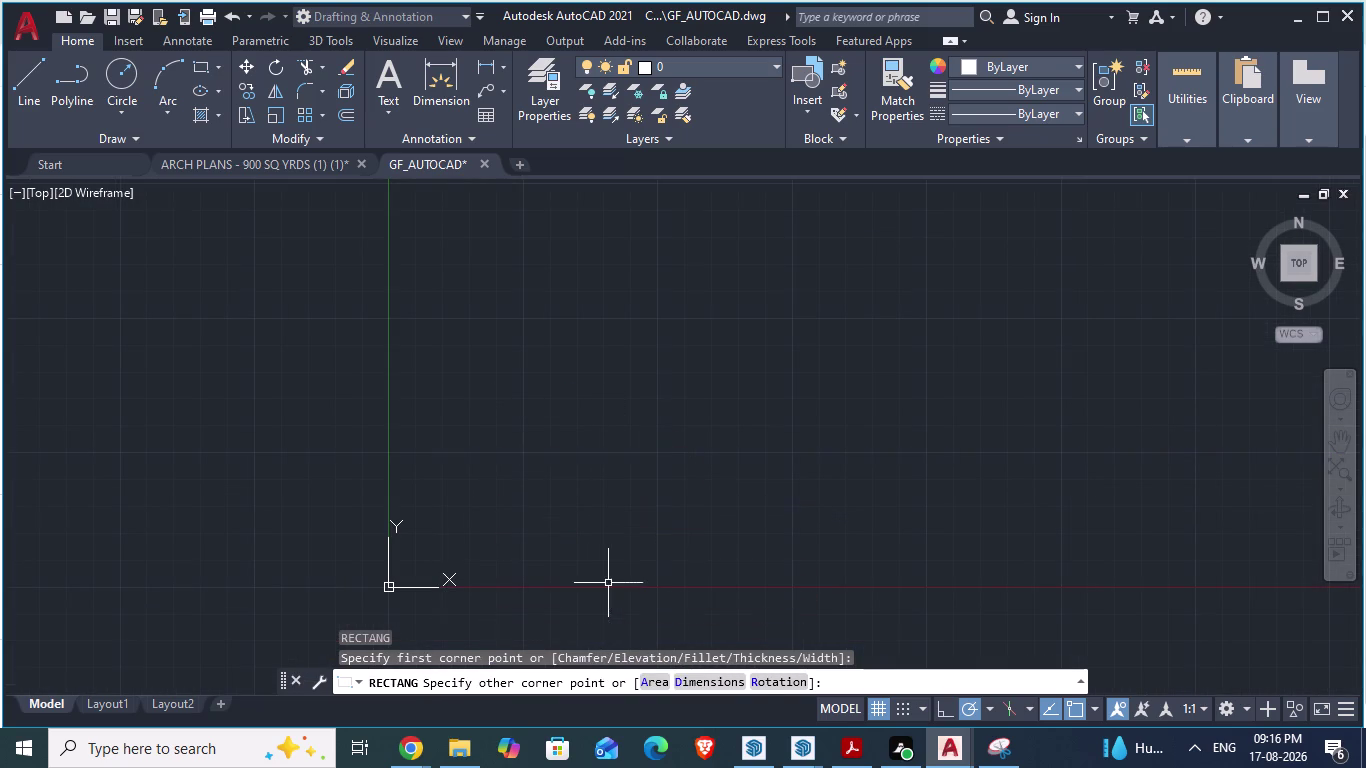
Reopen the Dimension Style Manager with D and close it.
key(d)
key(Return)
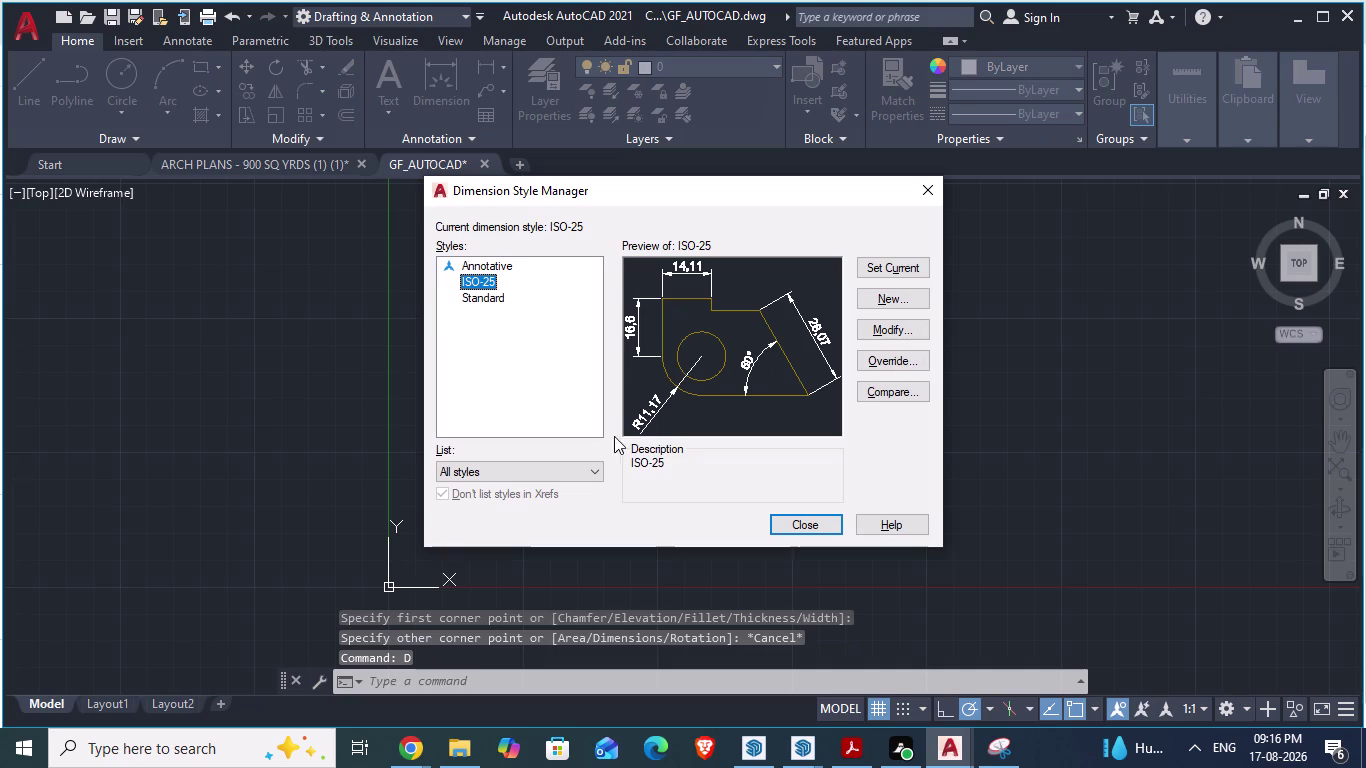
click(824, 532)
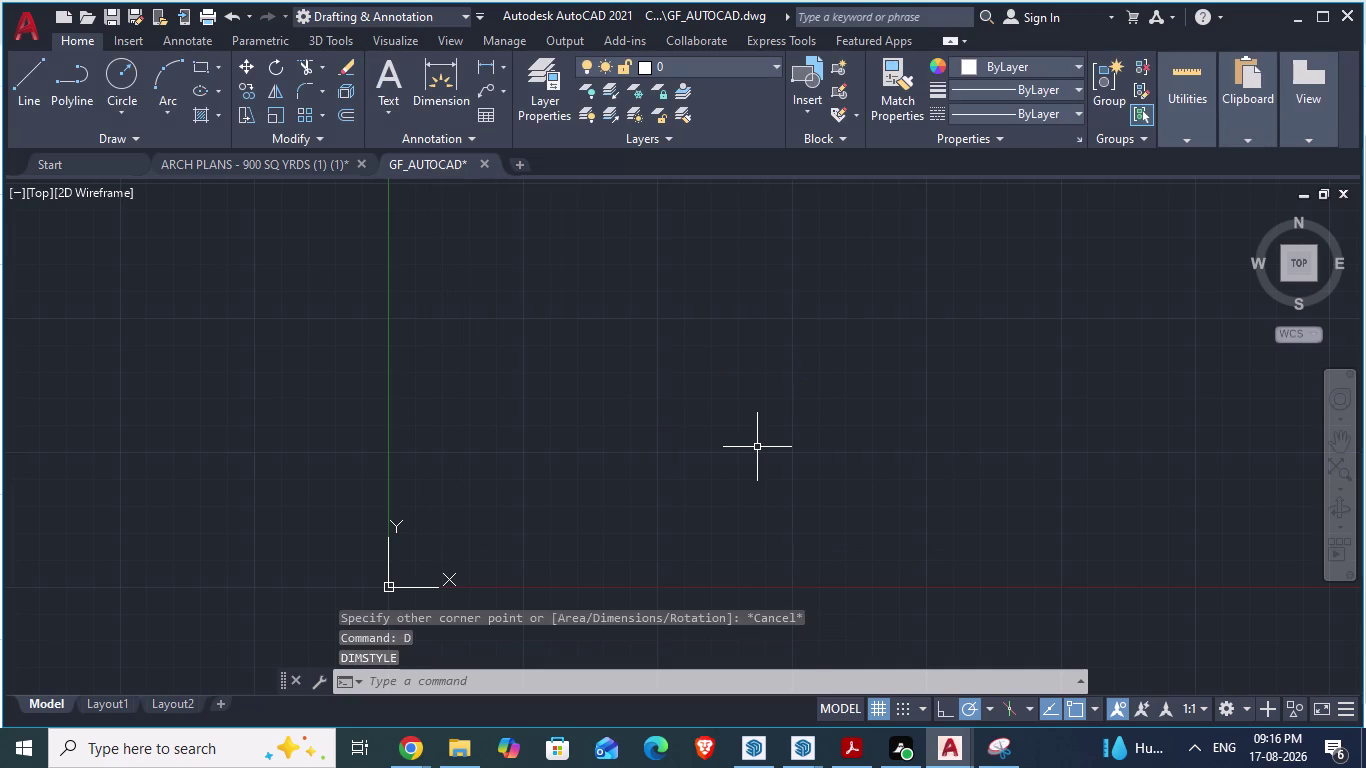
Set the Drawing Units insertion scale to Inches via the UNITS command.
text(umi)
key(Return)
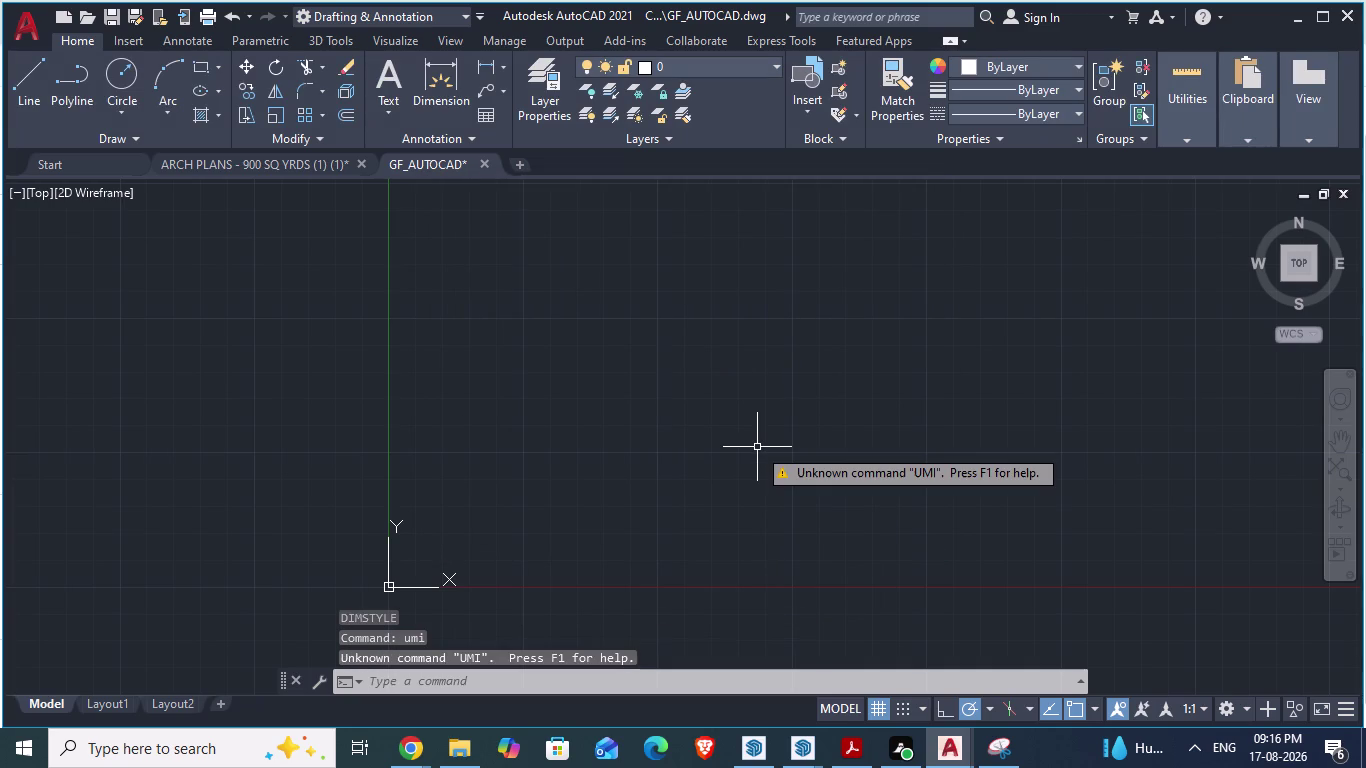
text(un)
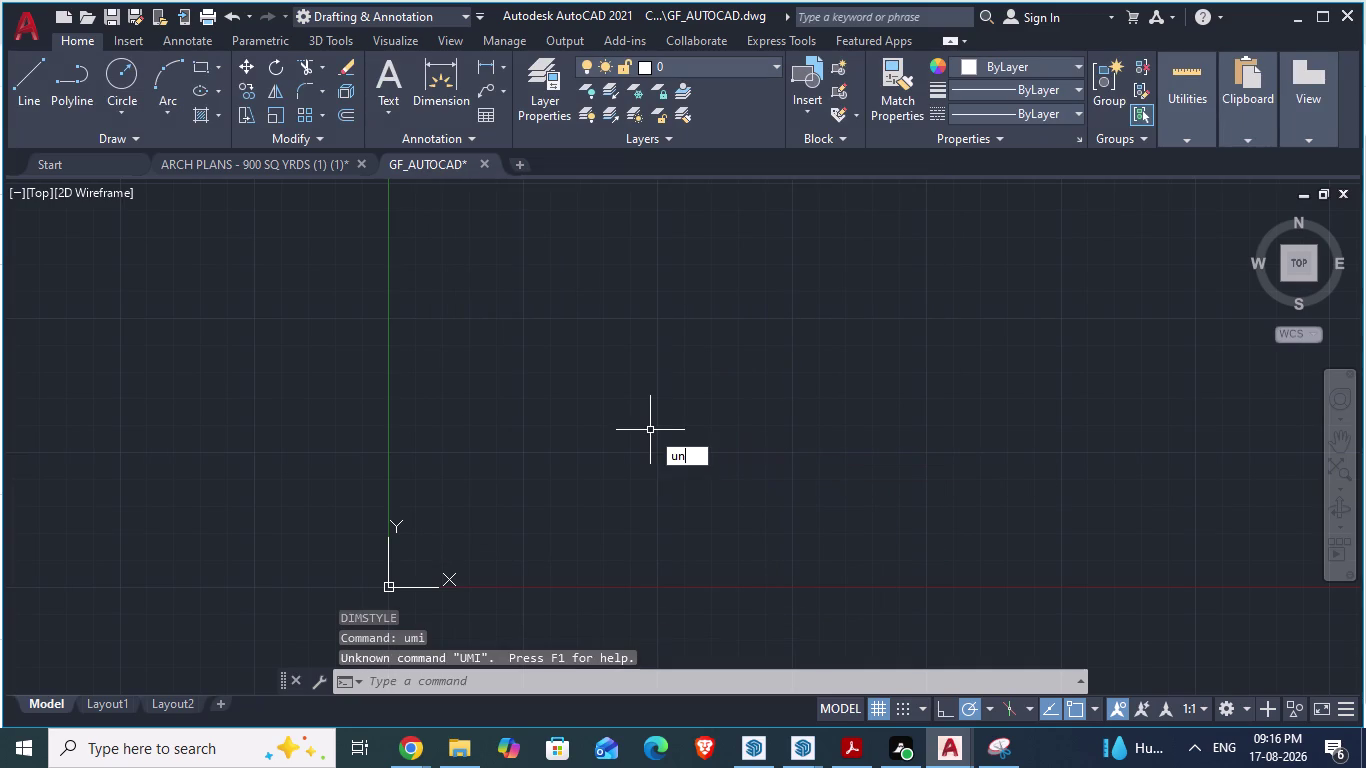
text(its)
key(Return)
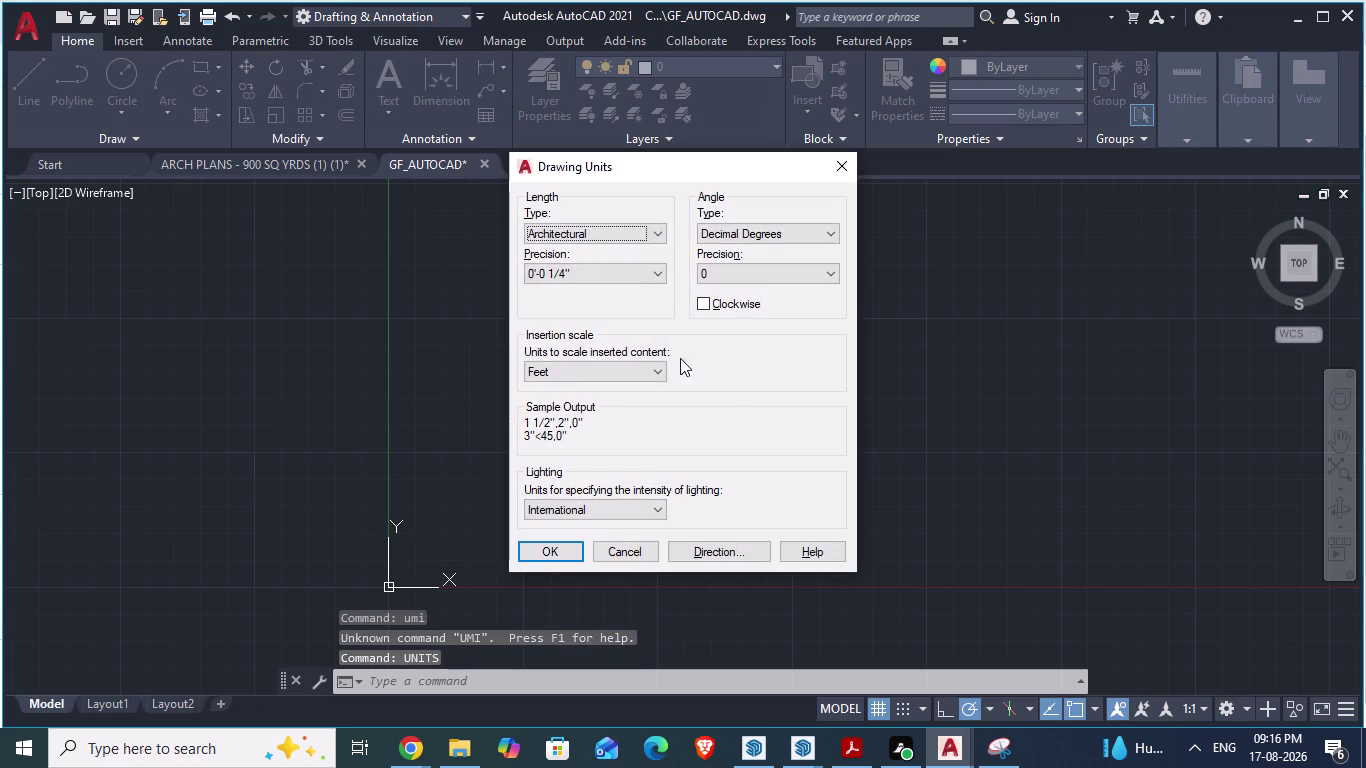
click(655, 373)
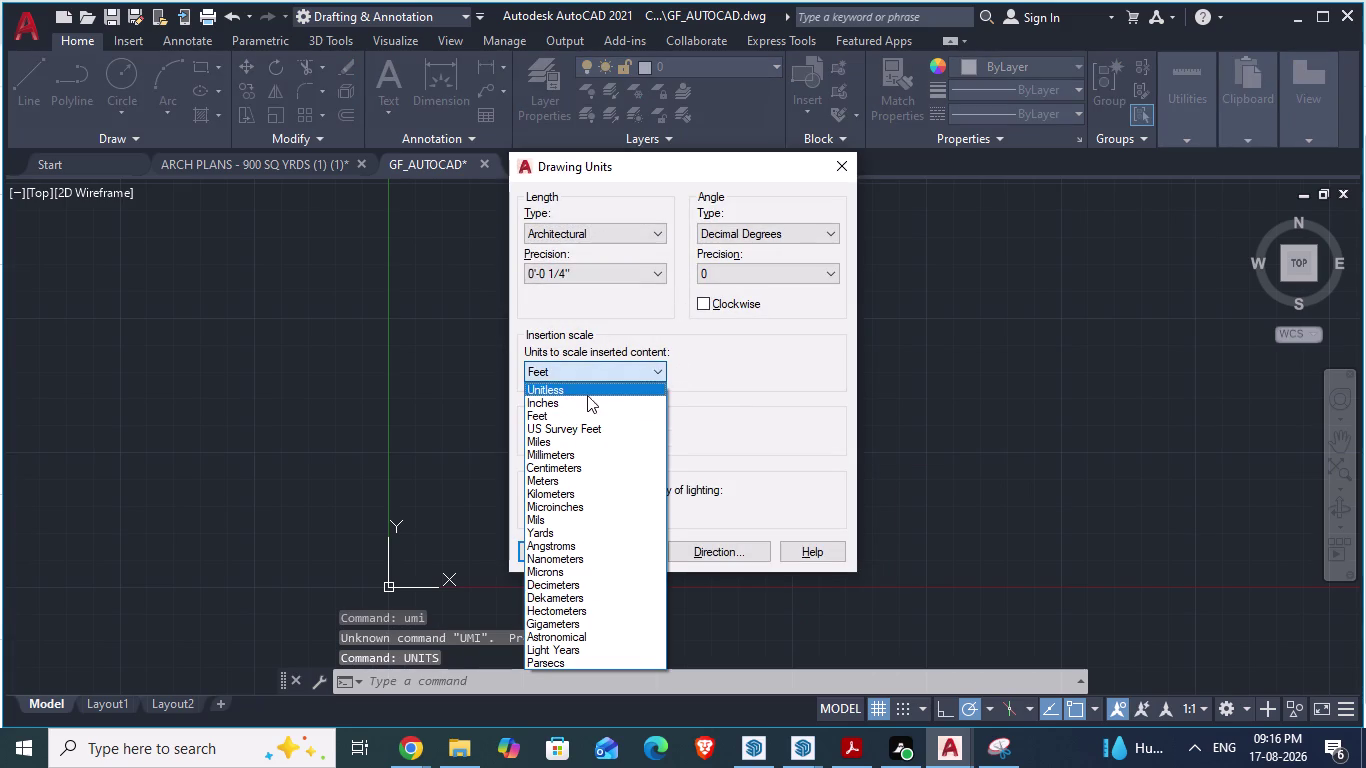
click(562, 404)
click(567, 553)
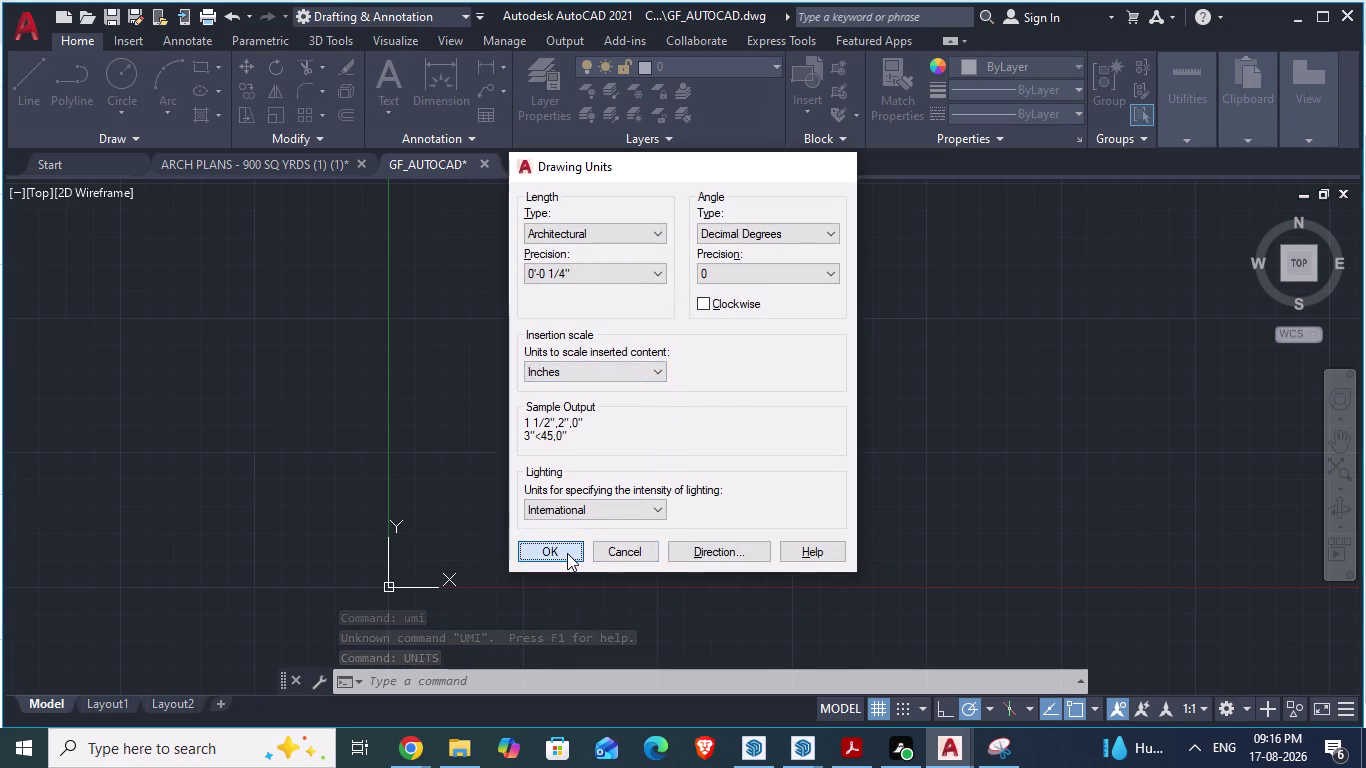
scroll(down, 3)
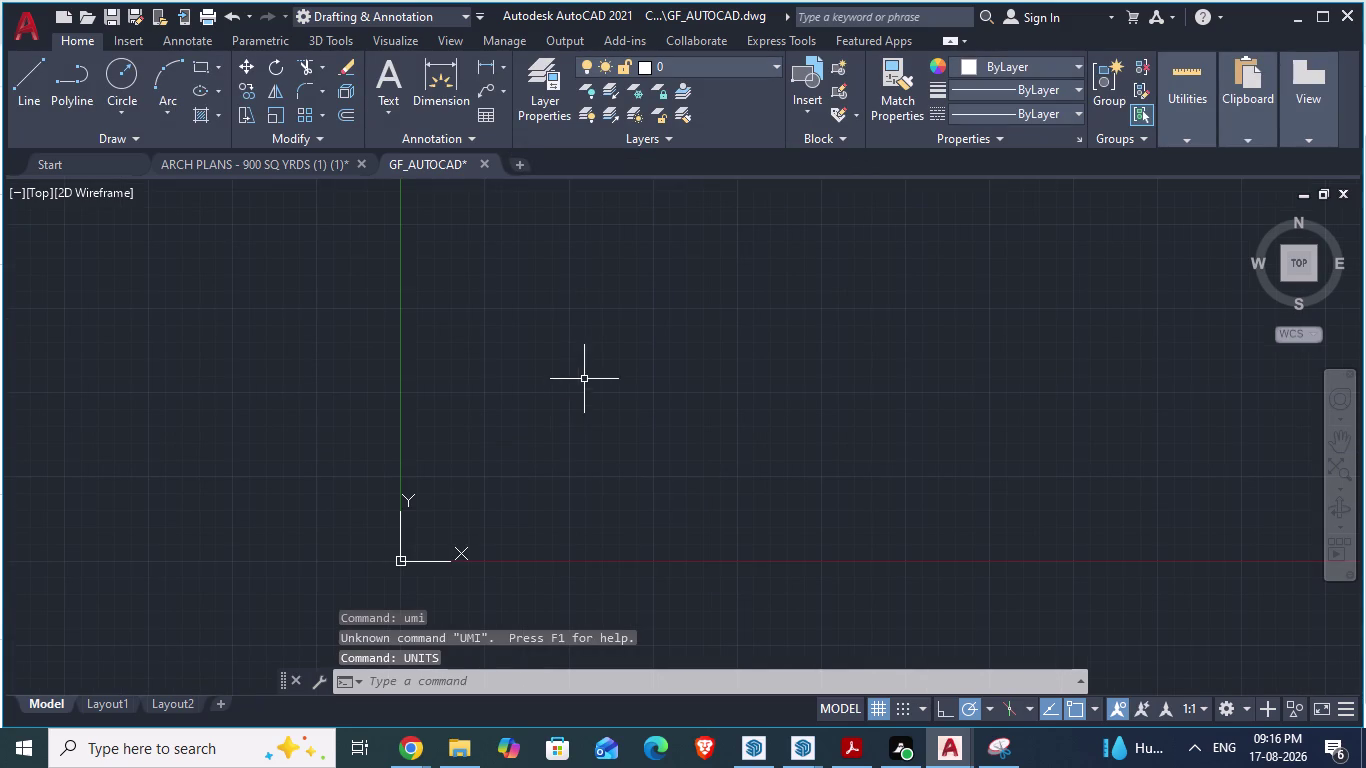
Draw a 98'-10 1/2" wide by 88'-5" tall rectangle from a picked corner.
text(rec)
key(Return)
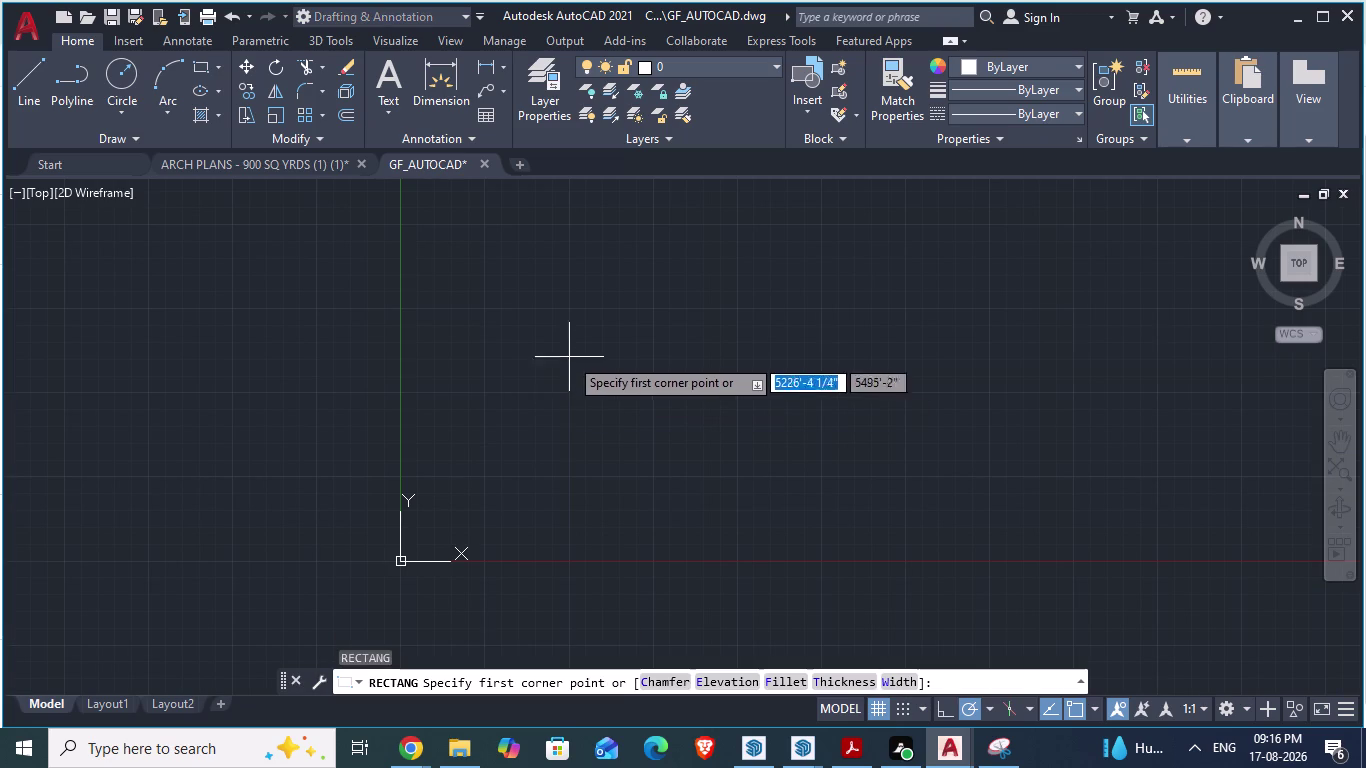
click(501, 260)
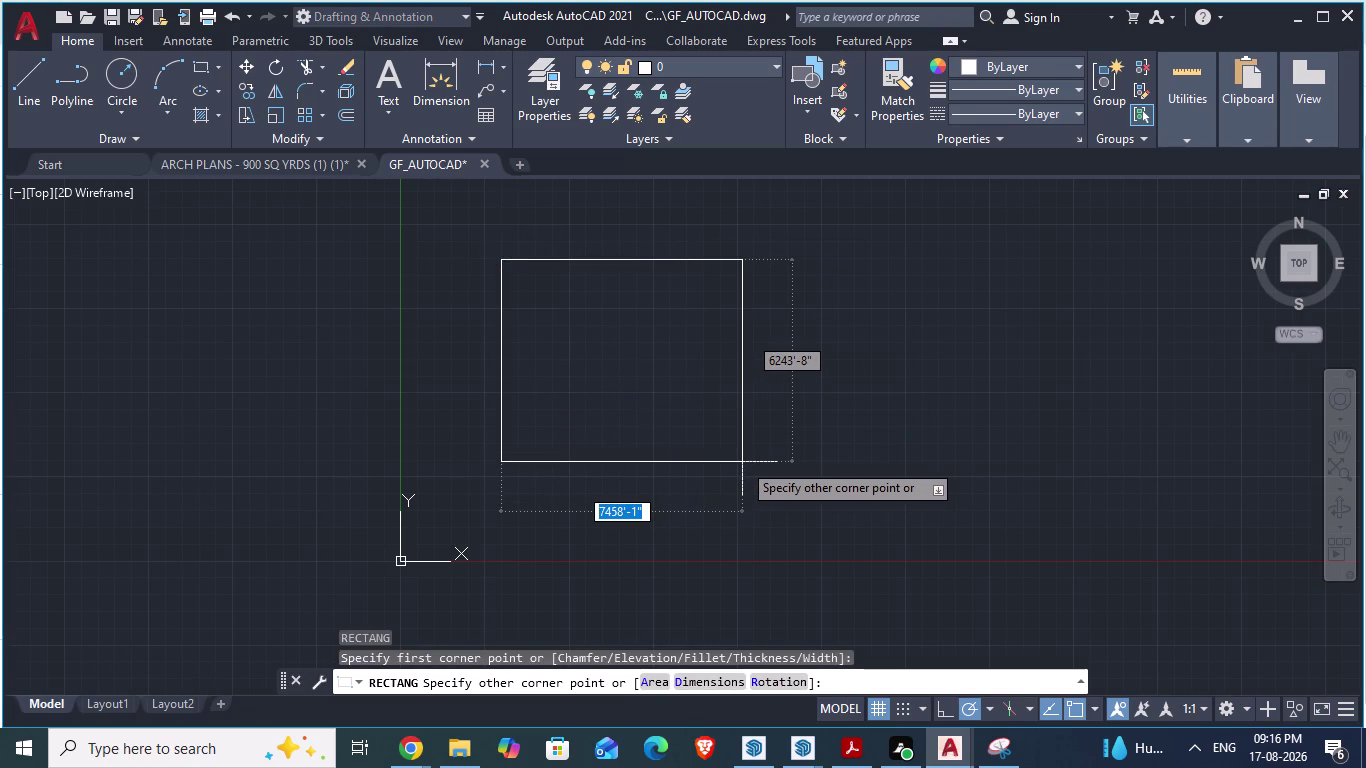
text(98')
text(10)
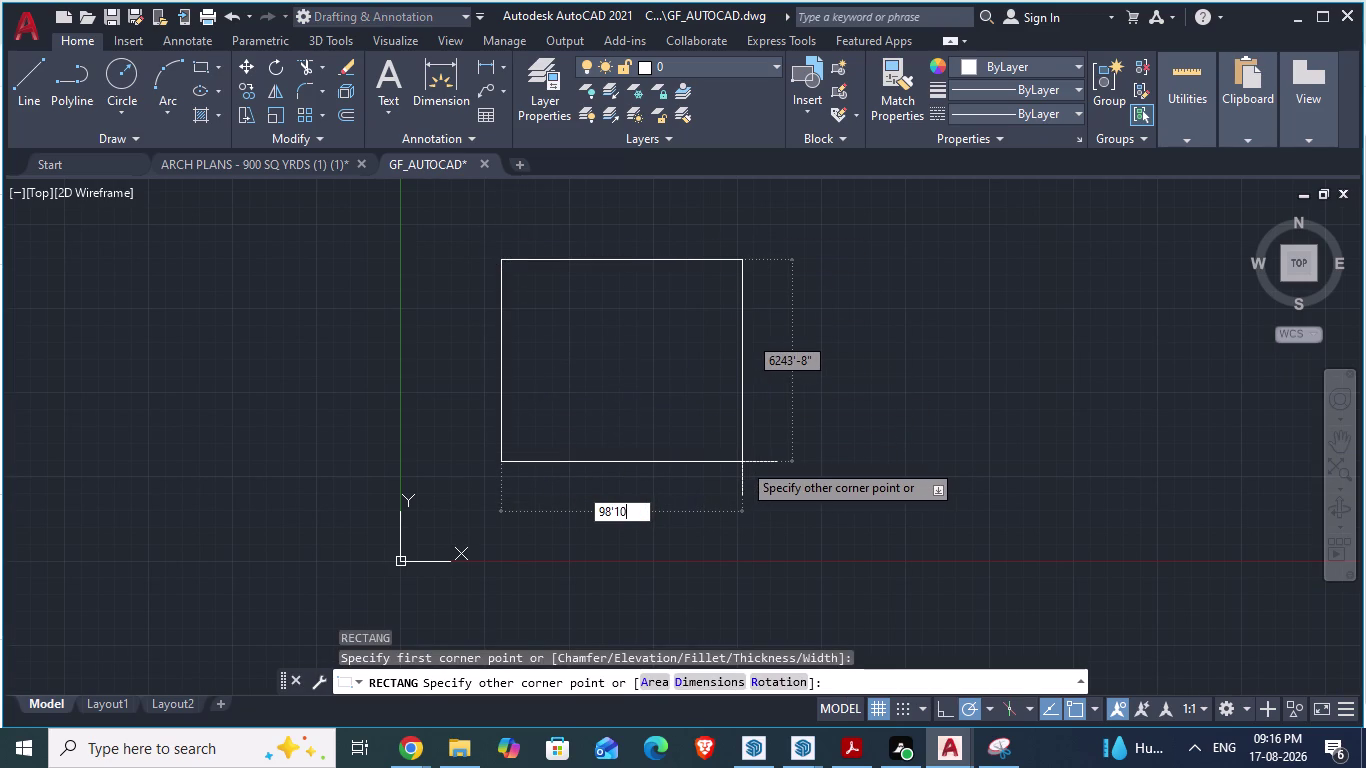
text(.5")
key(Tab)
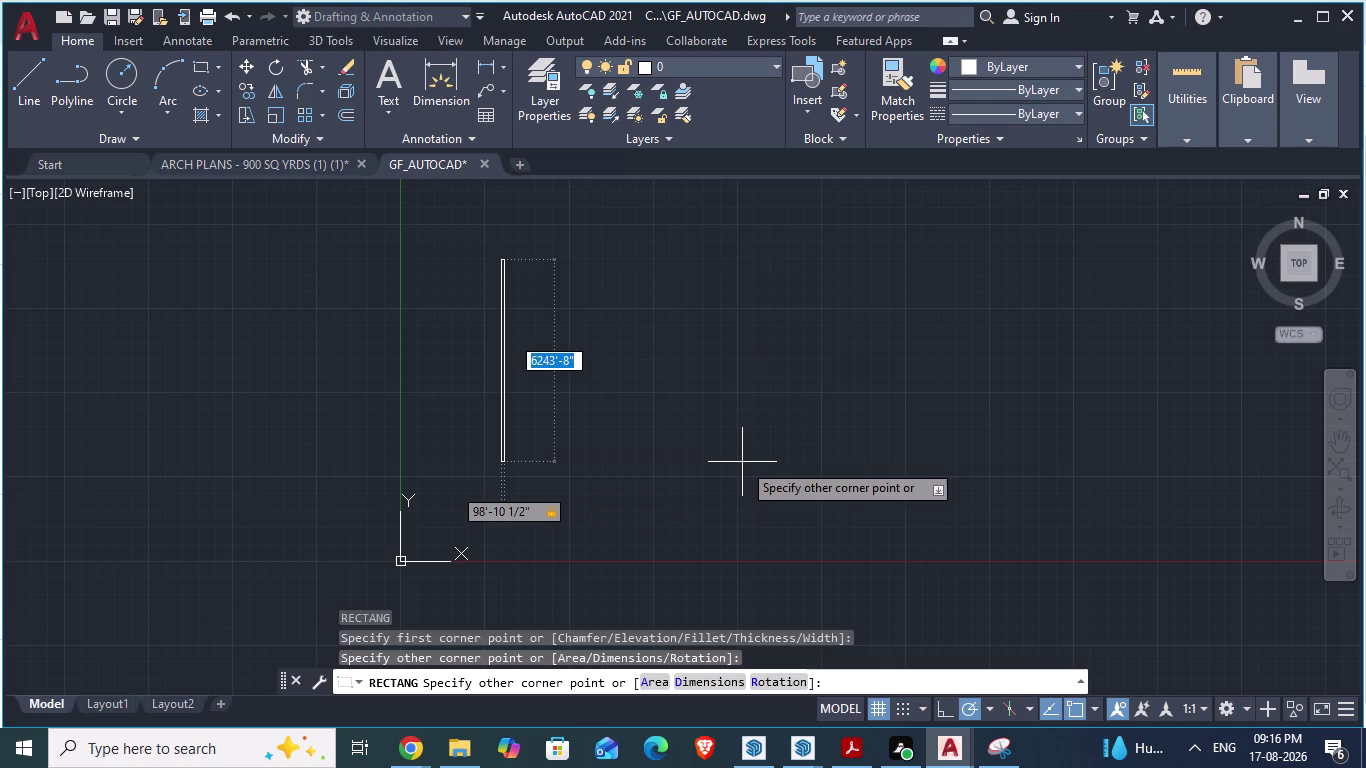
text(88)
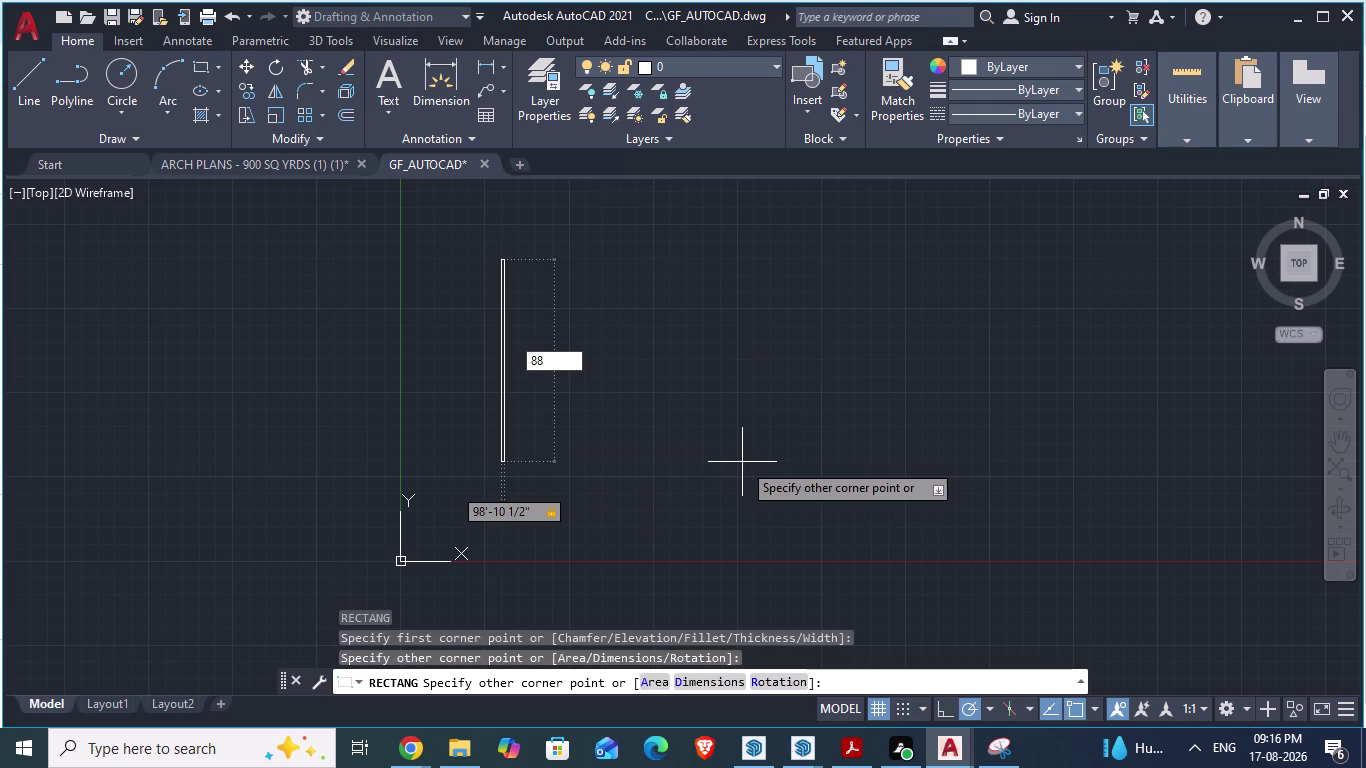
text('5")
key(Return)
scroll(up, 3)
scroll(up, 3)
scroll(down, 3)
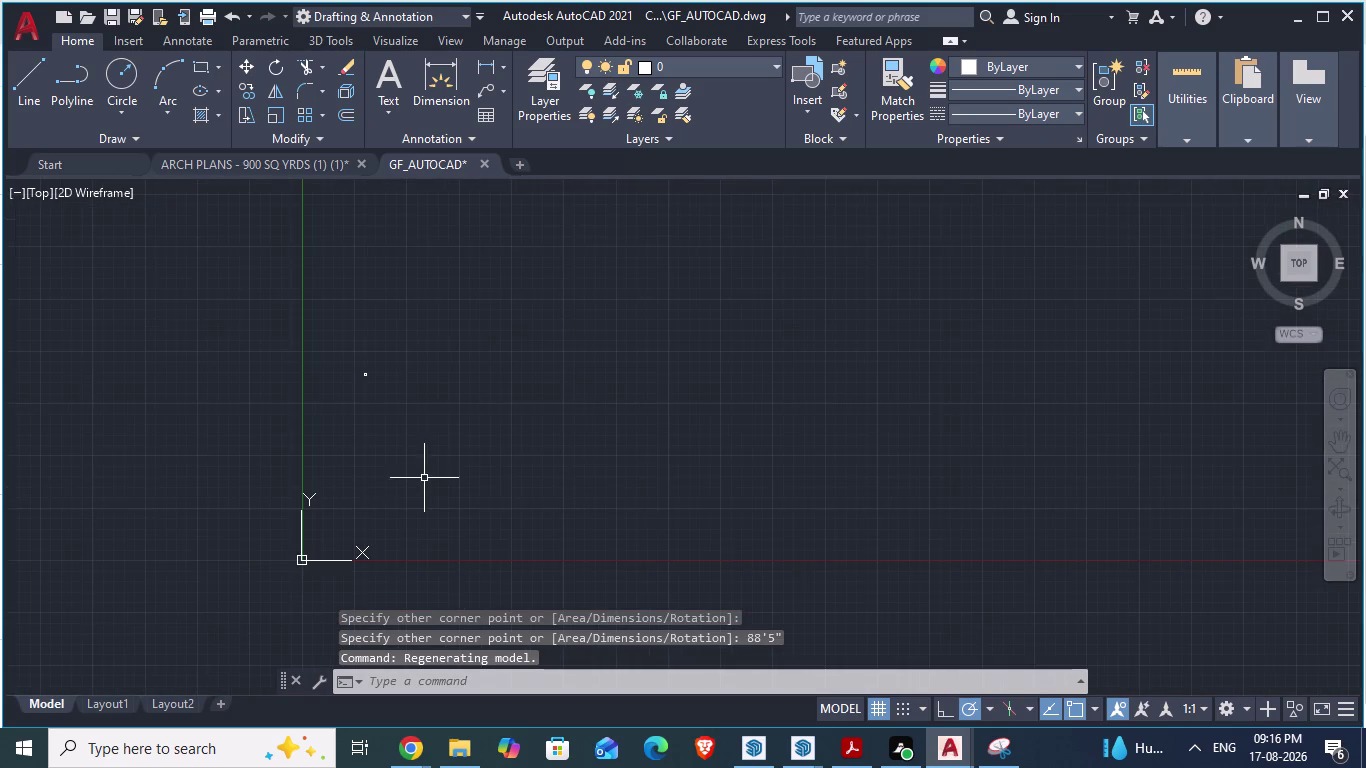
scroll(up, 3)
scroll(up, 3)
scroll(up, 3)
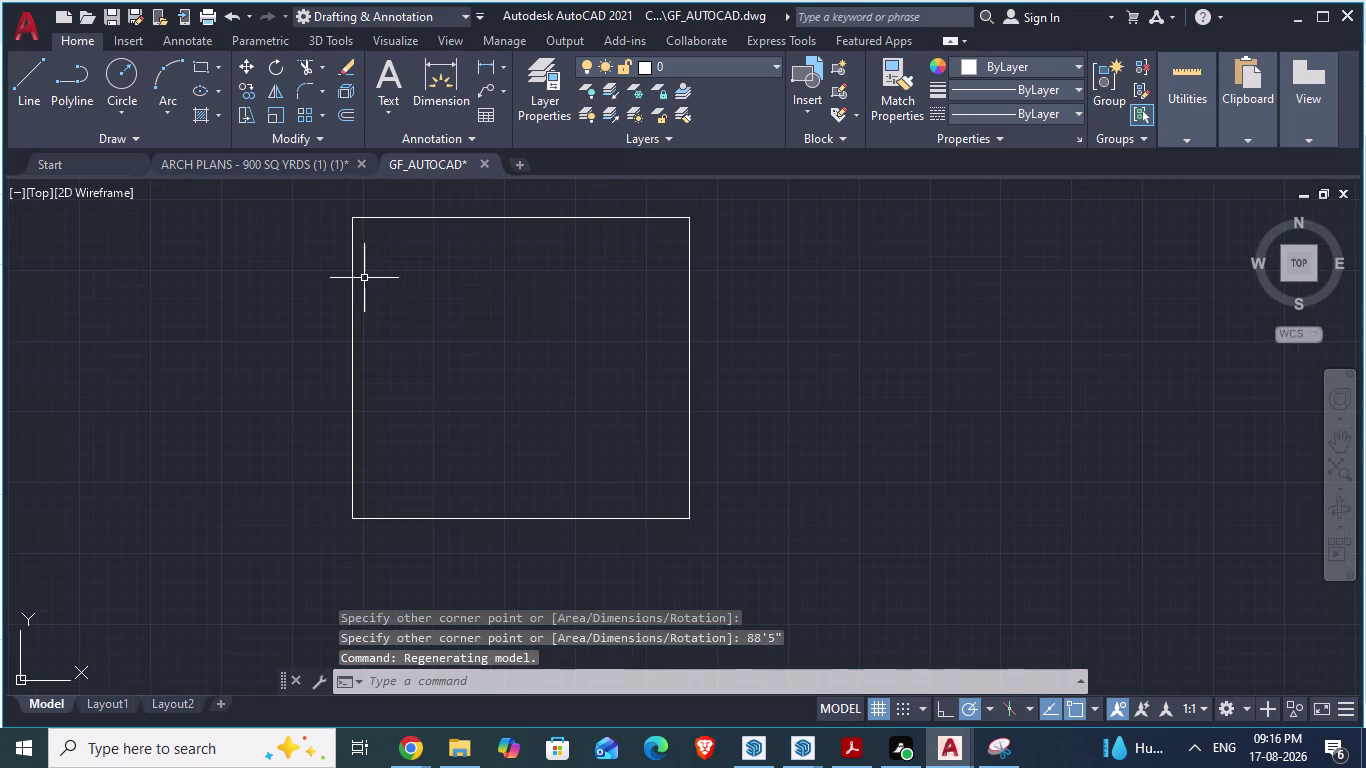
Place an aligned dimension from the top-left to bottom-left corner, left of the rectangle.
text(da)
key(Return)
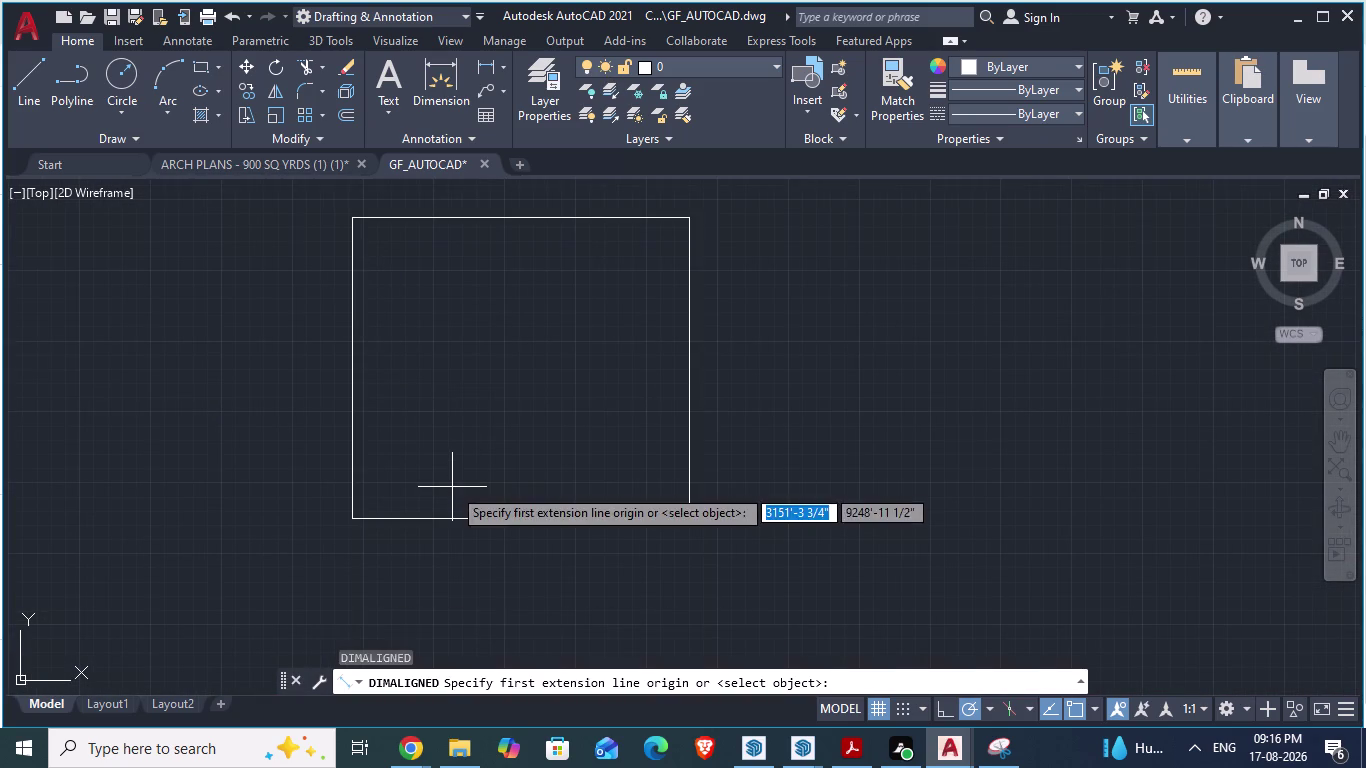
click(356, 221)
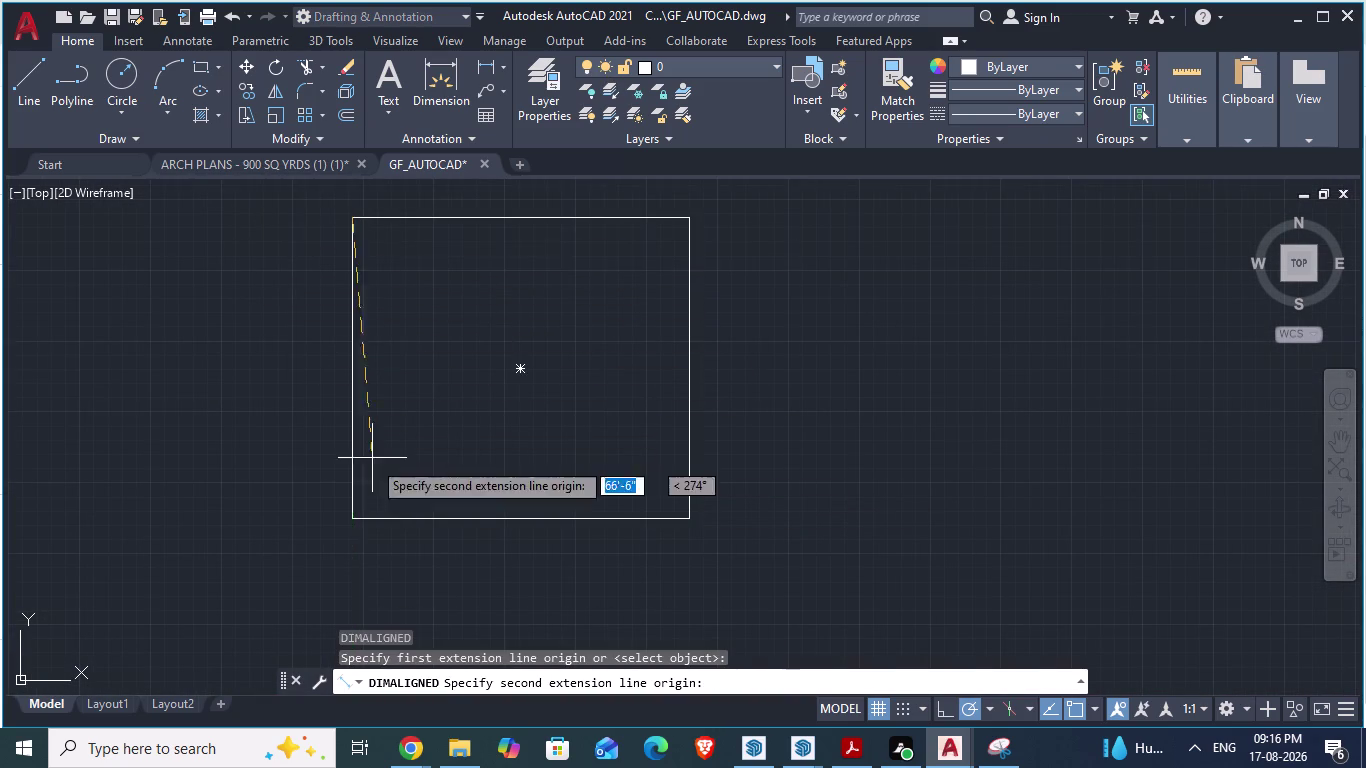
click(345, 517)
click(260, 516)
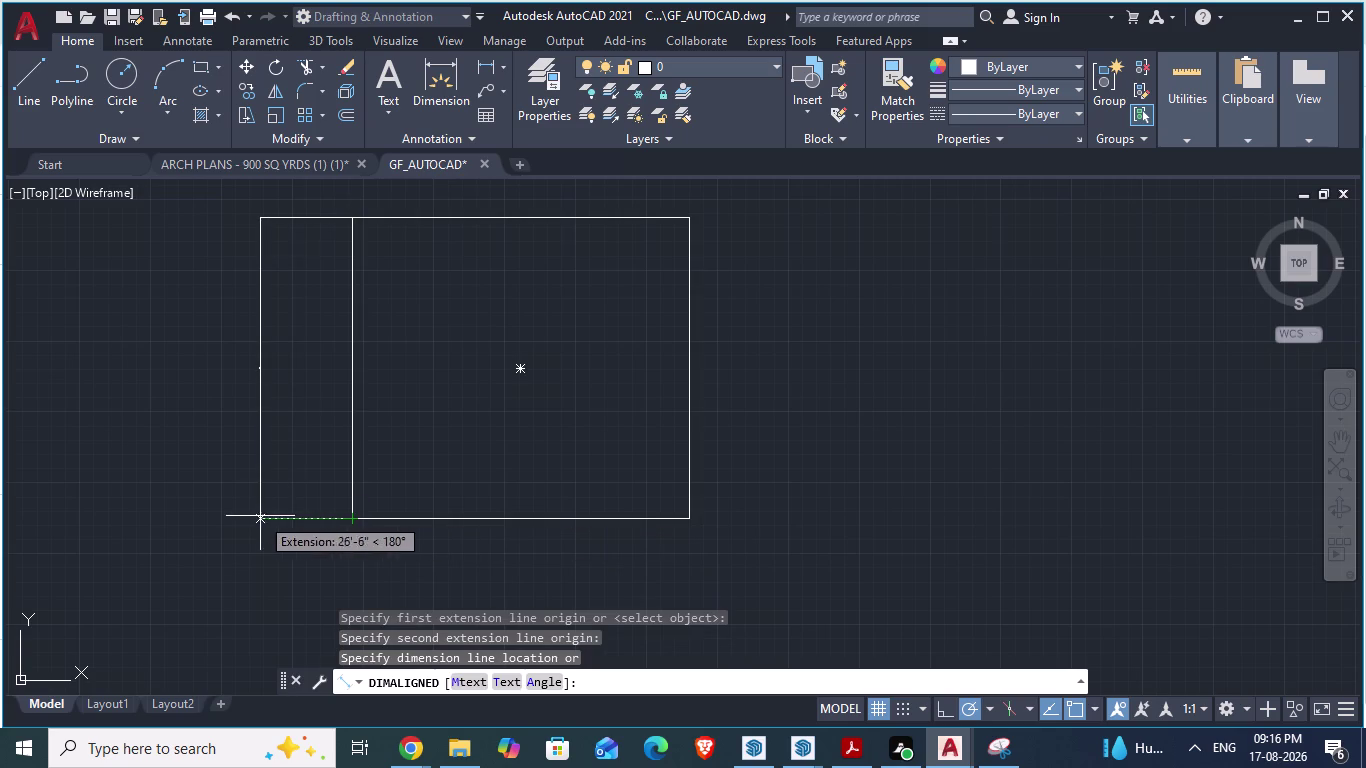
scroll(up, 3)
scroll(up, 3)
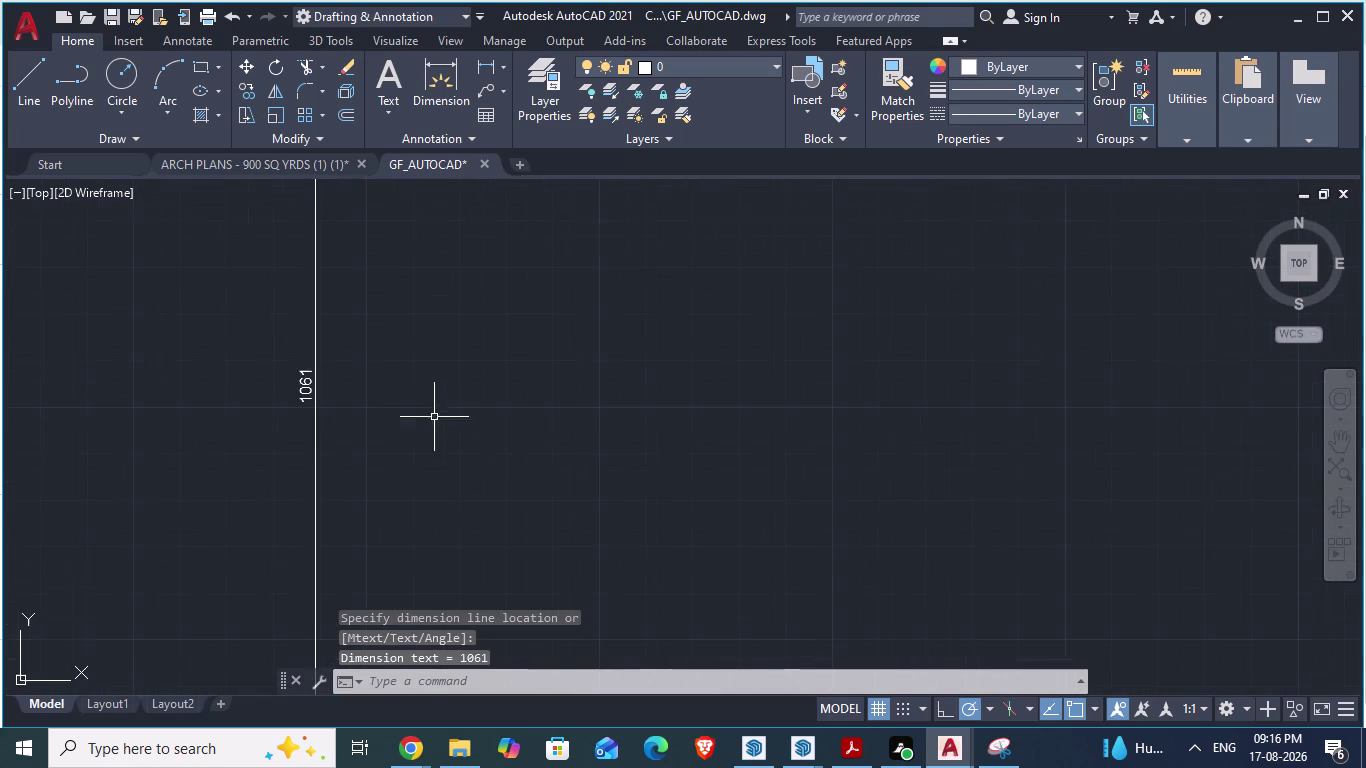
scroll(up, 3)
scroll(down, 3)
scroll(down, 3)
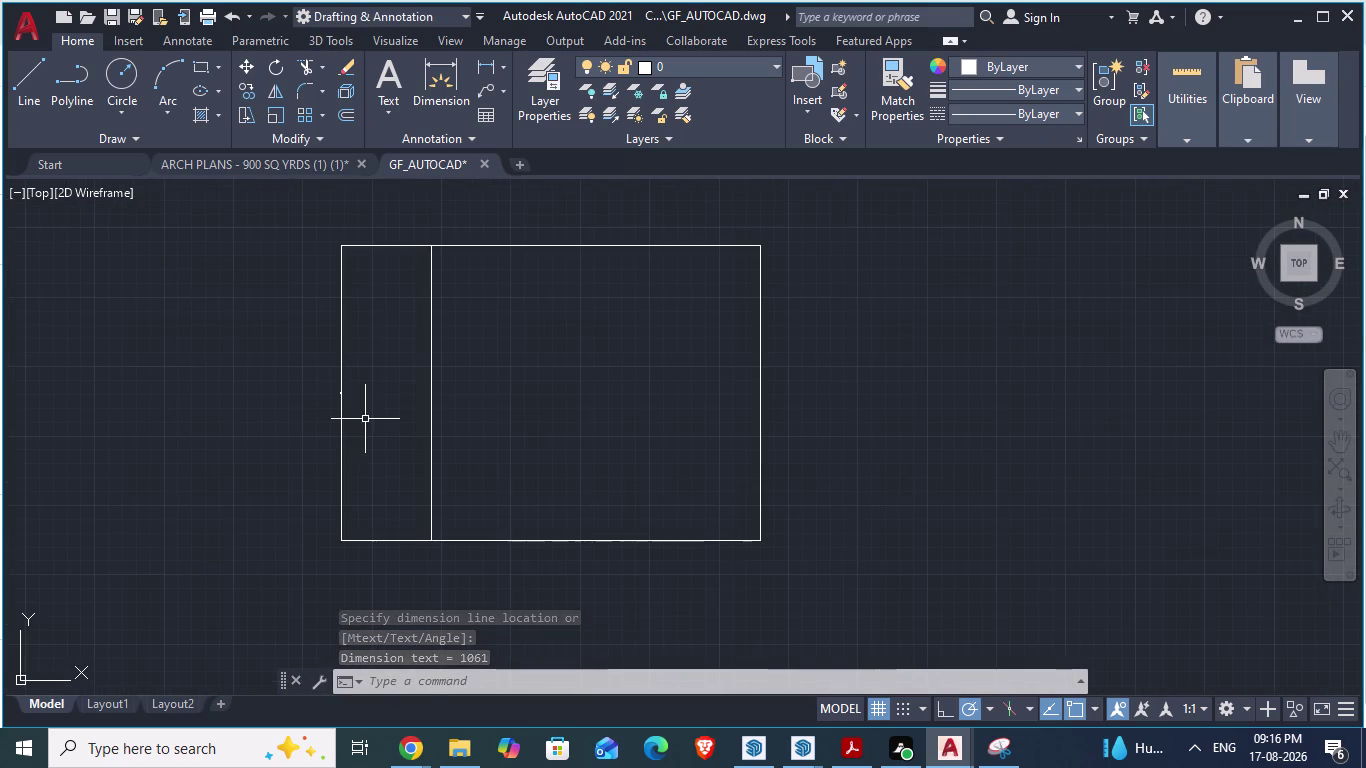
key(Escape)
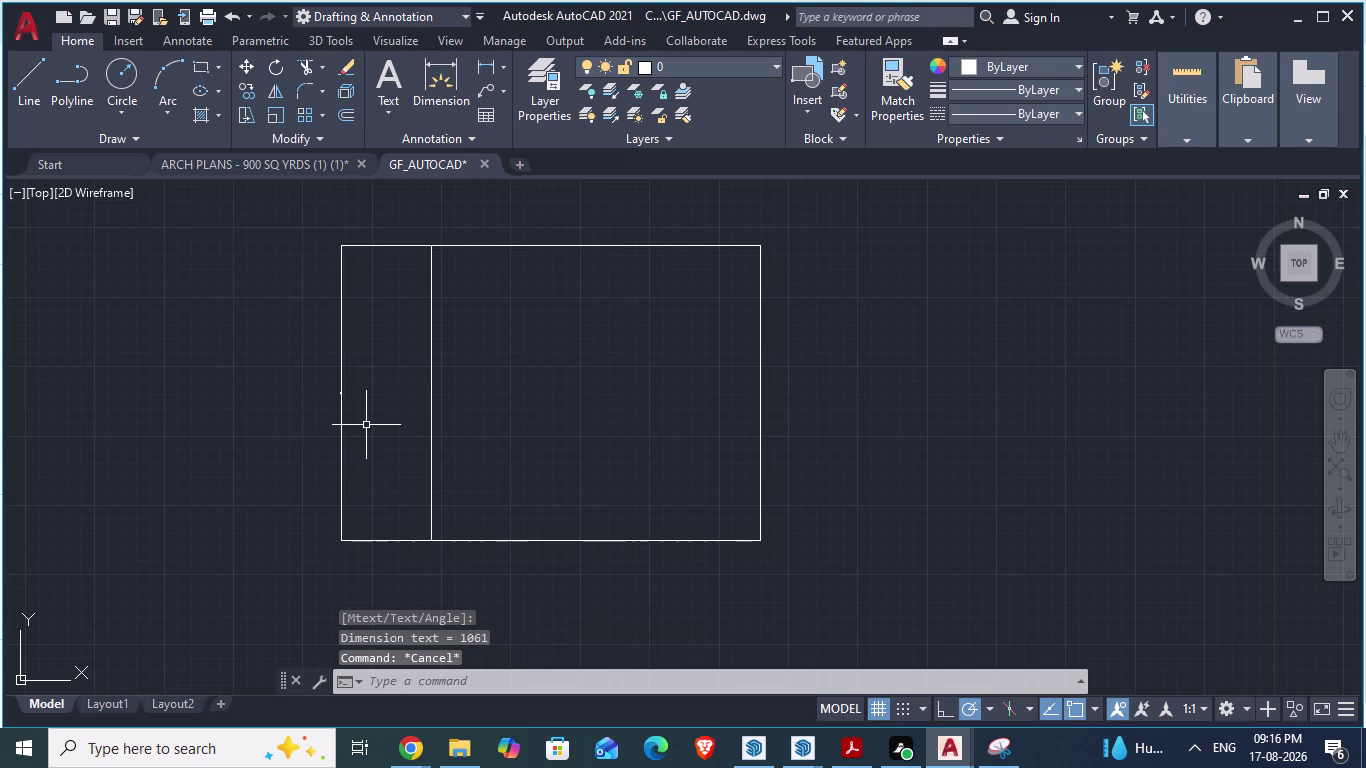
Open the Dimension Style Manager and modify the ISO-25 style.
key(d)
key(Return)
click(894, 325)
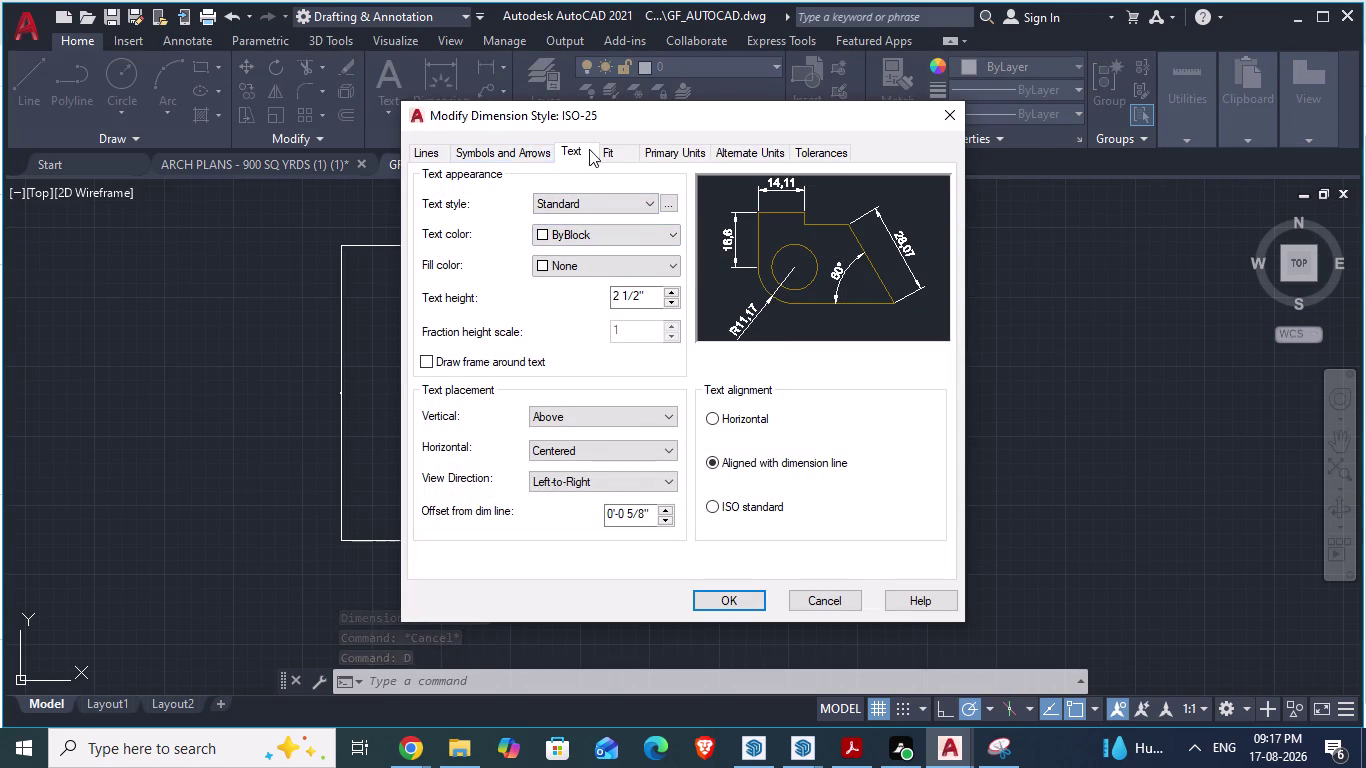
Set ISO-25's primary unit format to Architectural, save it, and close the manager.
click(663, 155)
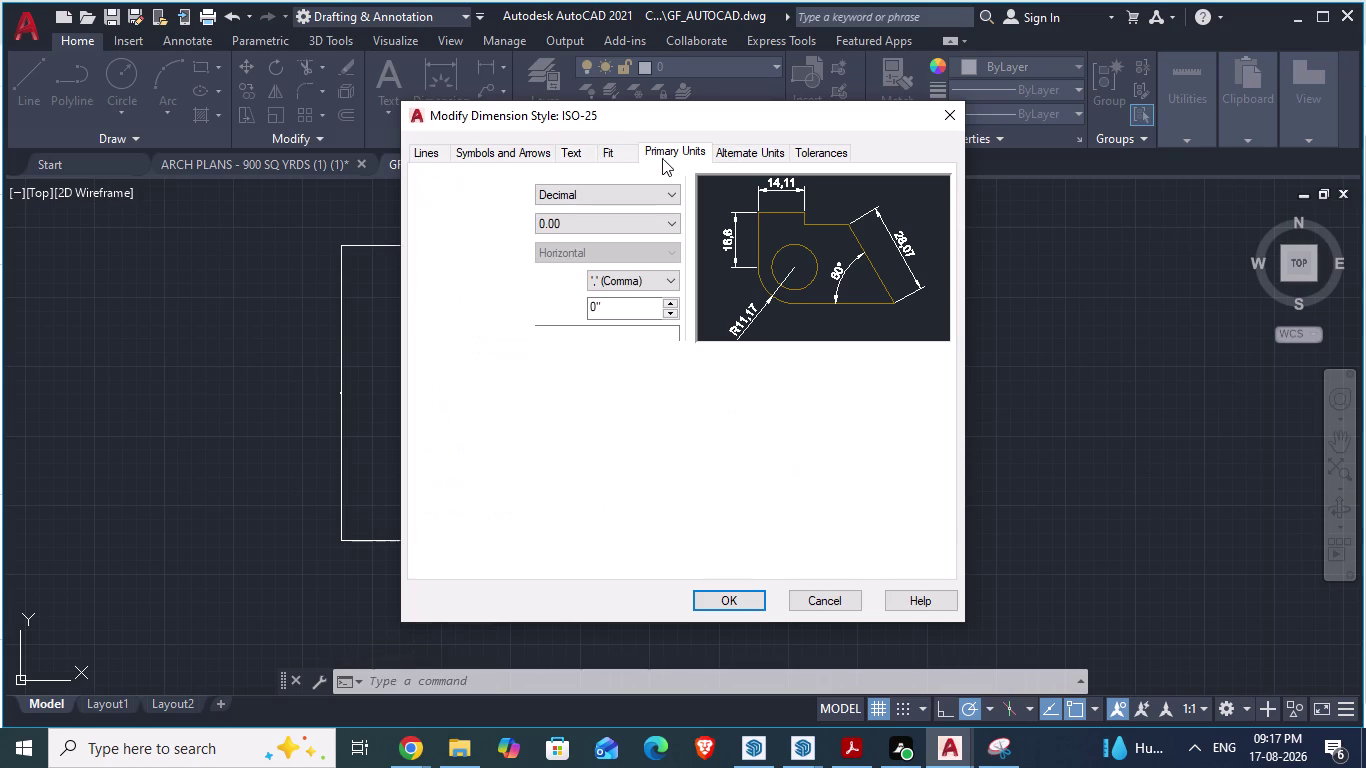
click(614, 205)
click(622, 193)
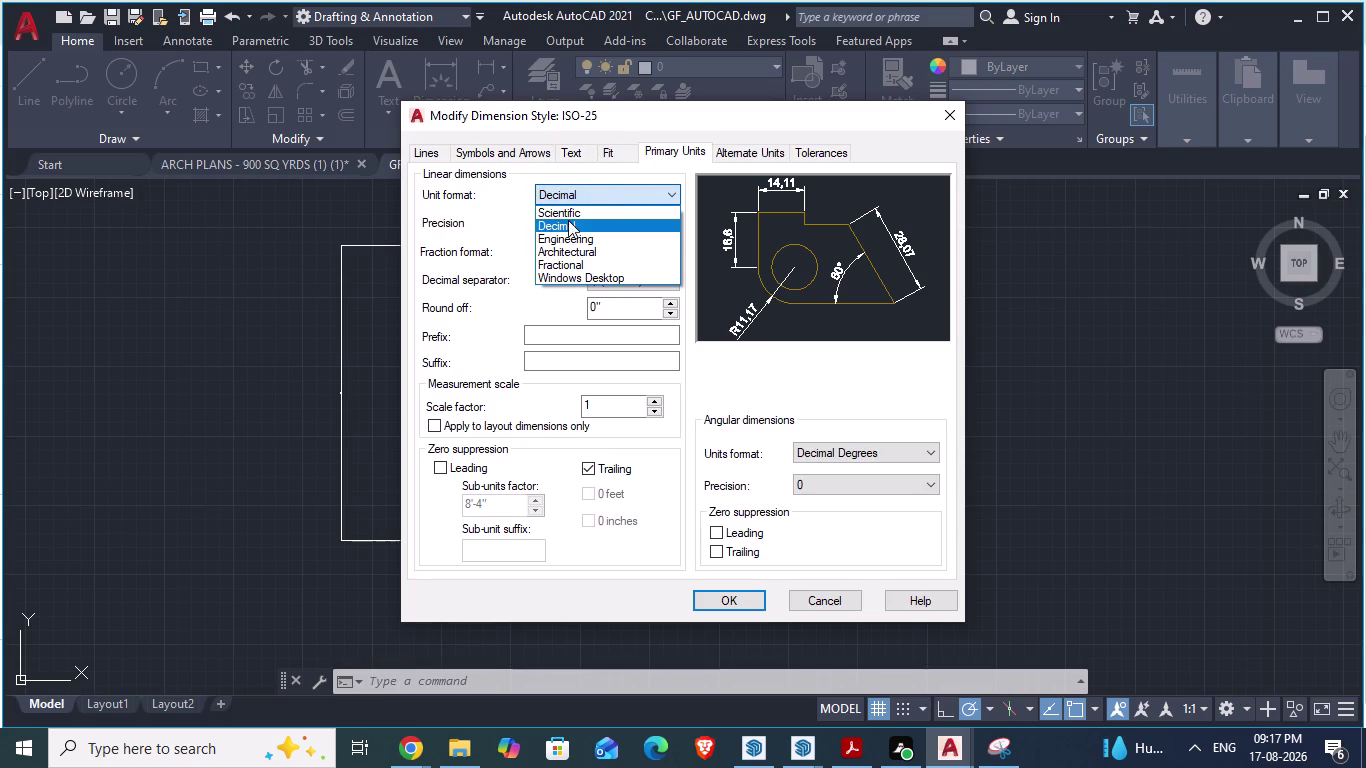
click(577, 253)
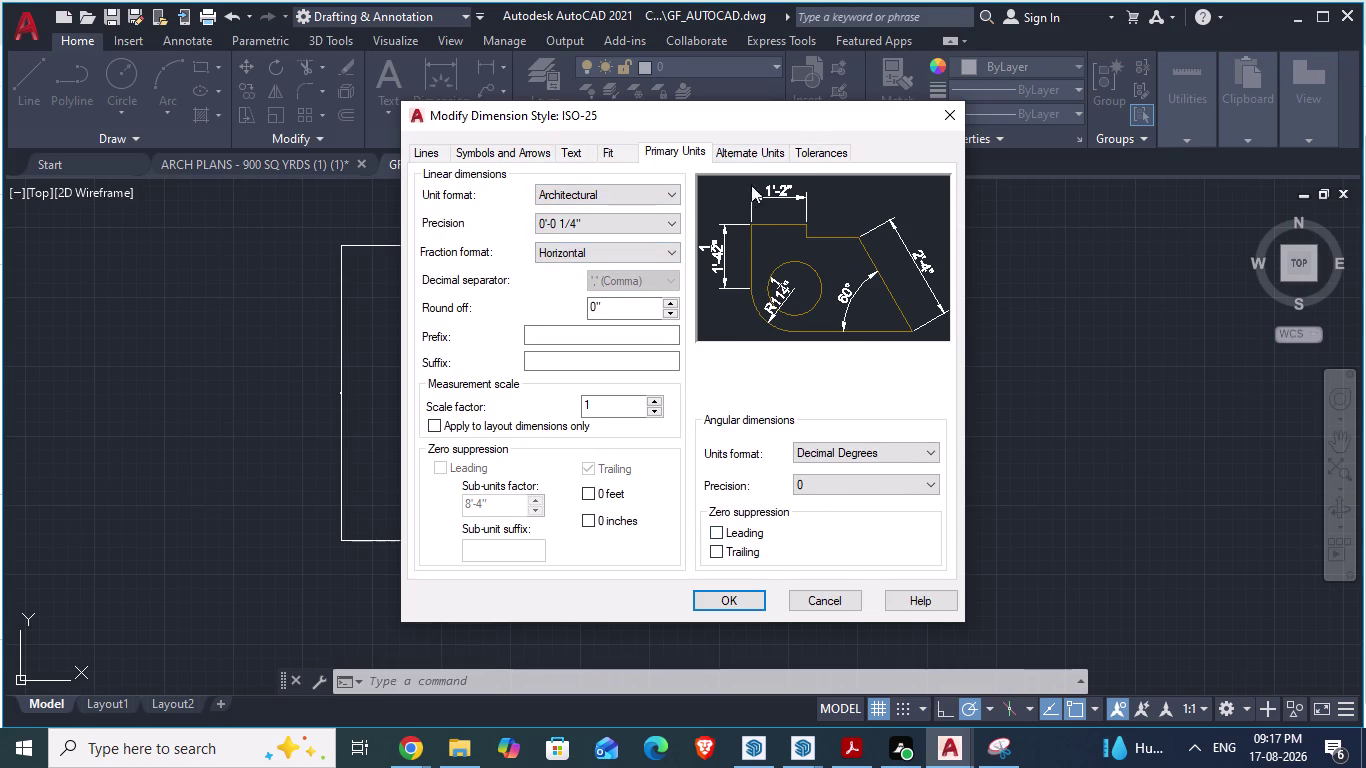
click(717, 597)
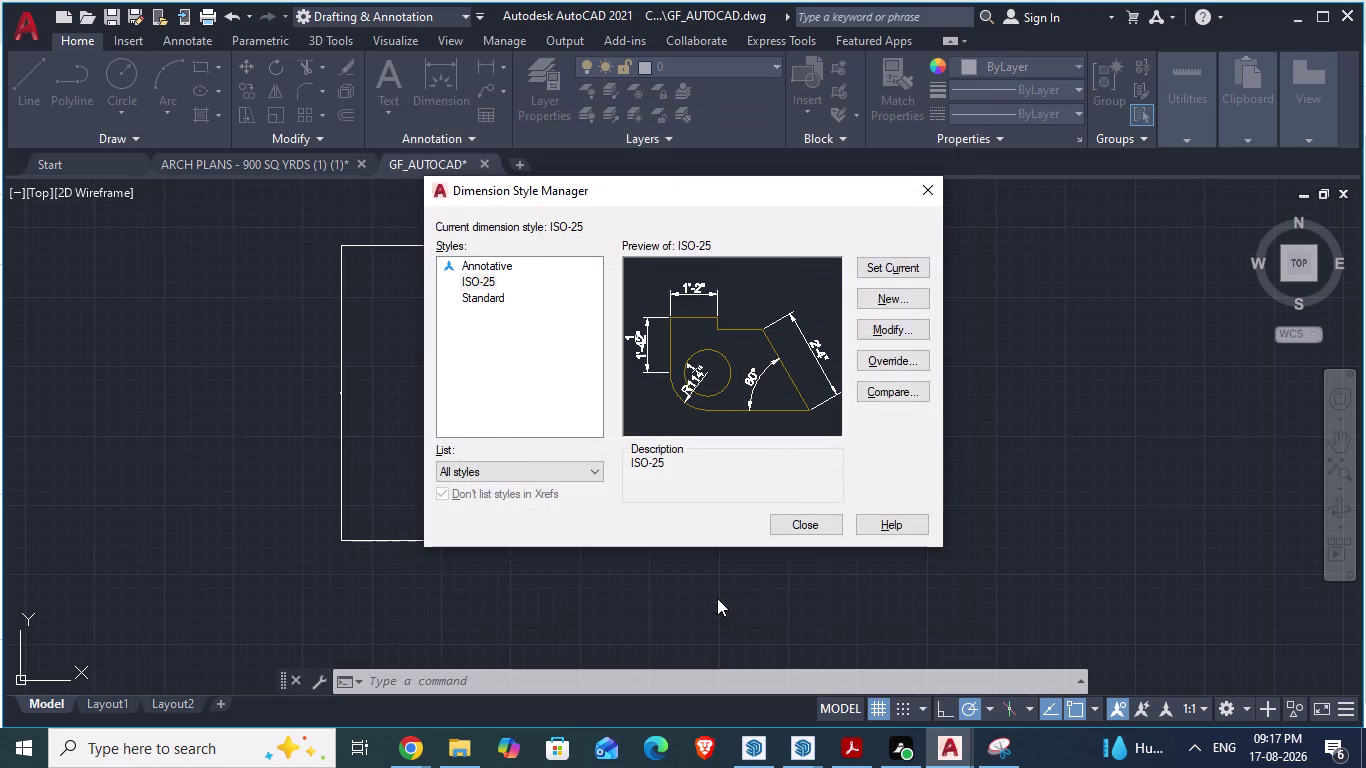
click(821, 529)
scroll(up, 3)
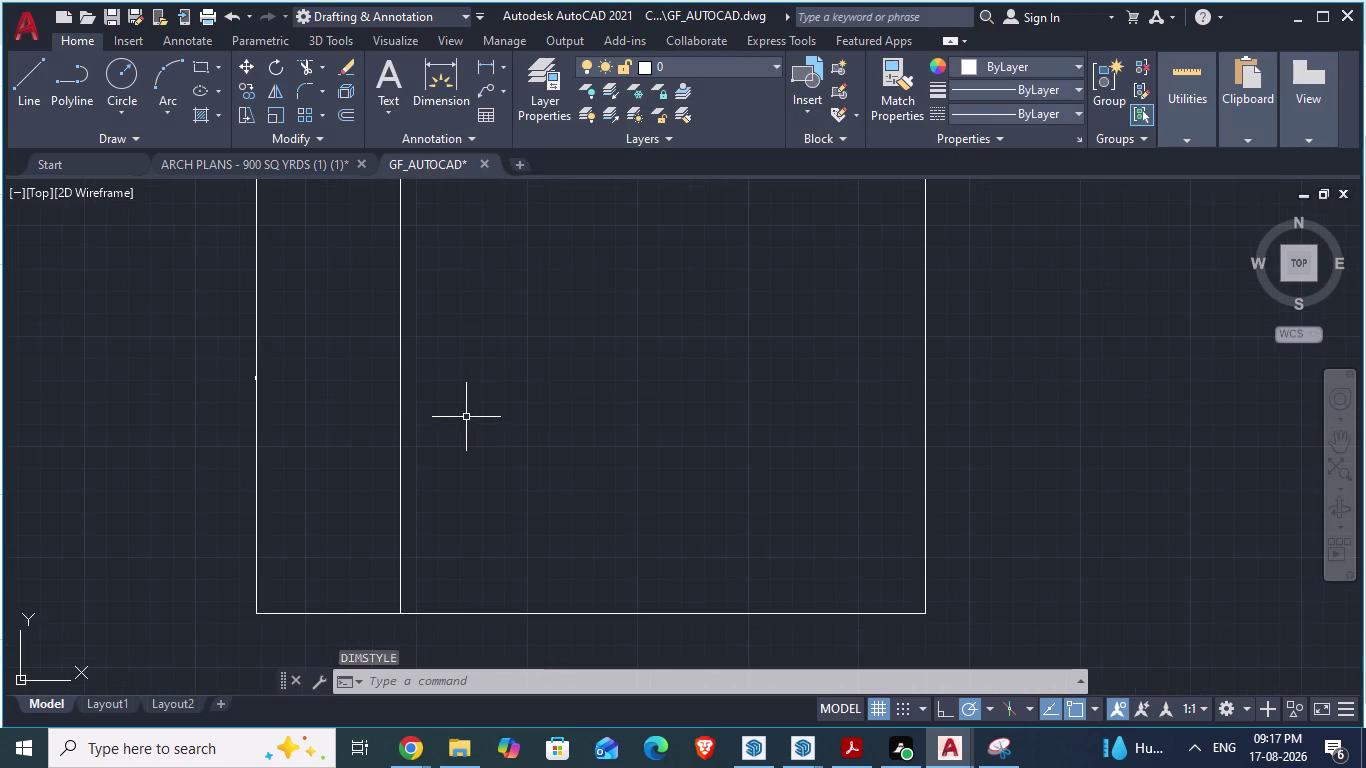
Delete the old 1061 aligned dimension.
scroll(down, 3)
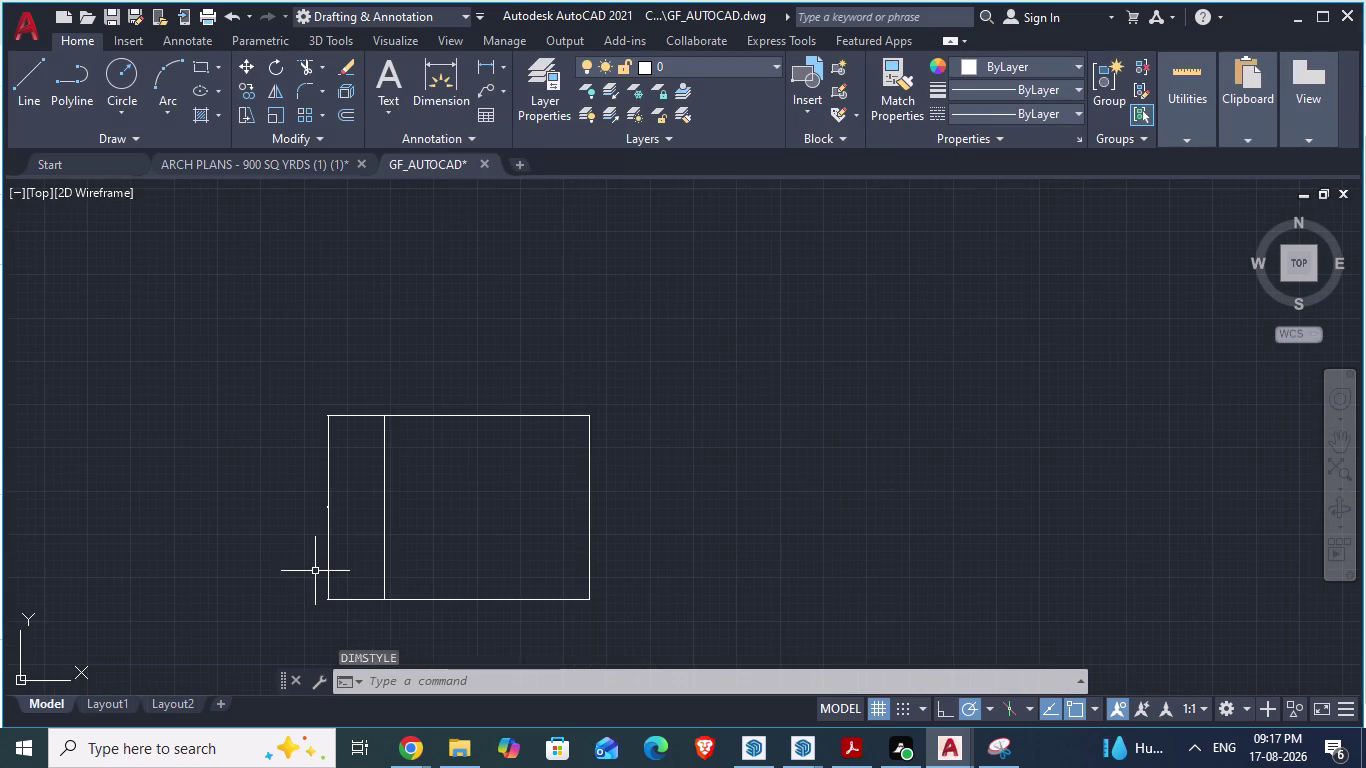
click(330, 570)
key(Delete)
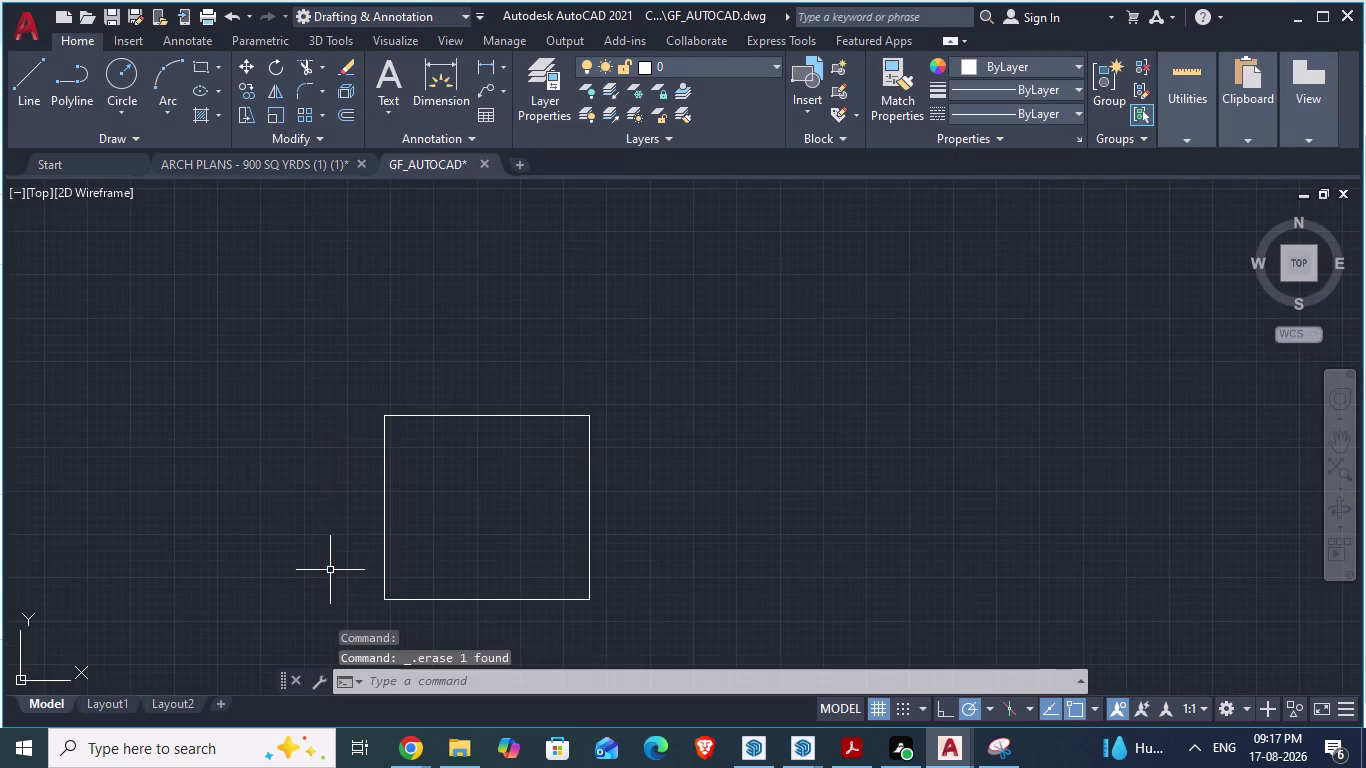
scroll(up, 3)
scroll(down, 3)
scroll(up, 3)
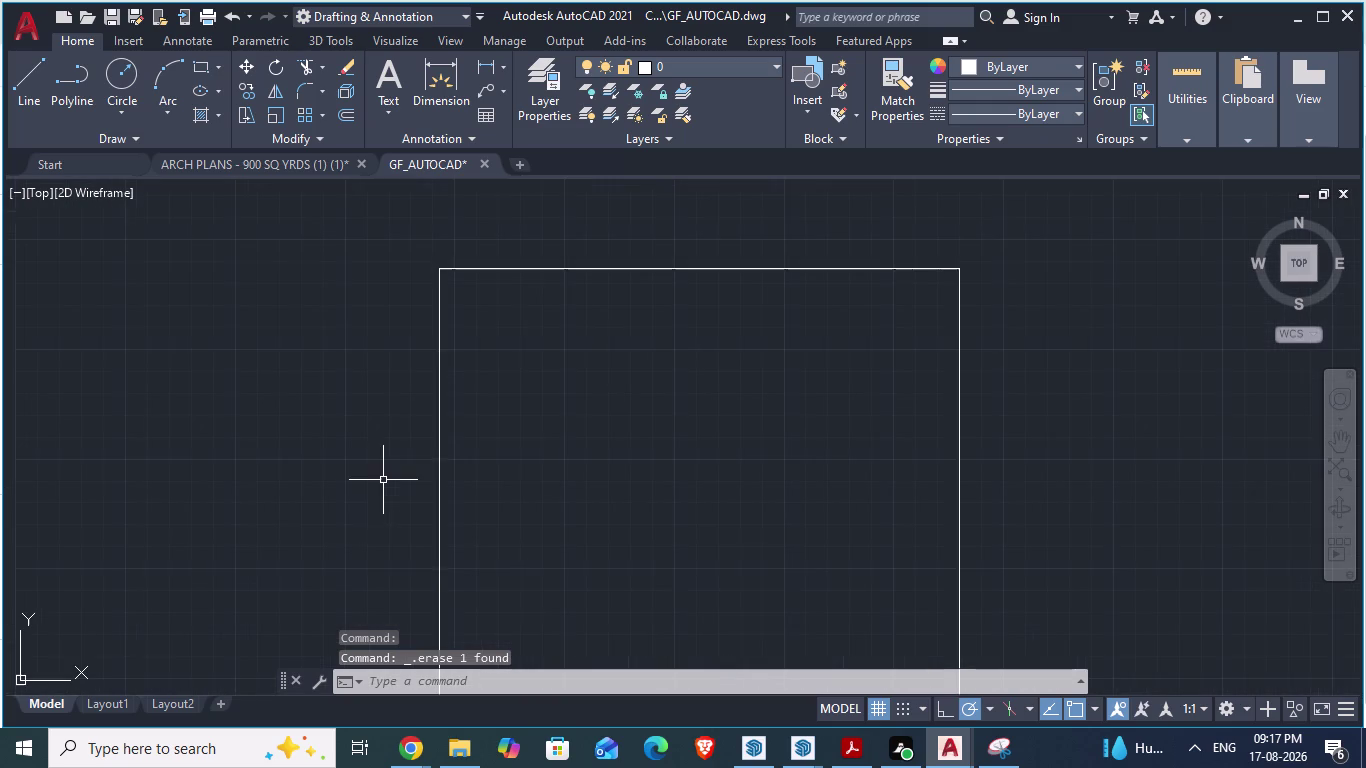
scroll(down, 3)
key(space)
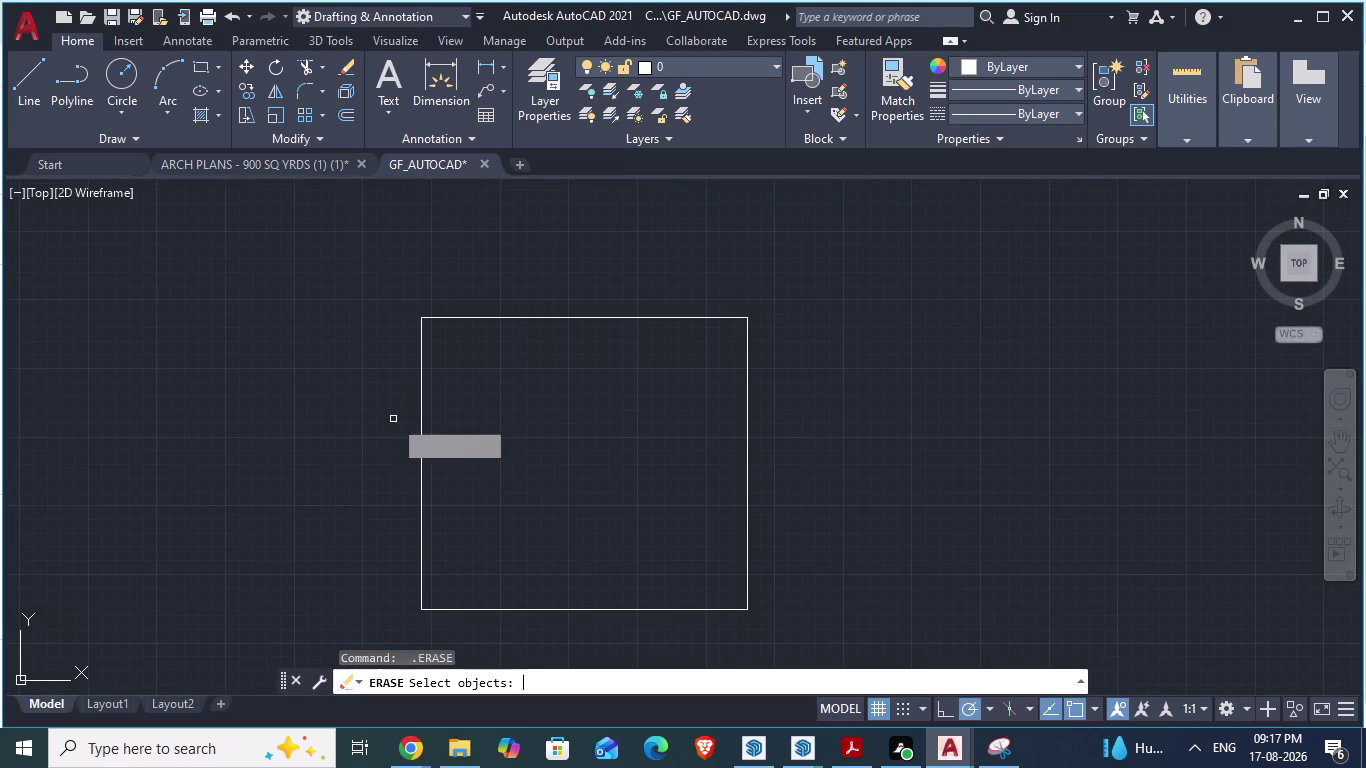
key(Escape)
Redimension the rectangle's left side with an aligned dimension reading 88'-5".
text(d)
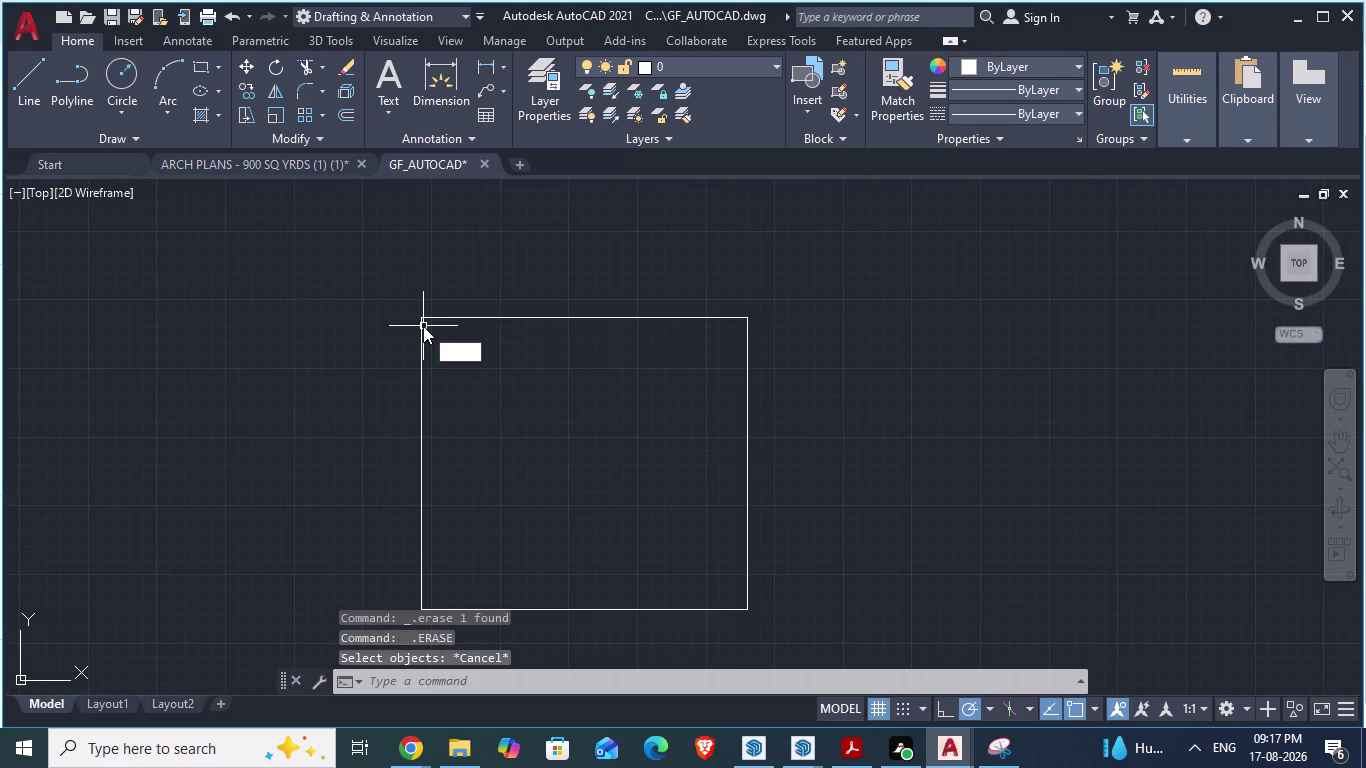
text(a)
key(Return)
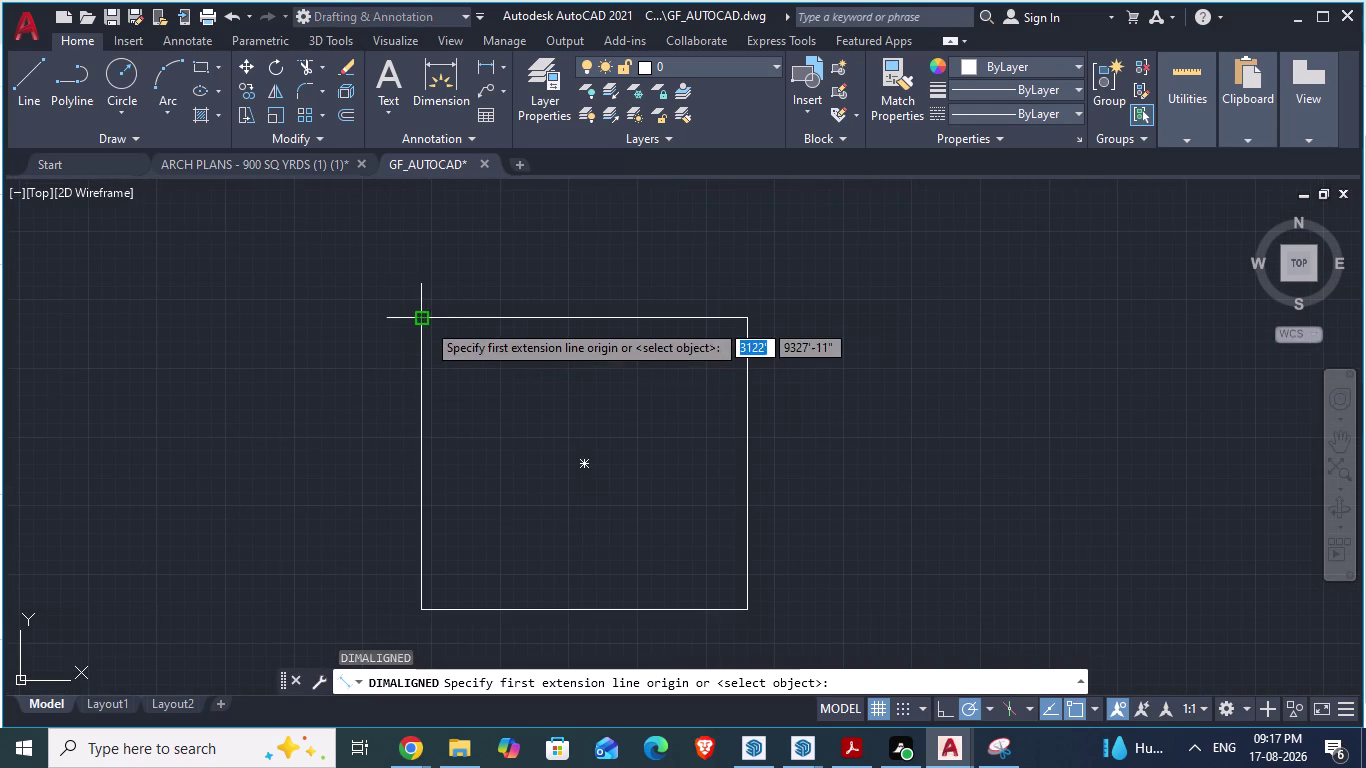
click(426, 320)
click(418, 609)
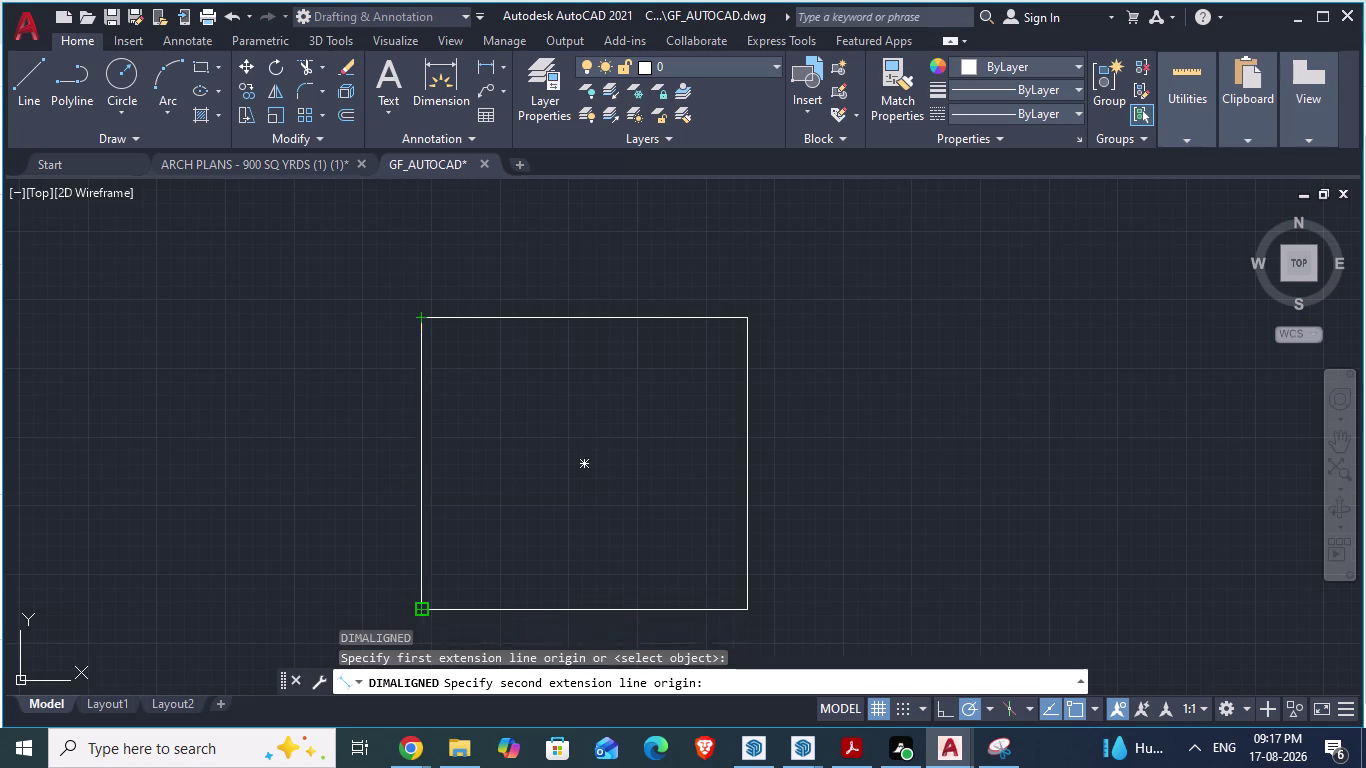
click(372, 602)
scroll(up, 3)
scroll(up, 3)
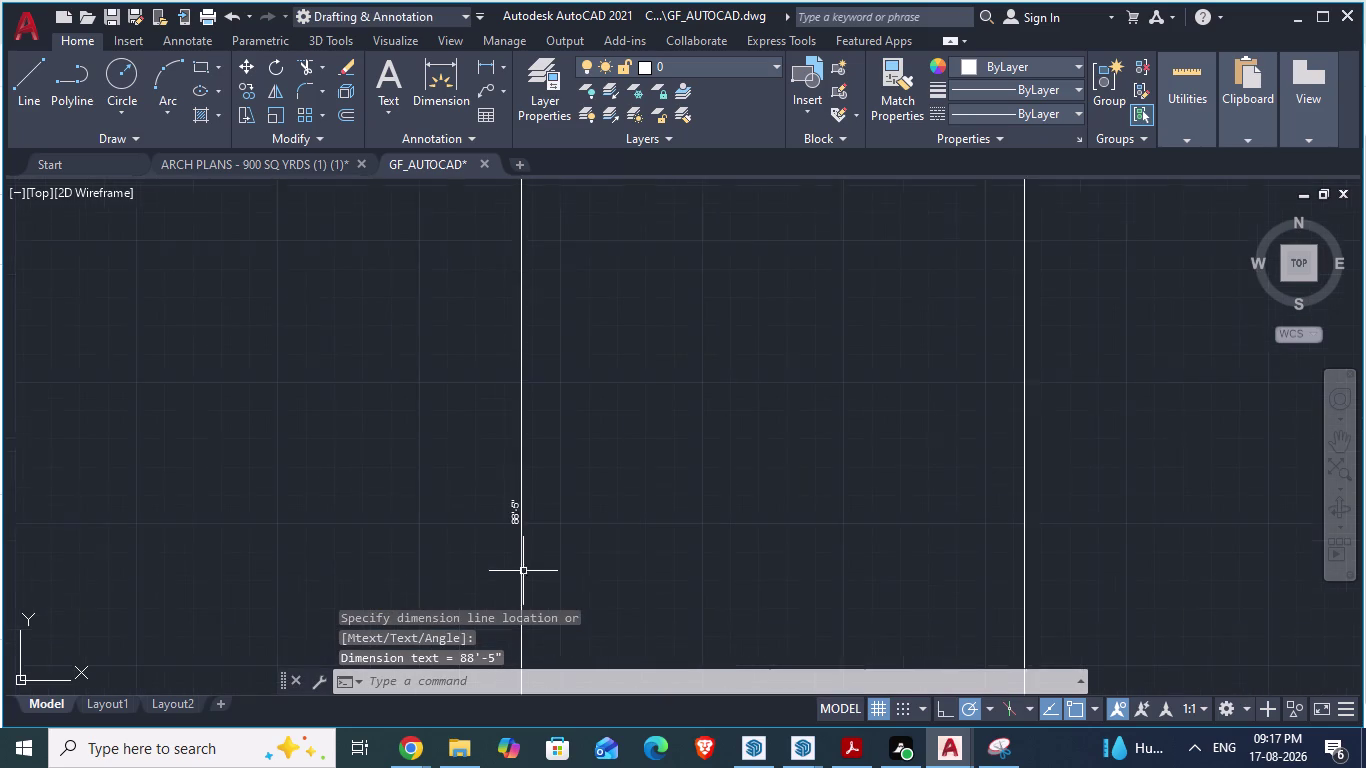
scroll(up, 3)
scroll(down, 3)
scroll(down, 3)
key(Escape)
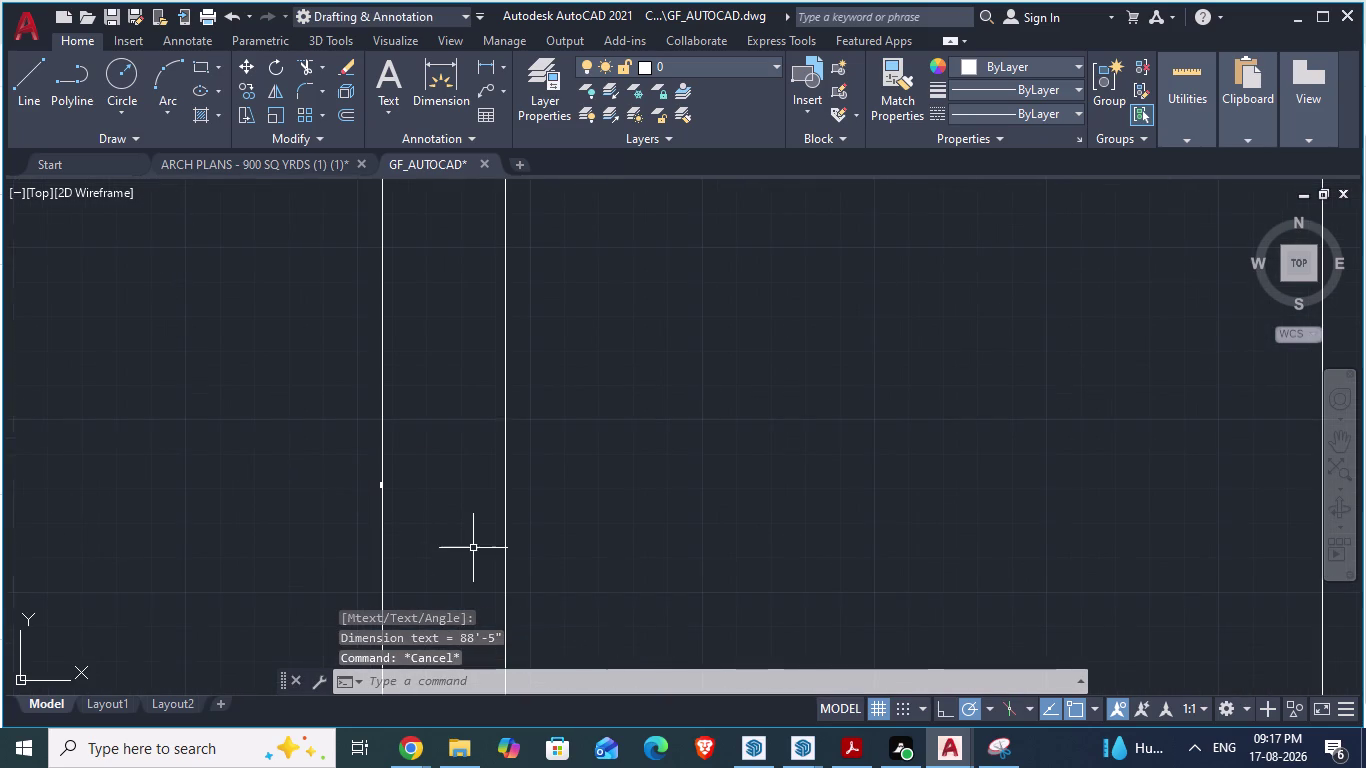
Delete the 88'-5" dimension and window-select the rectangle.
scroll(down, 3)
click(452, 500)
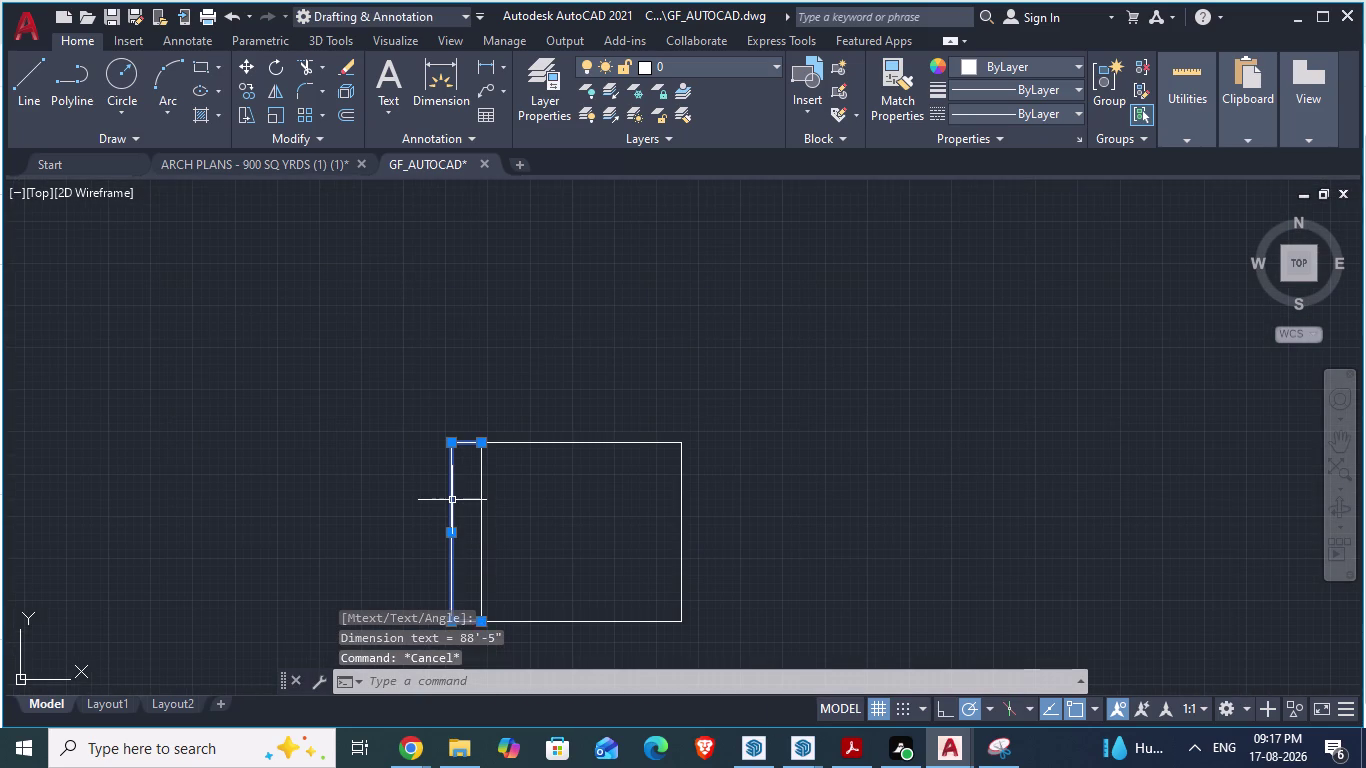
key(Delete)
scroll(down, 3)
scroll(down, 3)
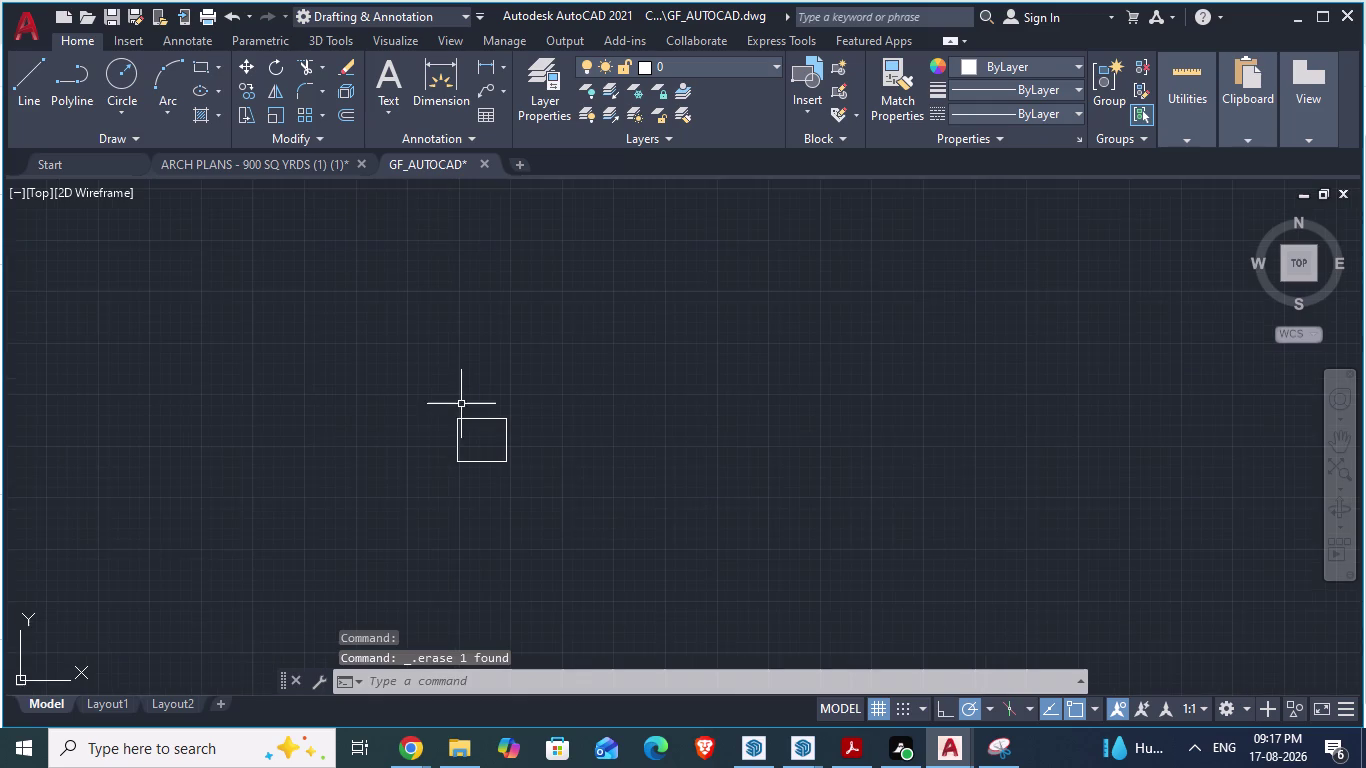
scroll(down, 3)
key(Escape)
drag(440, 365, 600, 490)
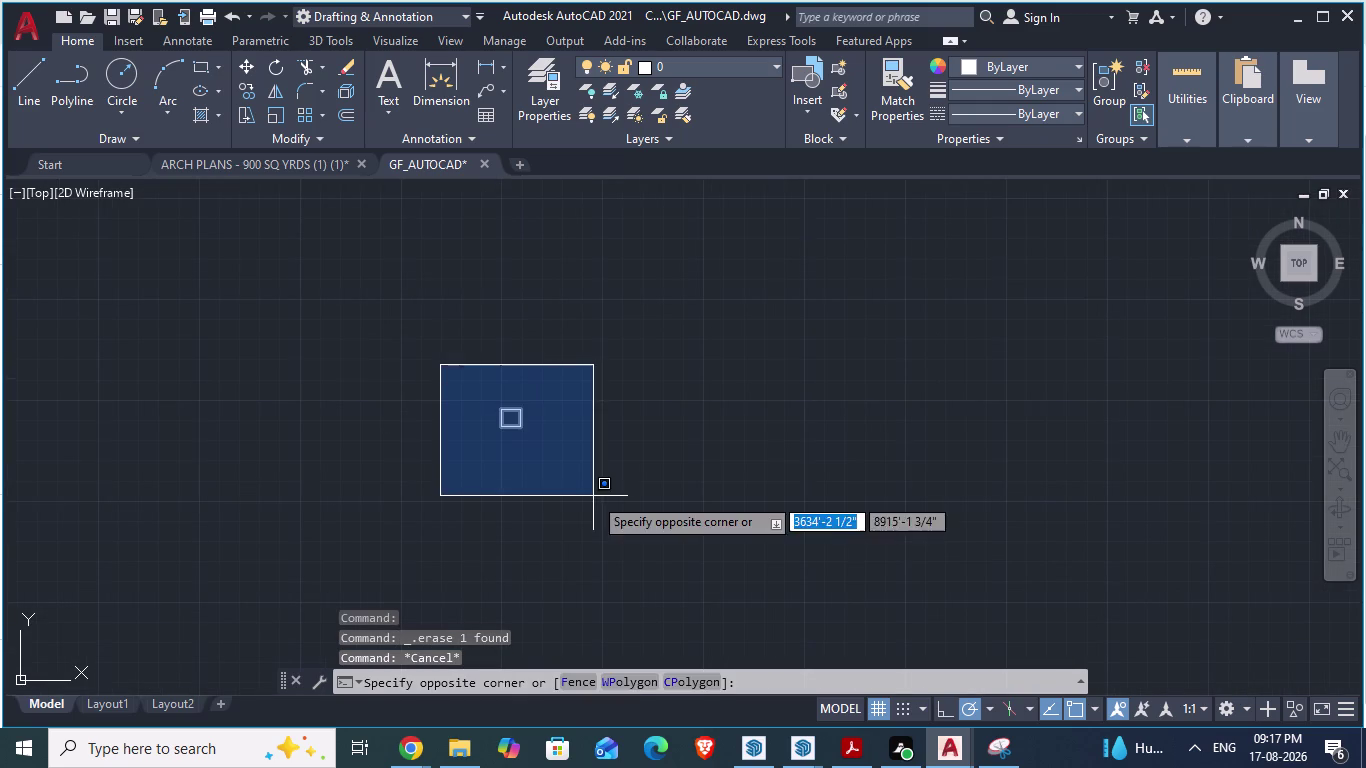
scroll(down, 3)
click(548, 470)
Move the small rectangle to a new position near the drawing origin.
scroll(up, 3)
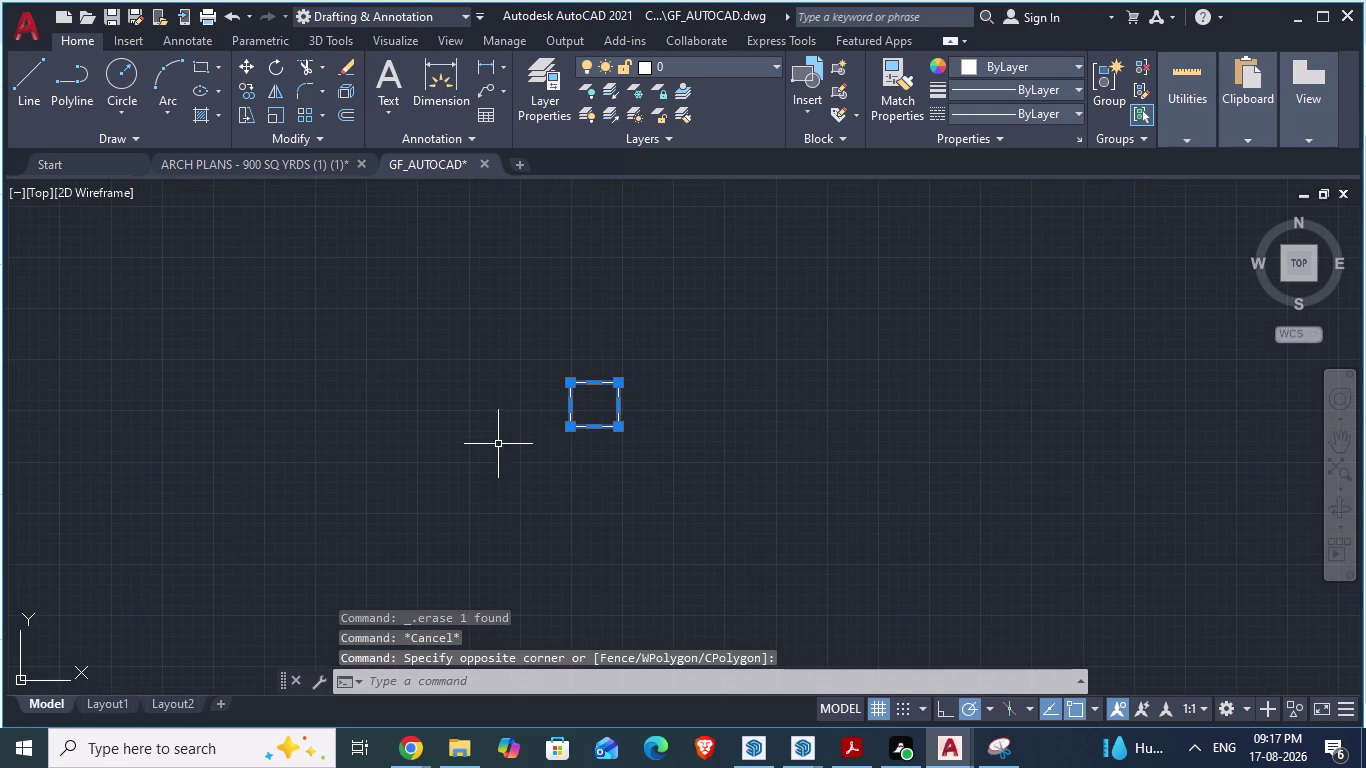
key(m)
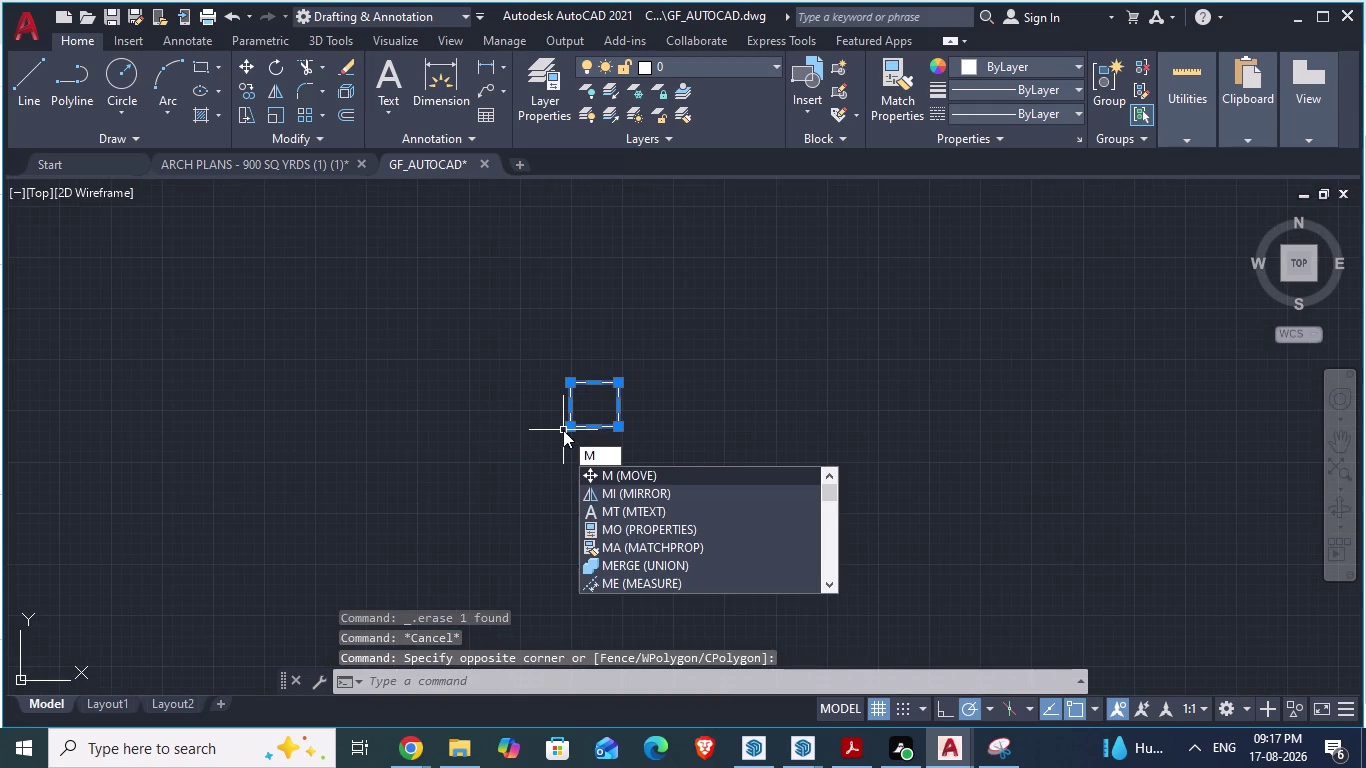
click(615, 472)
scroll(down, 3)
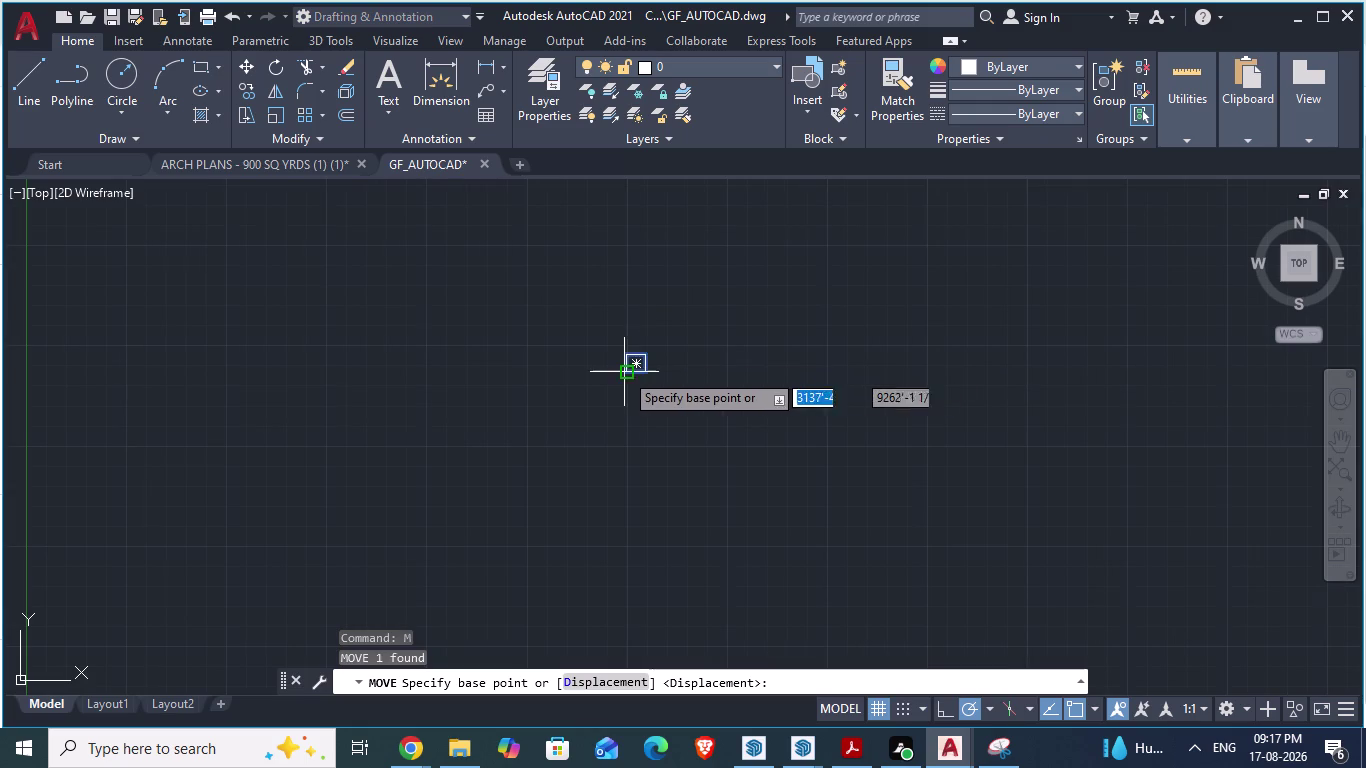
drag(624, 372, 363, 555)
scroll(down, 3)
scroll(down, 3)
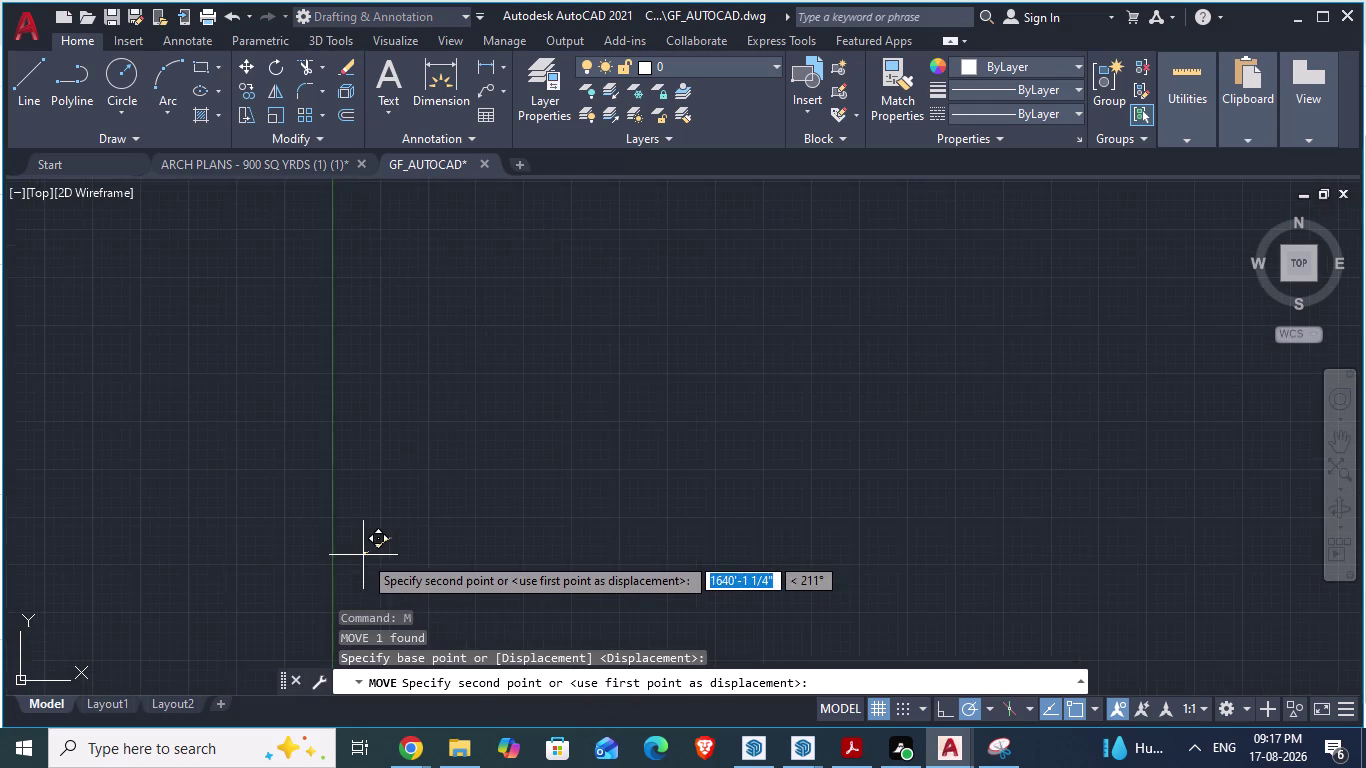
drag(363, 555, 414, 472)
scroll(down, 3)
scroll(down, 3)
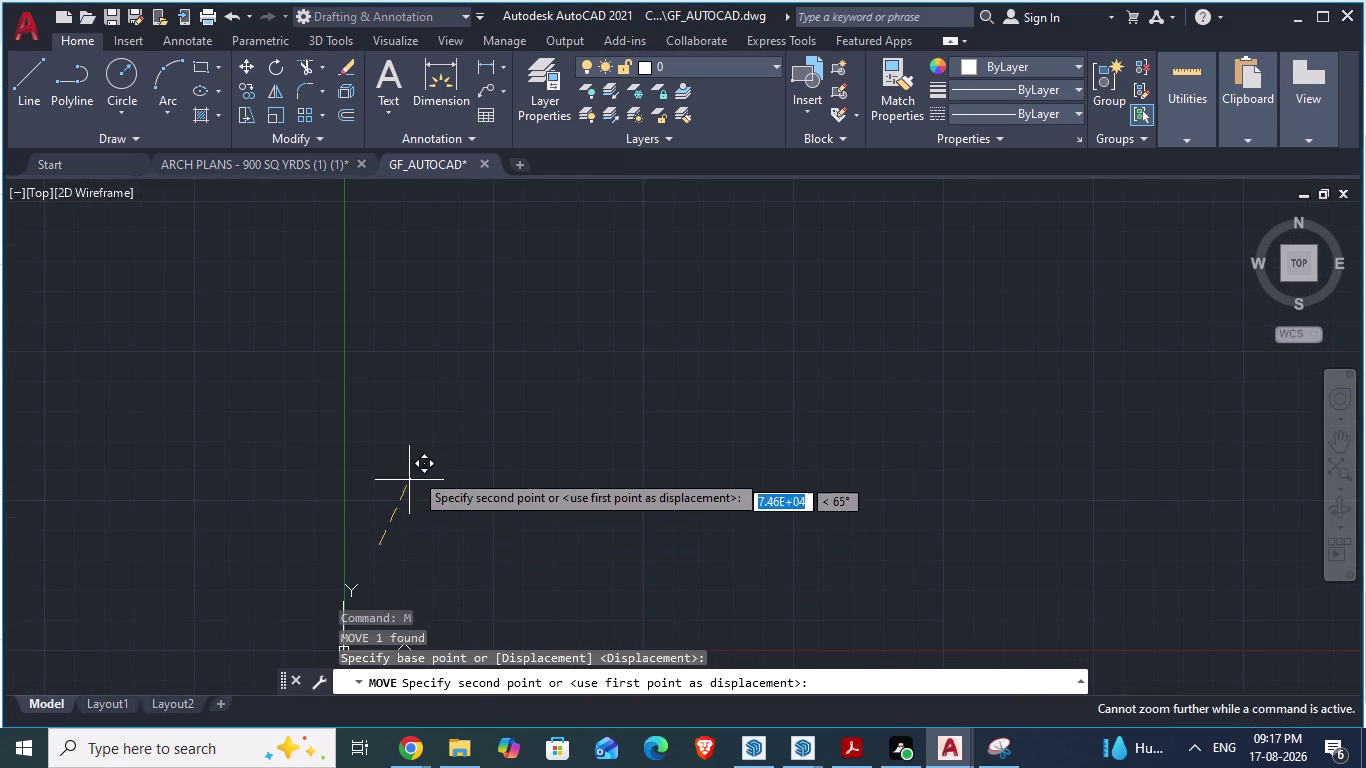
drag(414, 472, 419, 575)
scroll(down, 3)
click(419, 575)
Zoom the view to frame the moved rectangle.
scroll(down, 3)
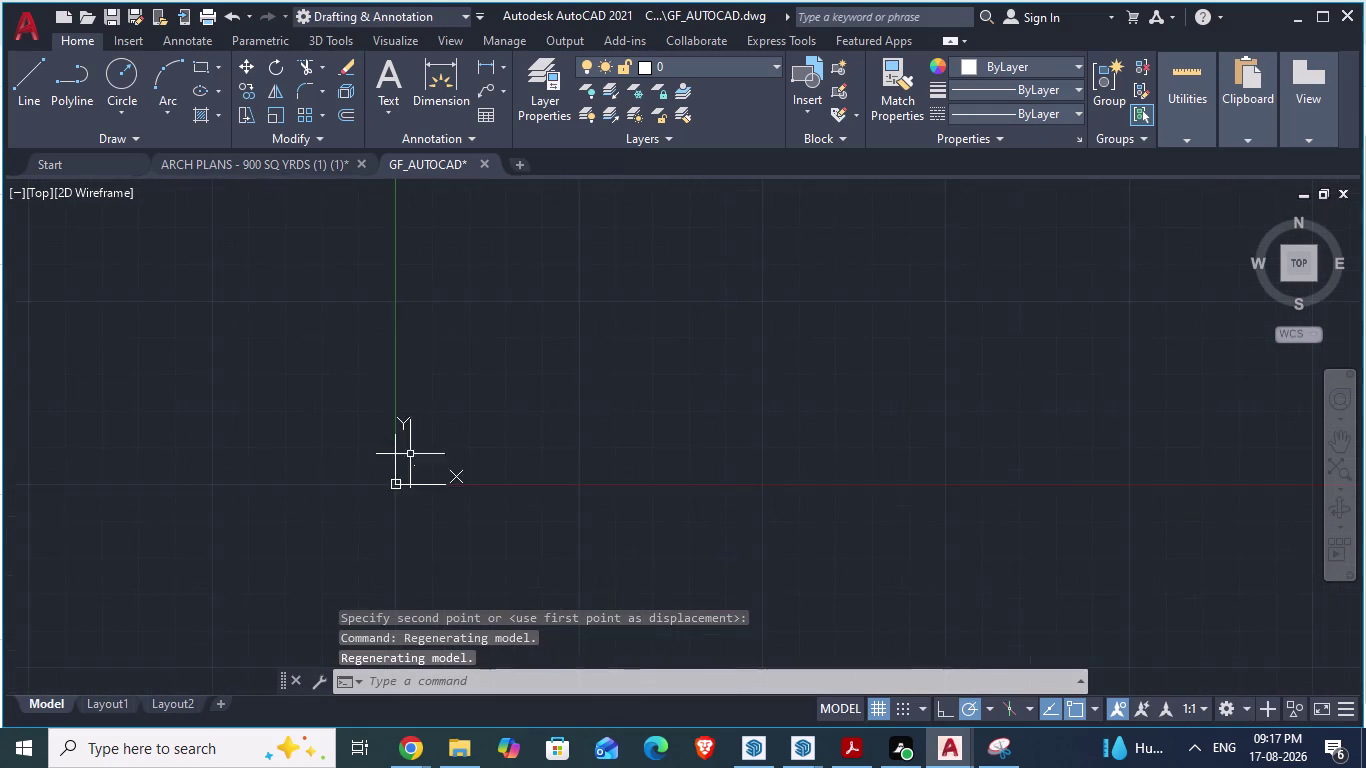
scroll(up, 3)
scroll(up, 3)
scroll(up, 3)
scroll(up, 3)
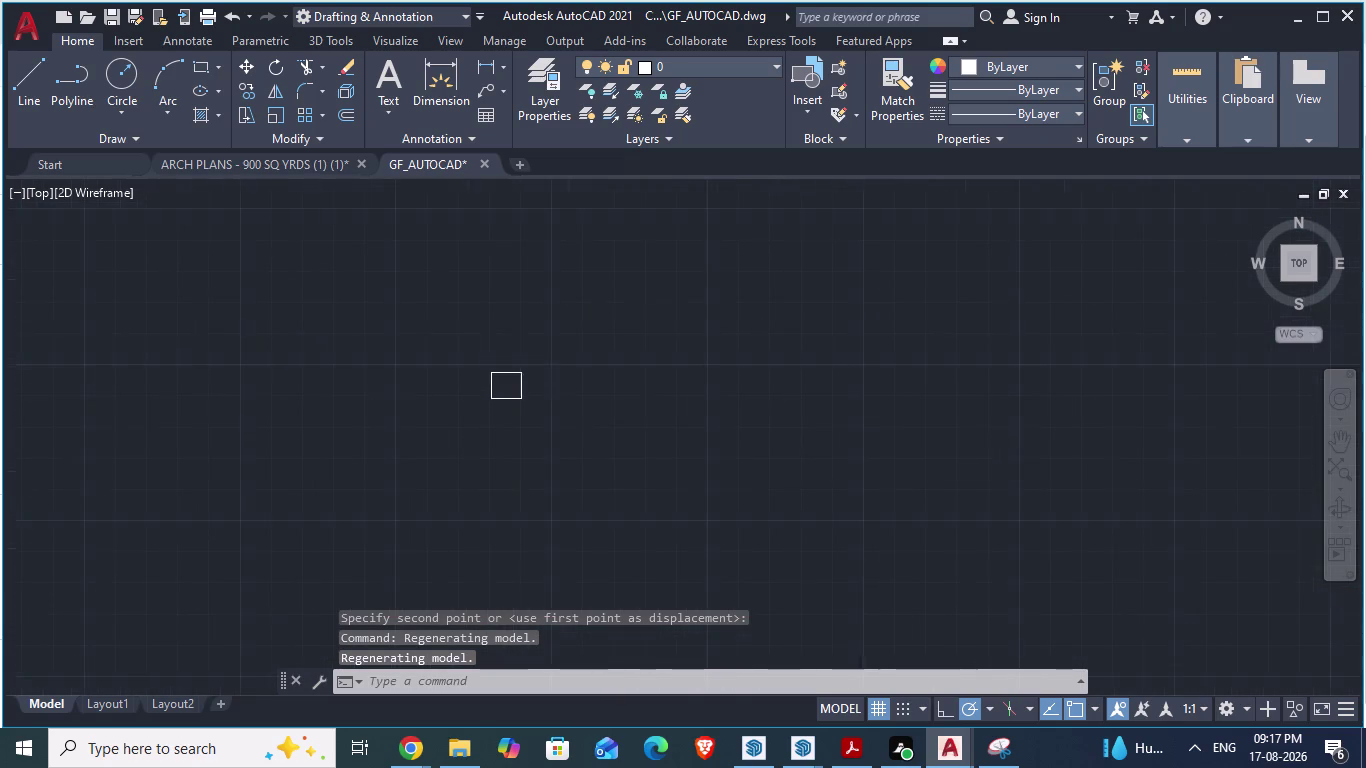
scroll(up, 3)
scroll(down, 3)
scroll(up, 3)
scroll(down, 3)
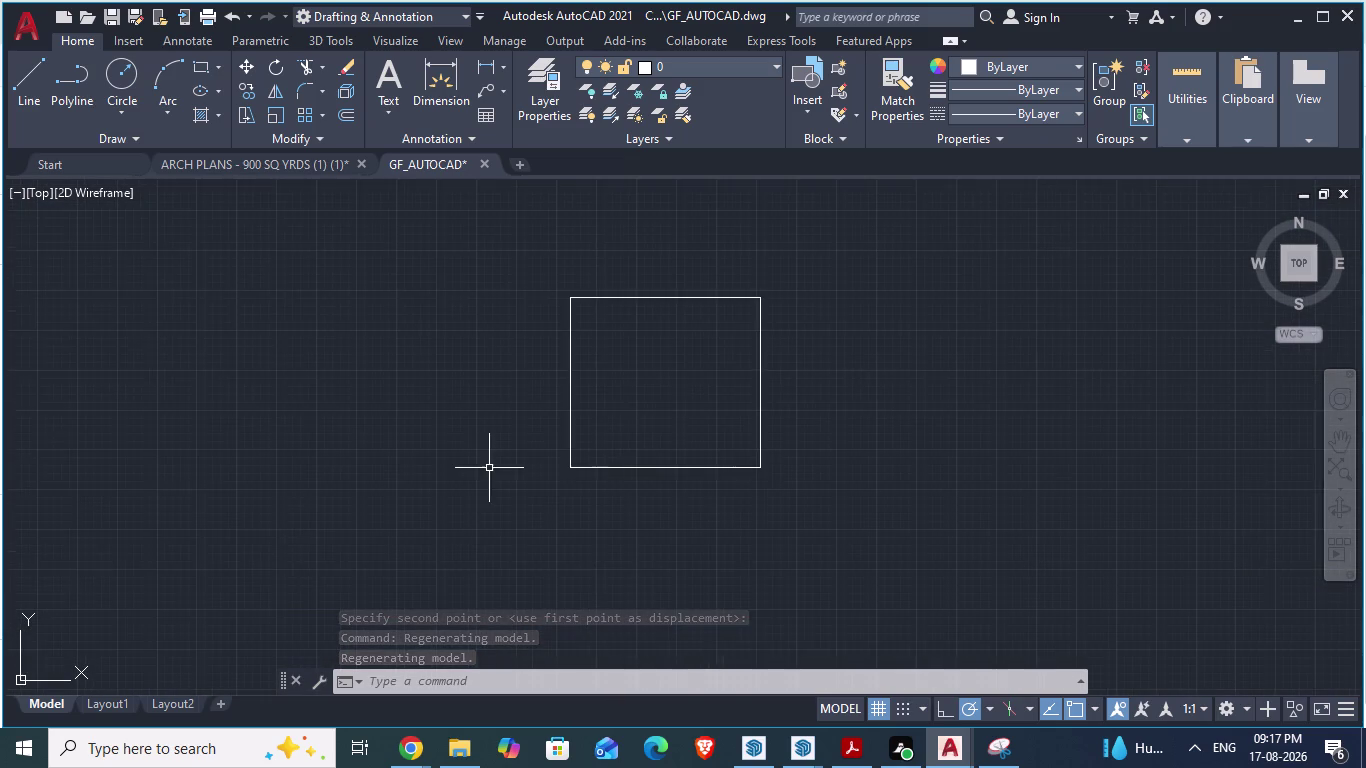
scroll(up, 3)
scroll(down, 3)
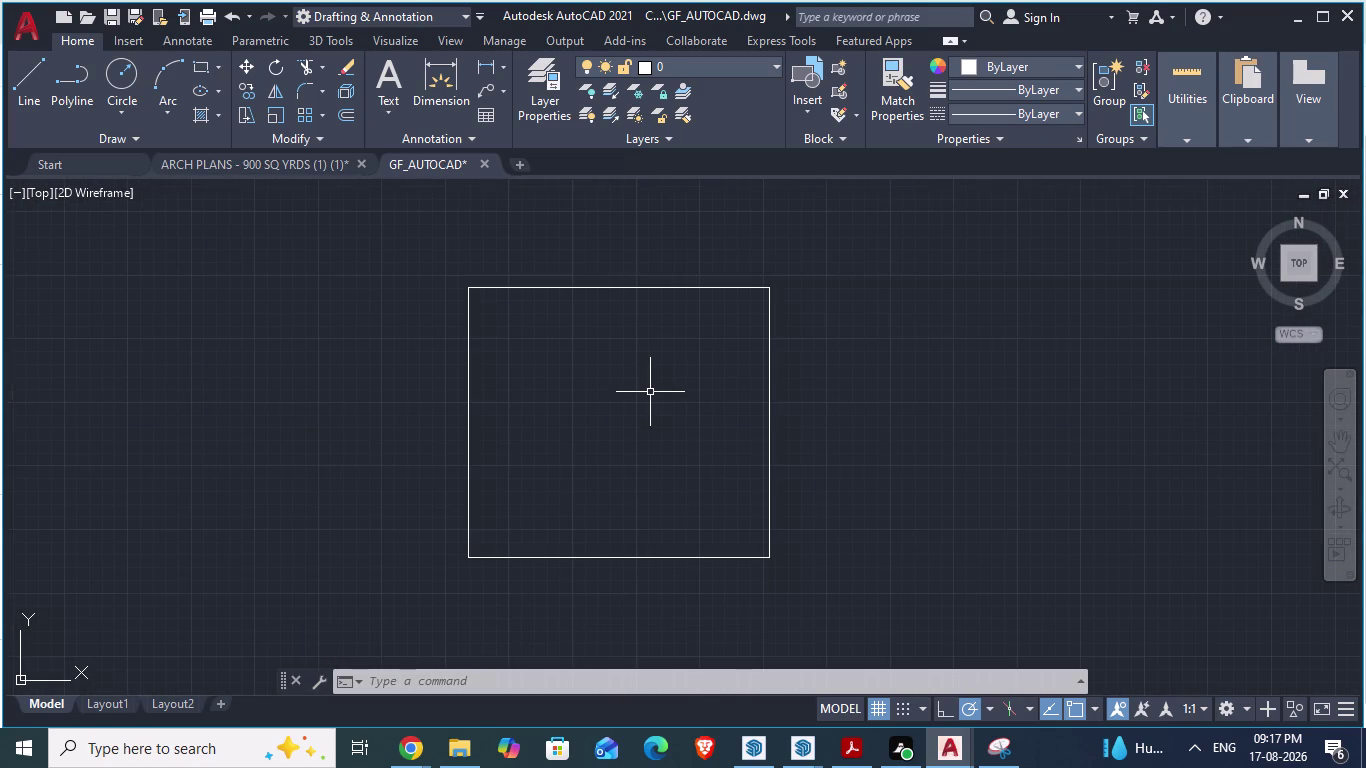
Close the Dimension Style Manager and cancel the accidental UNION command.
key(d)
key(Return)
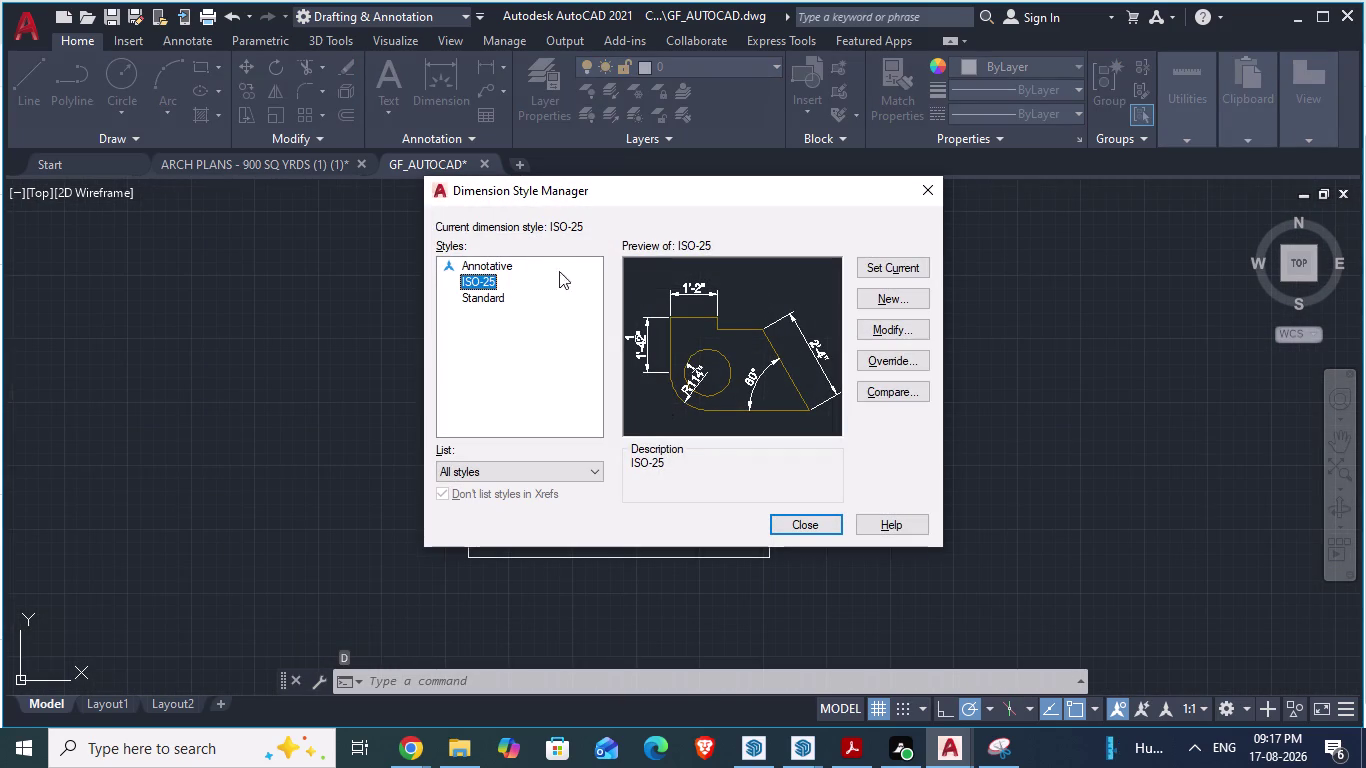
click(795, 523)
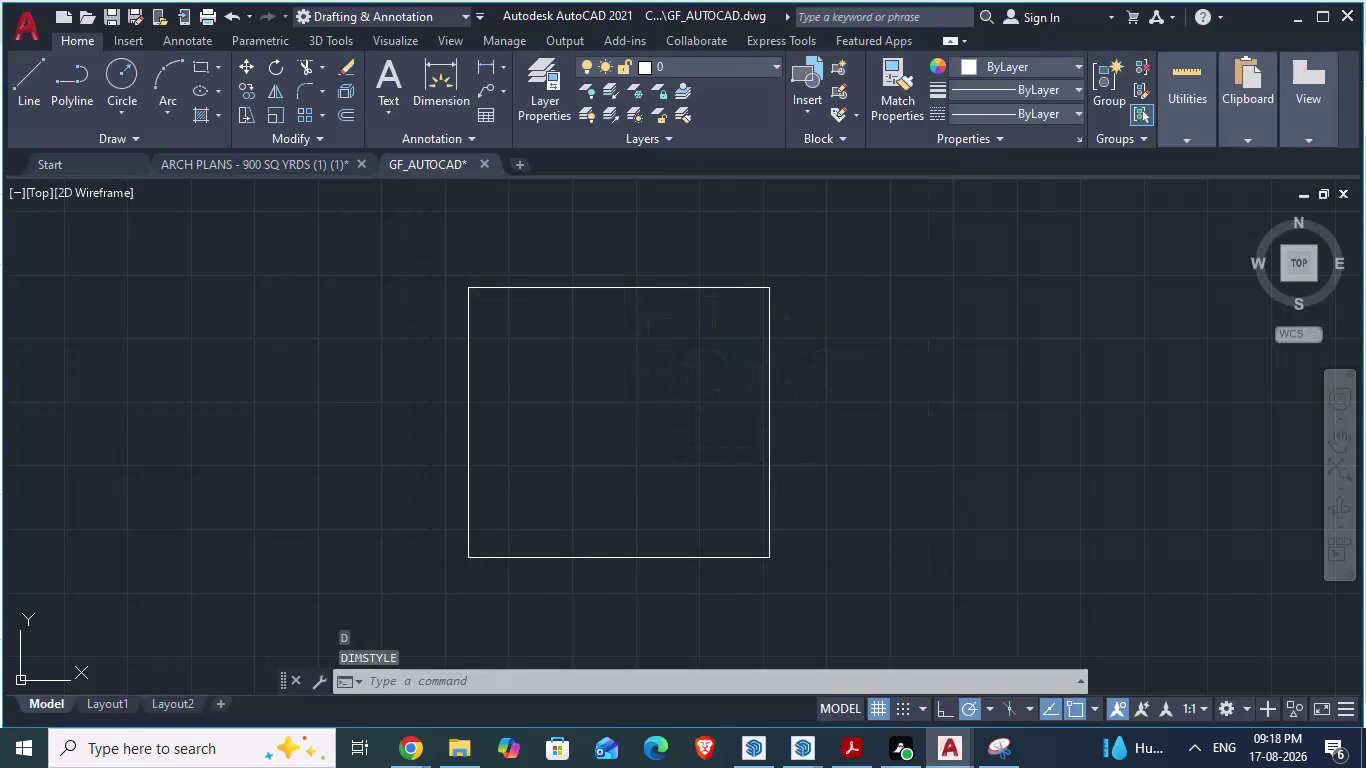
text(uni)
key(Return)
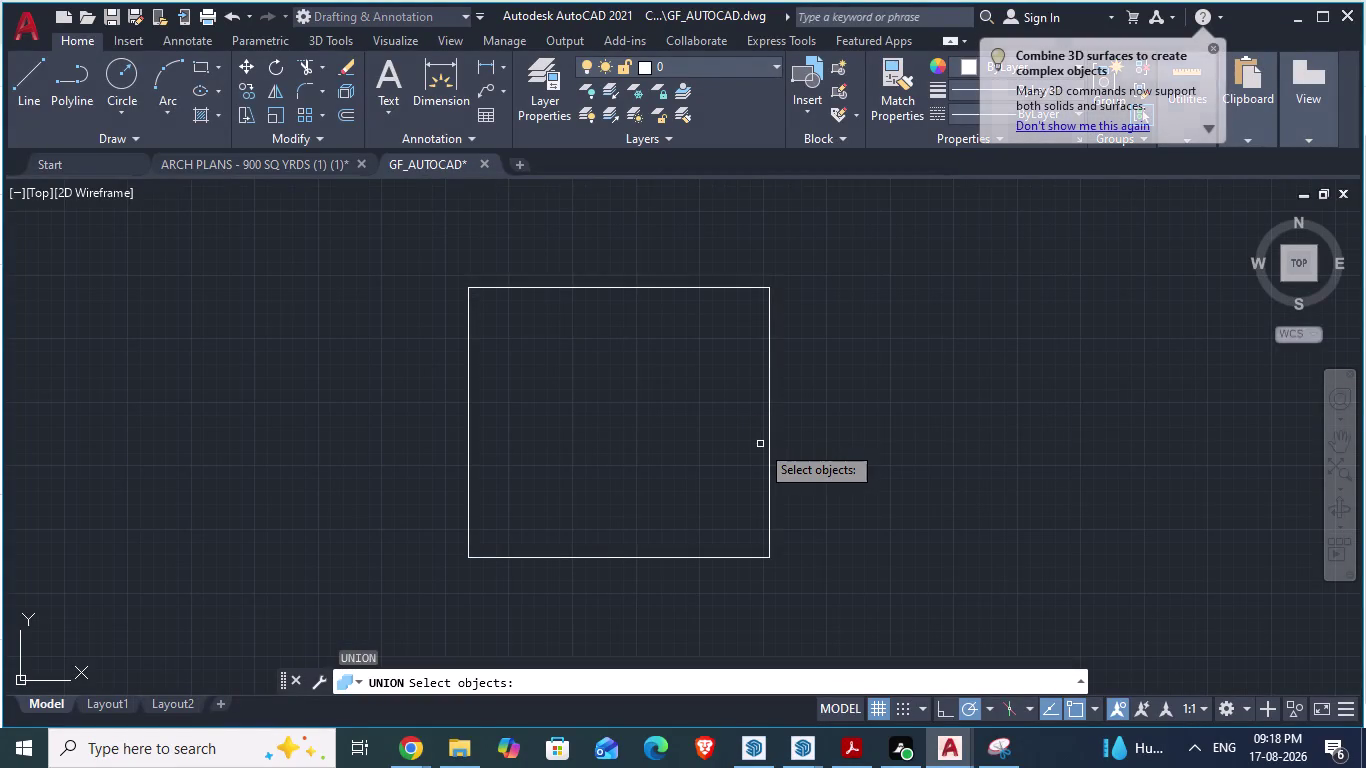
key(Escape)
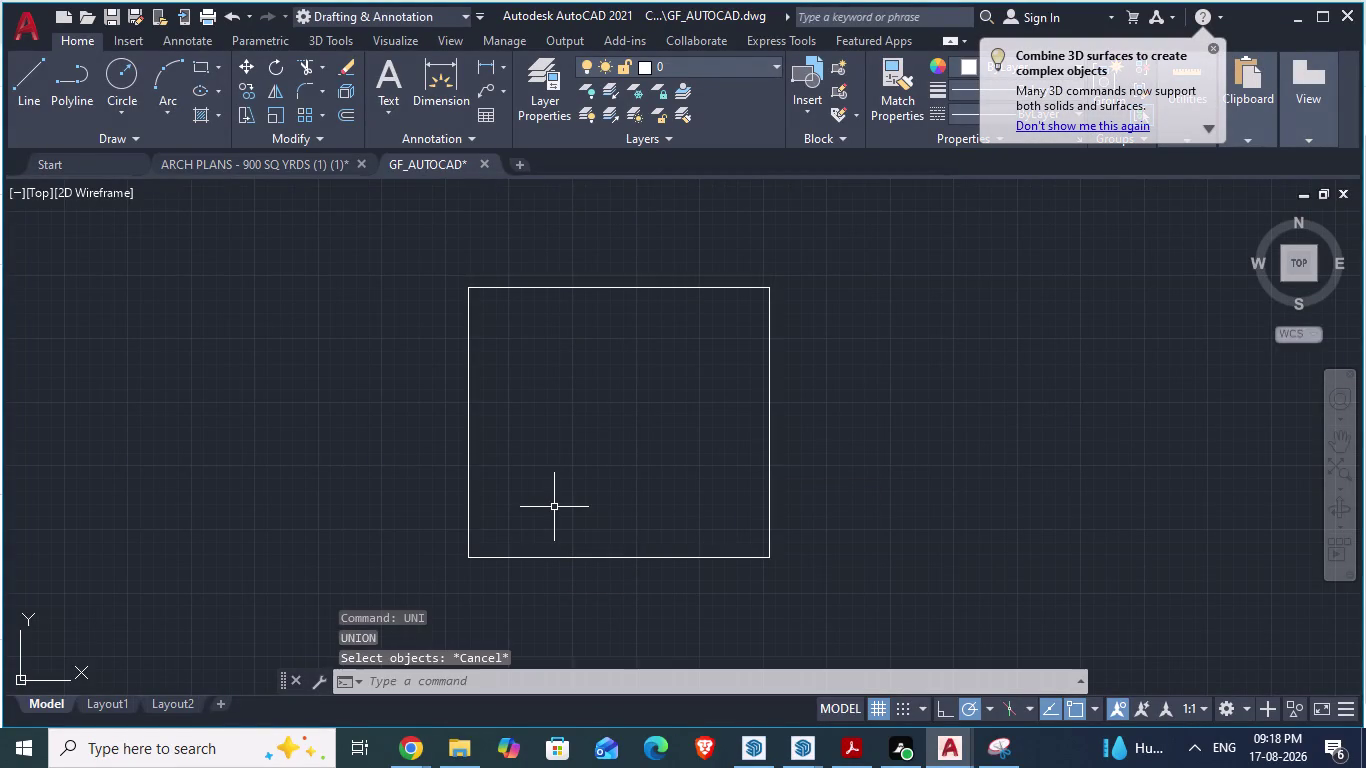
Accept the drawing units unchanged: Architectural with quarter-inch precision.
text(uni)
text(ts)
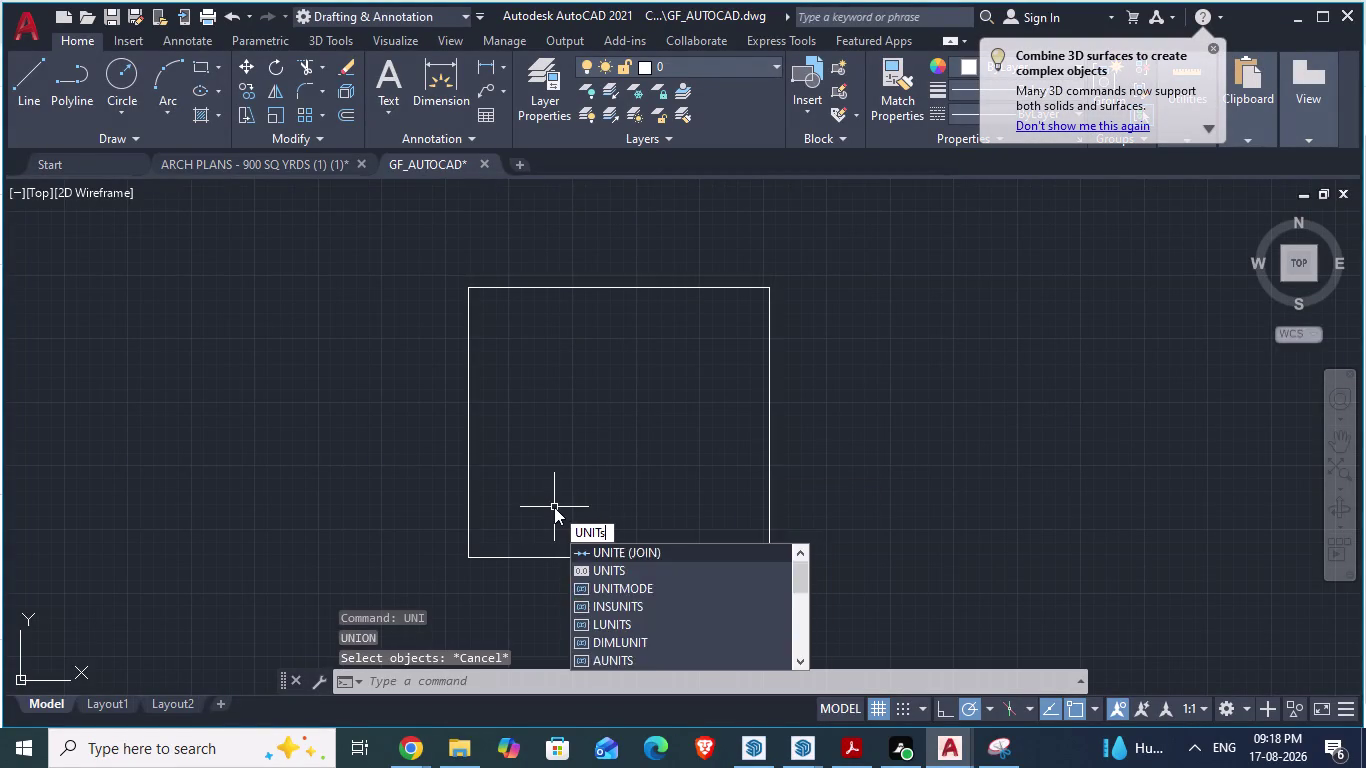
key(Return)
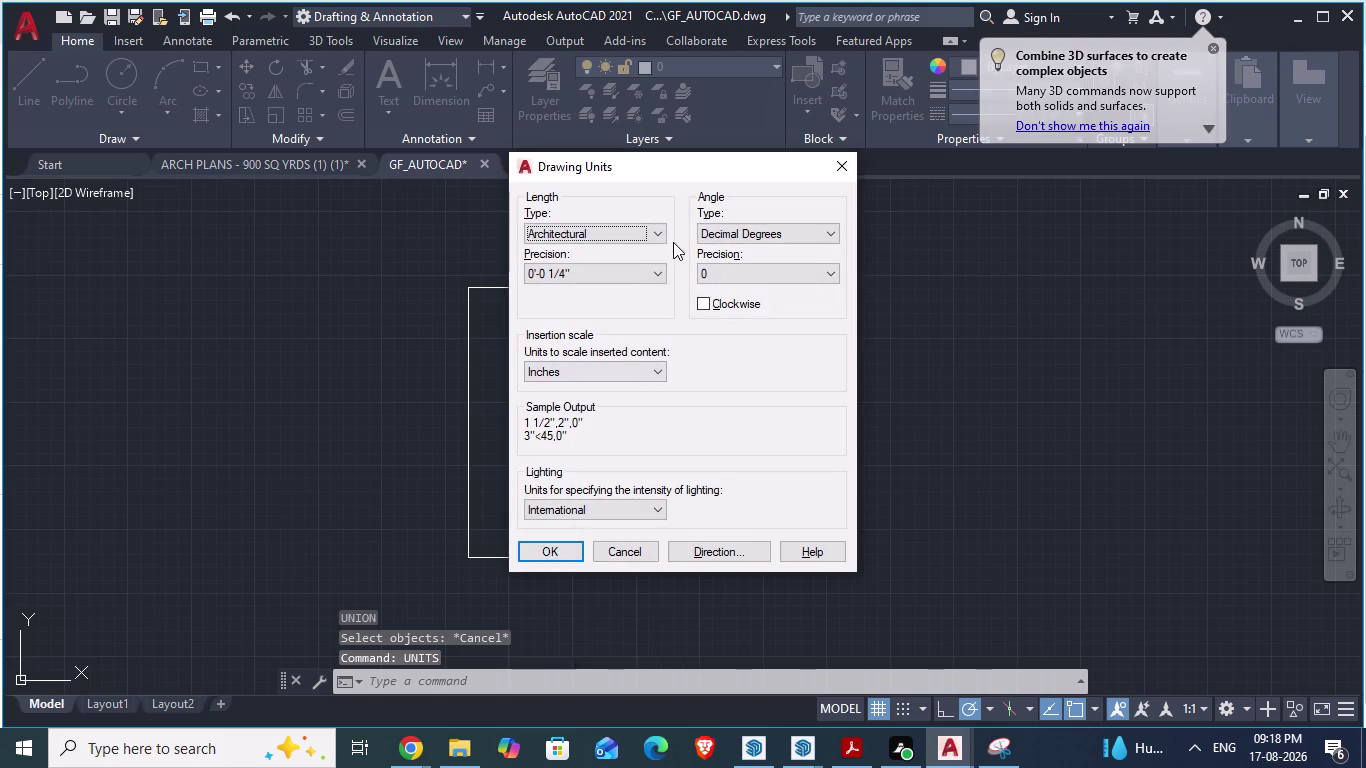
click(561, 551)
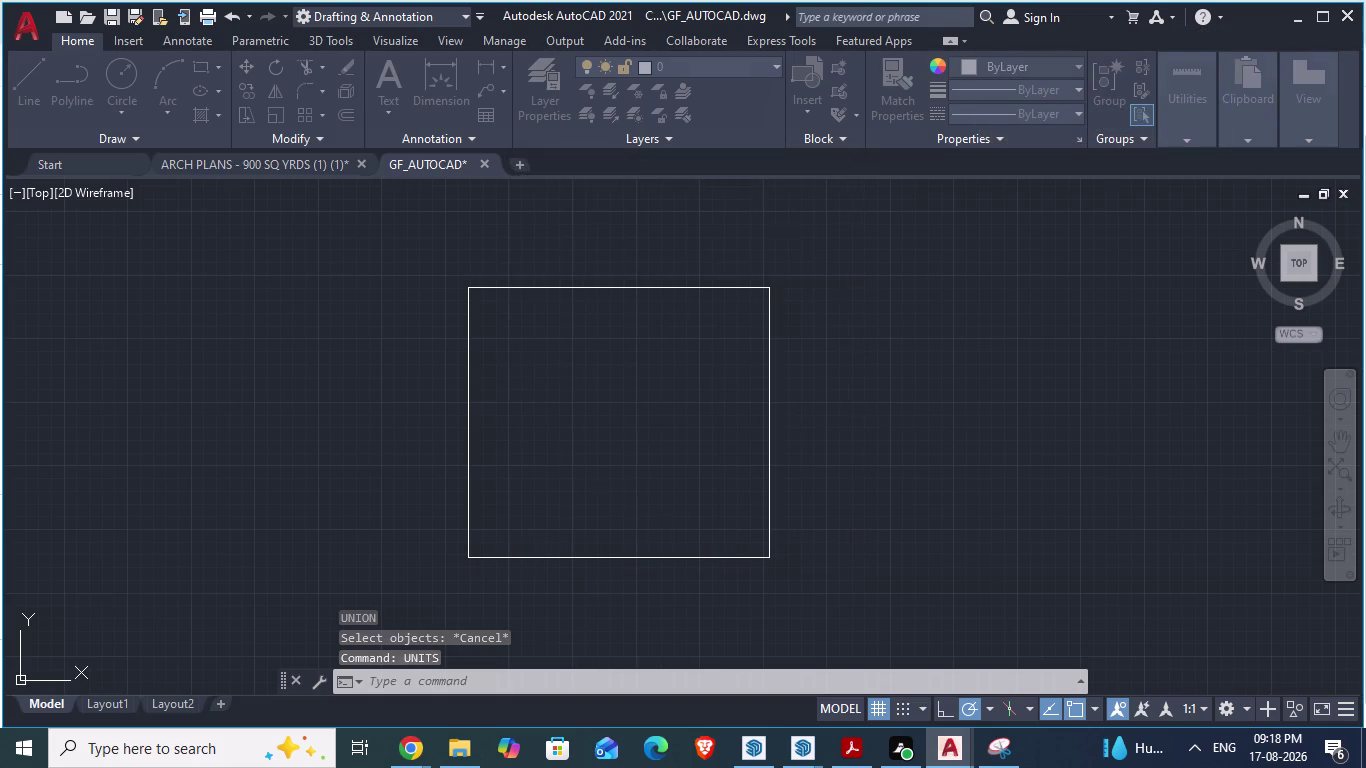
Reopen the Dimension Style Manager and start modifying the ISO-25 style.
scroll(down, 3)
key(d)
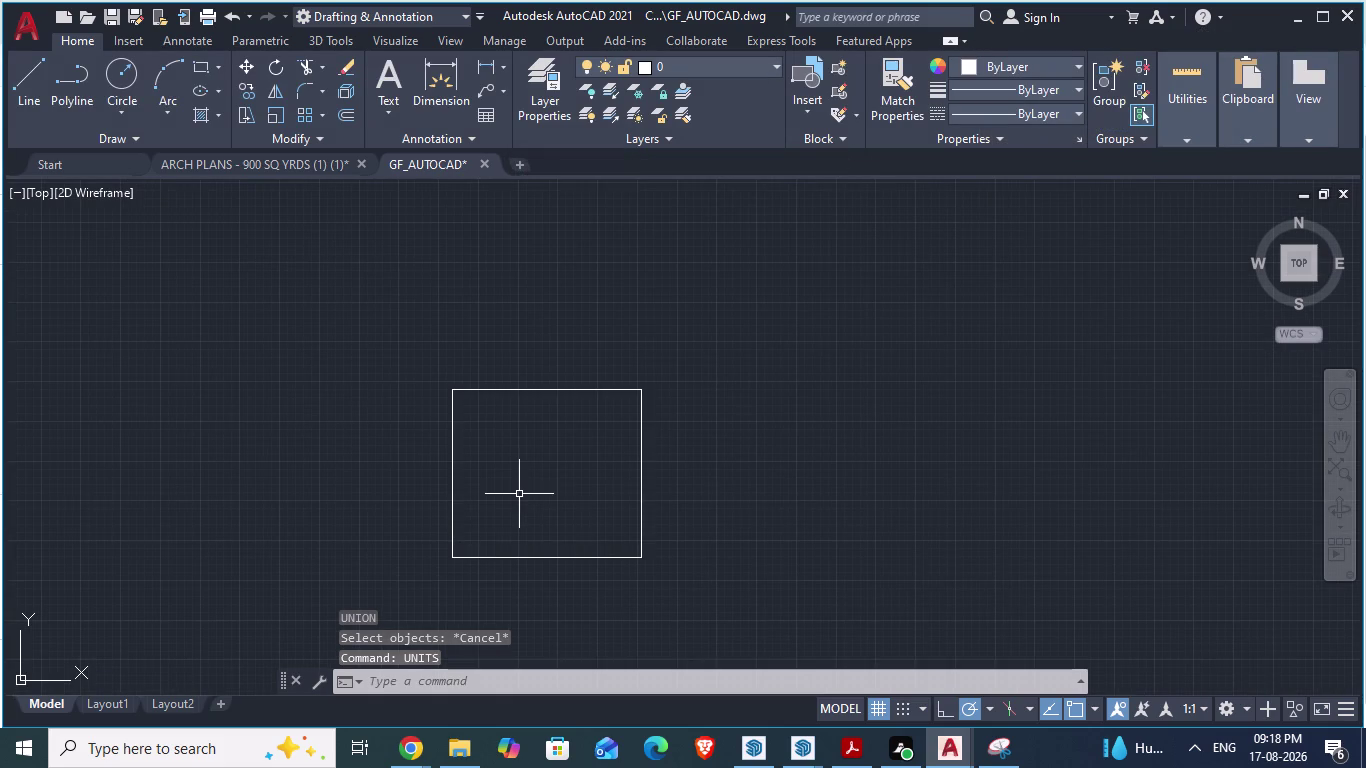
key(Return)
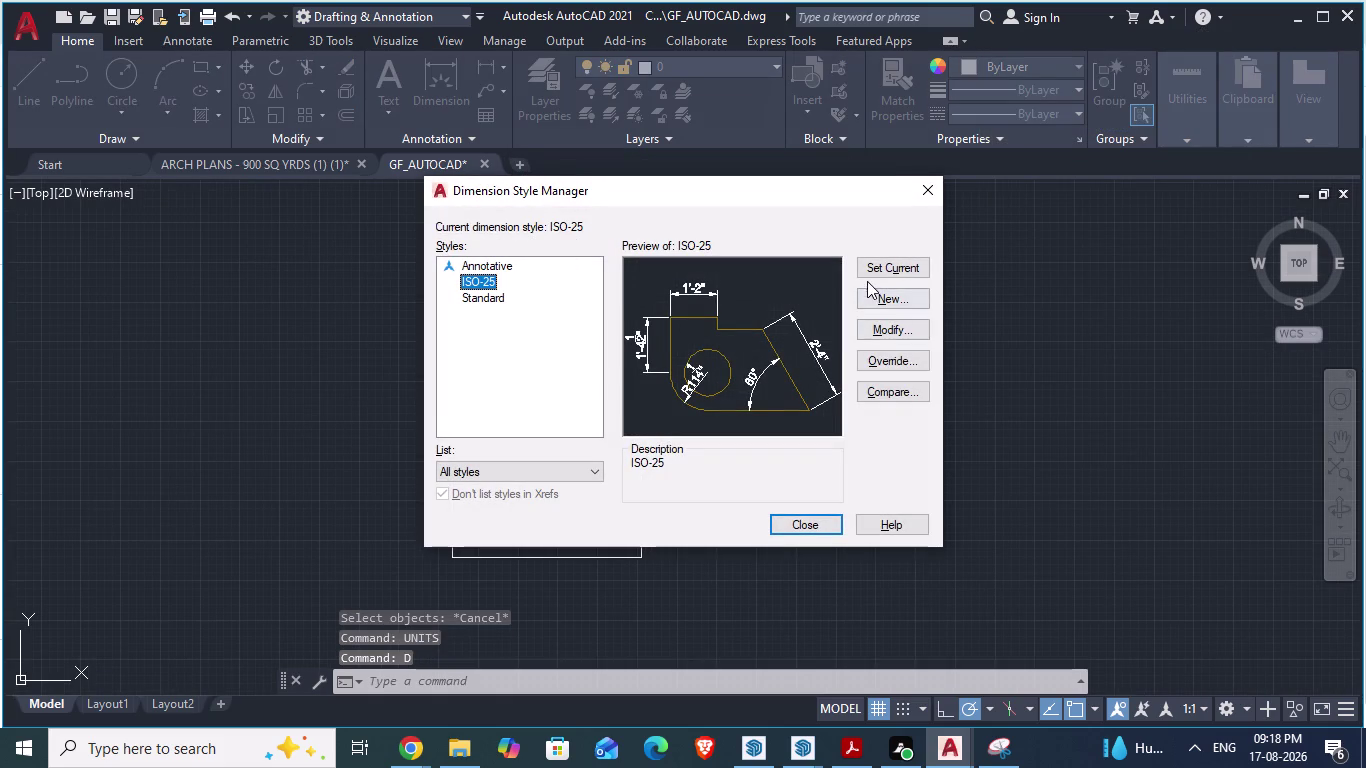
click(882, 320)
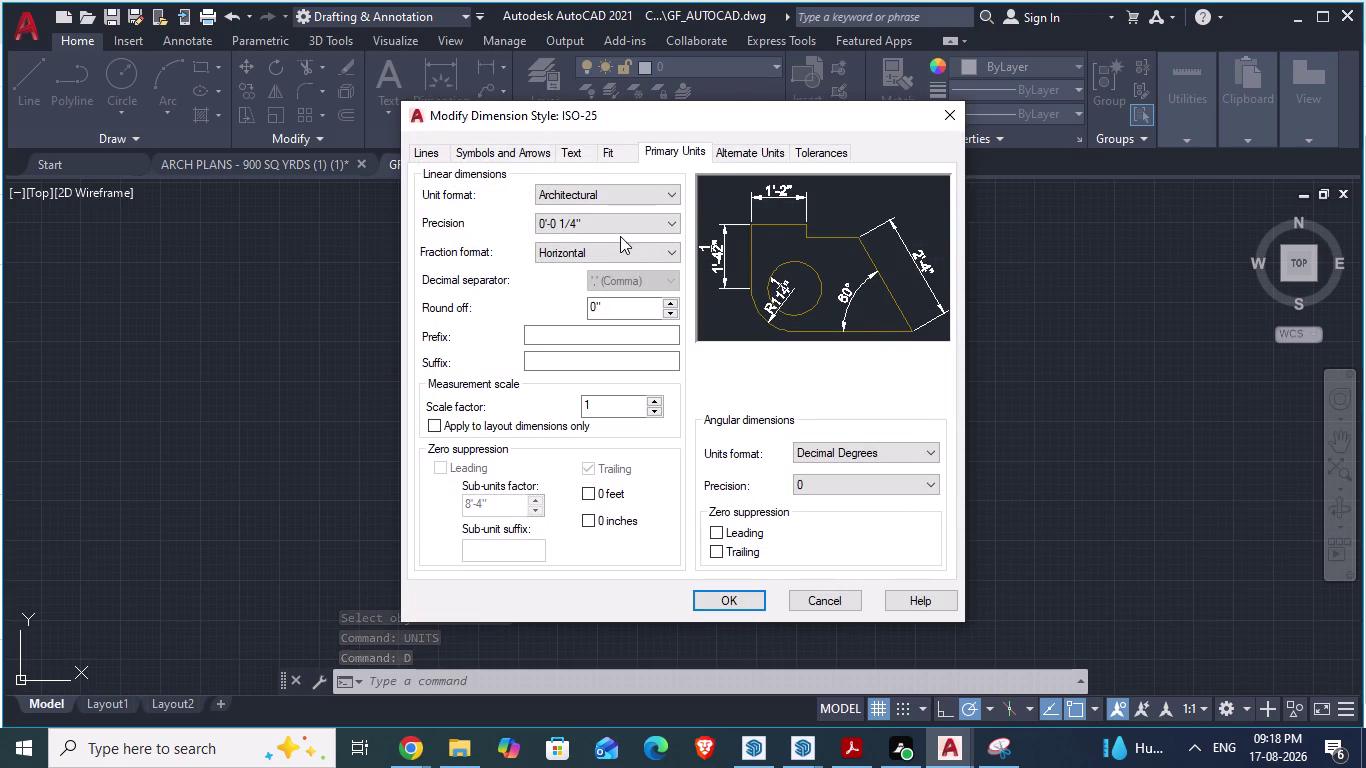
Review the ISO-25 text style and colour, and raise text height to 3 1/2.
click(573, 151)
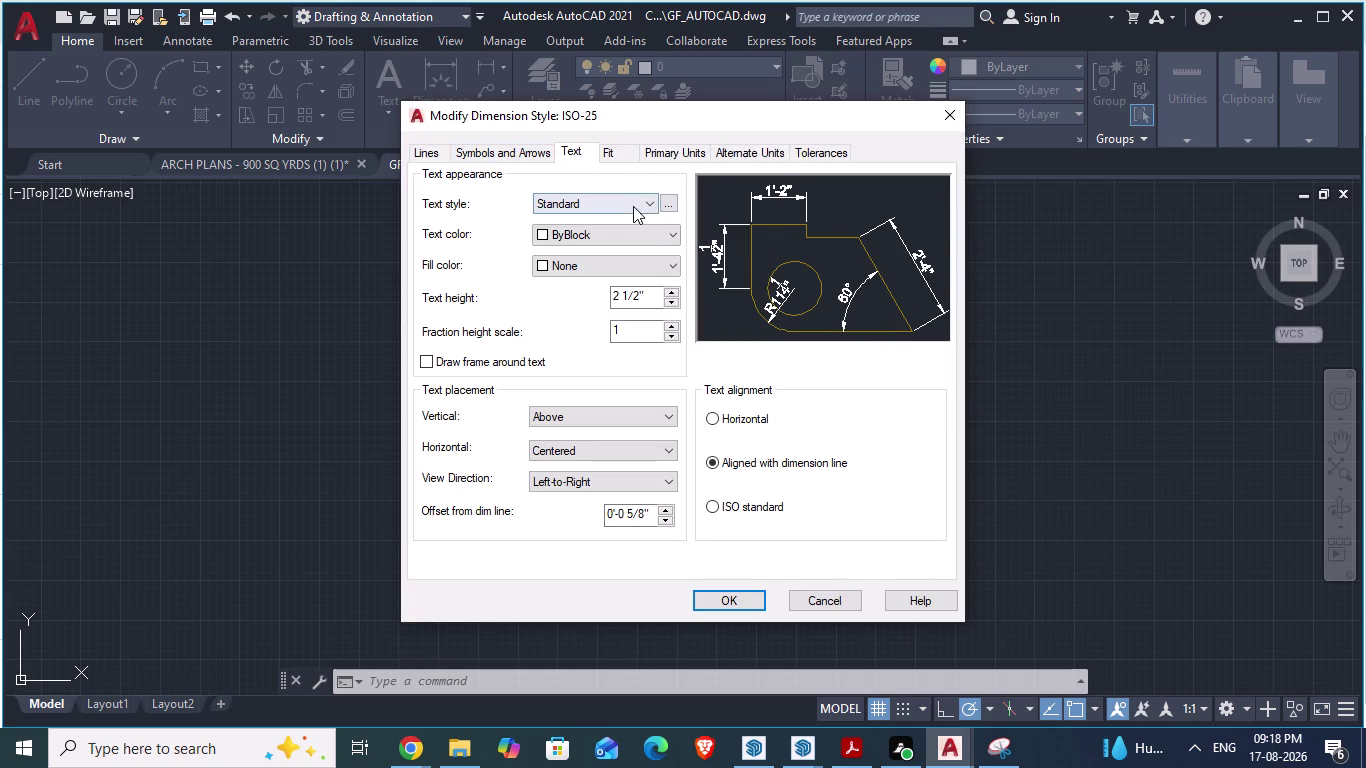
click(633, 206)
click(633, 204)
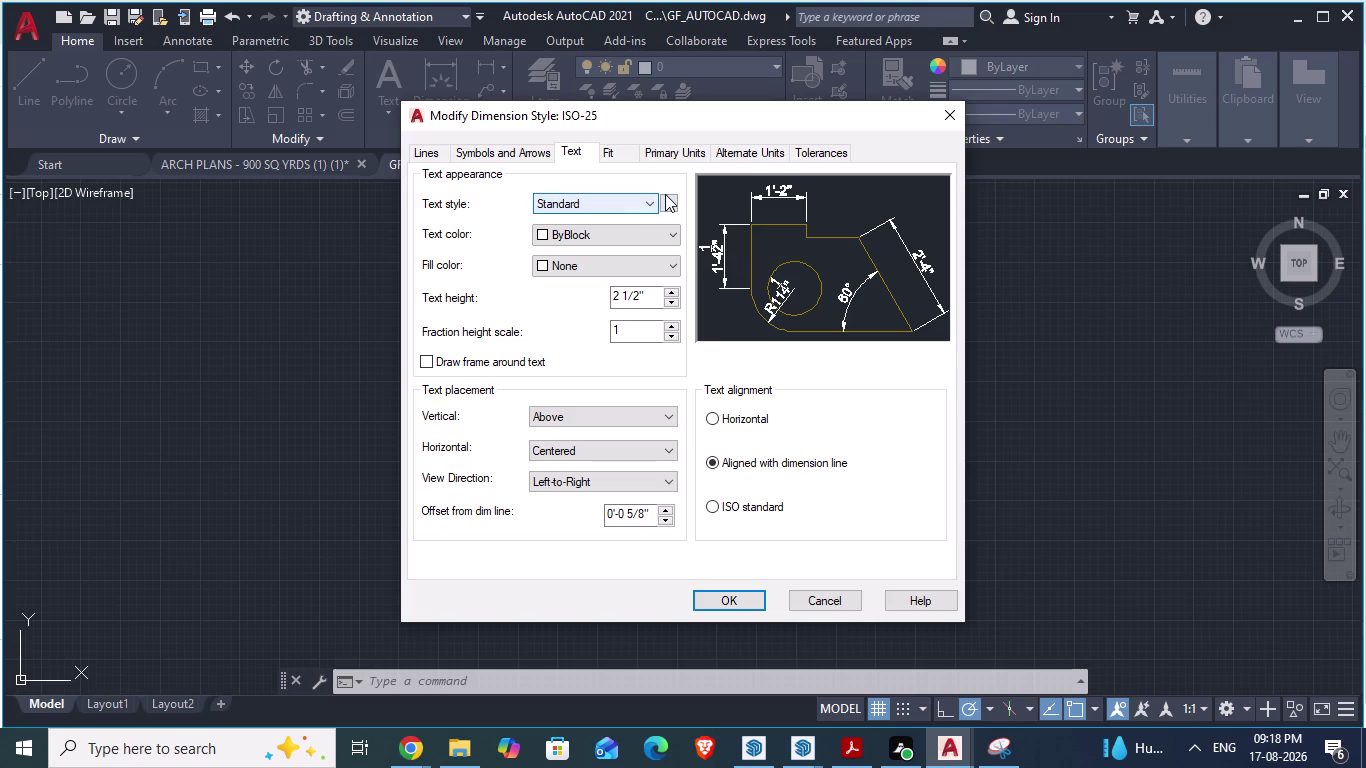
click(650, 232)
click(649, 233)
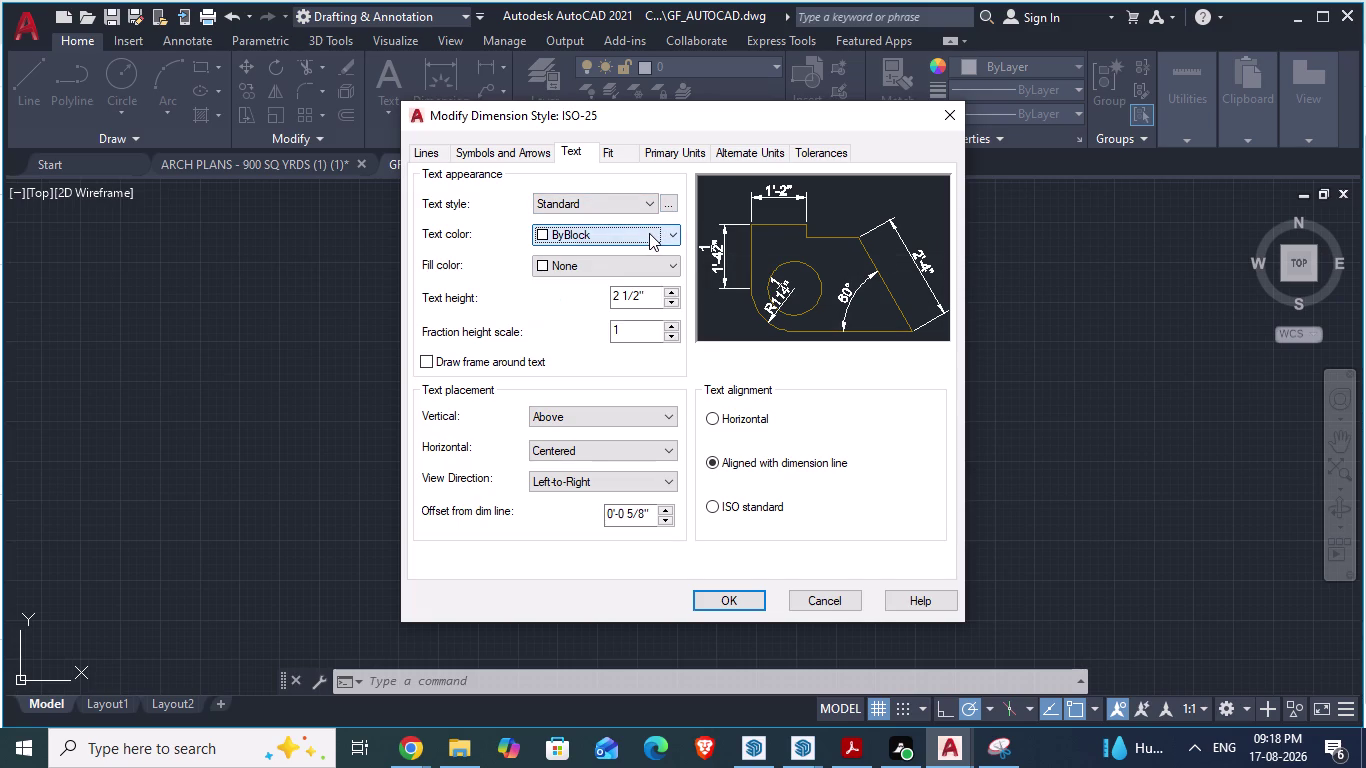
click(675, 294)
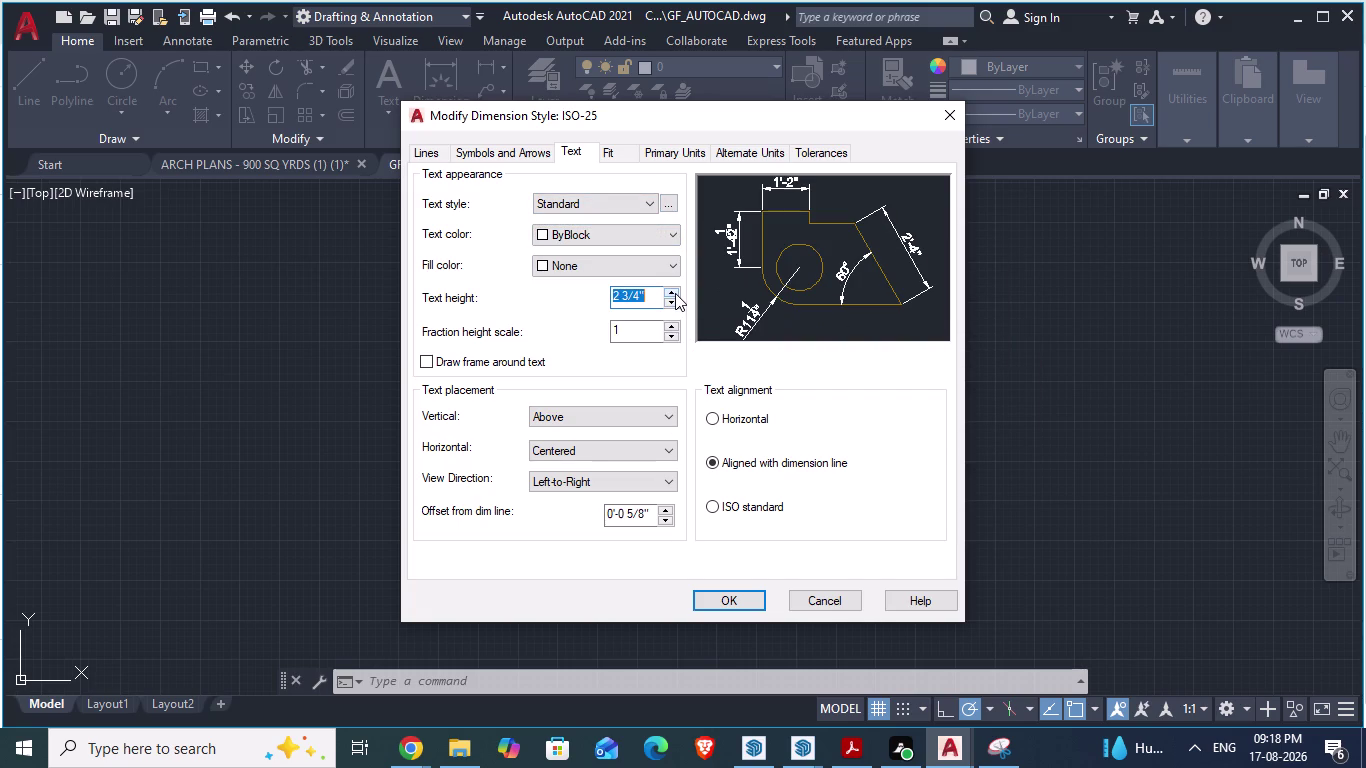
triple_click(675, 292)
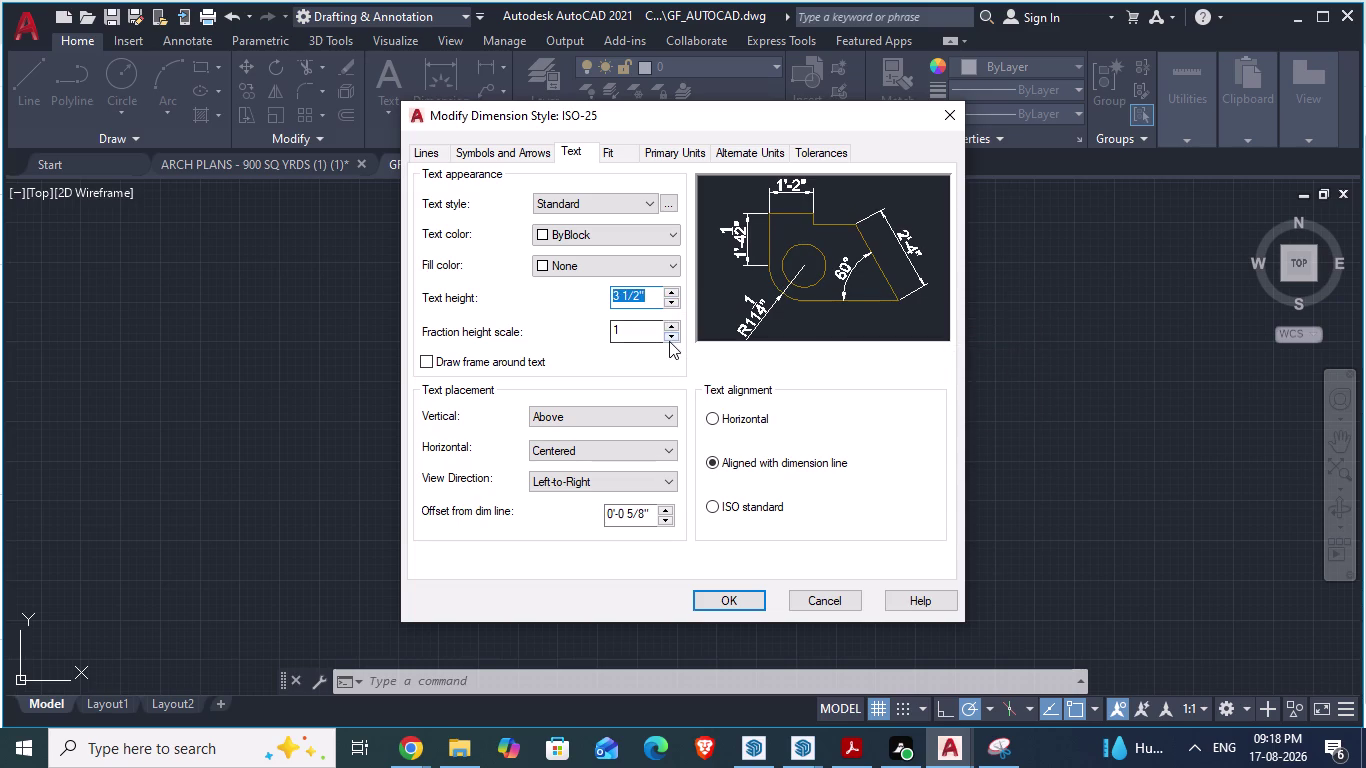
Lower the ISO-25 fraction height scale to 0.05.
click(675, 340)
triple_click(675, 337)
triple_click(675, 337)
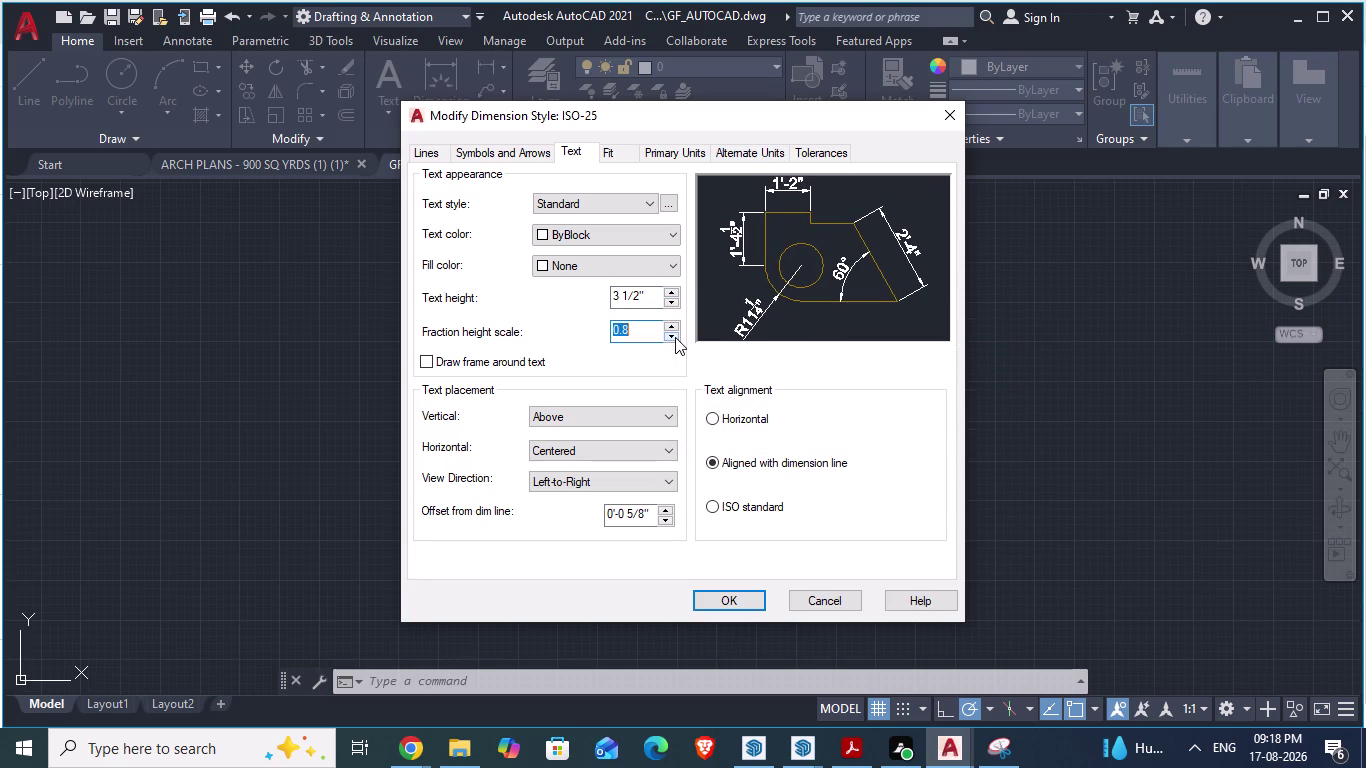
triple_click(675, 337)
triple_click(675, 337)
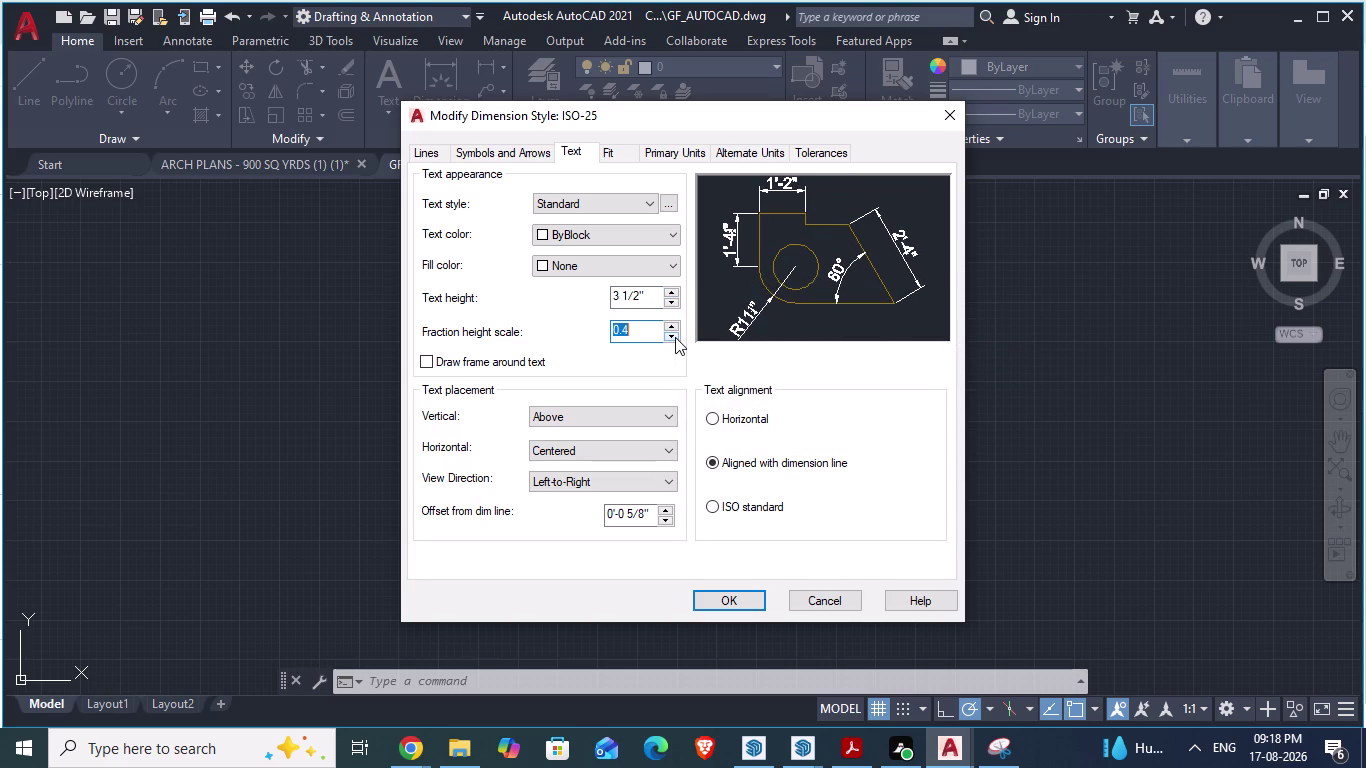
triple_click(675, 337)
triple_click(675, 336)
click(675, 336)
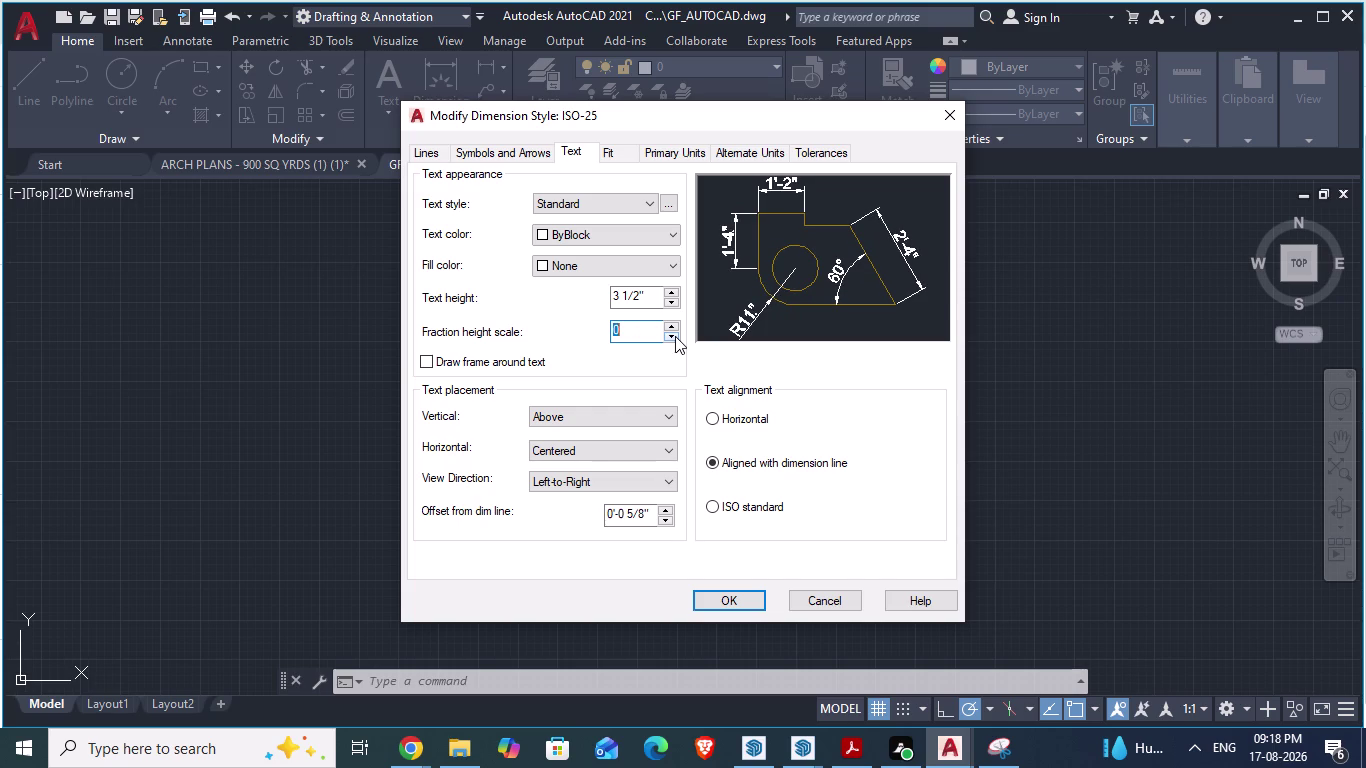
click(671, 325)
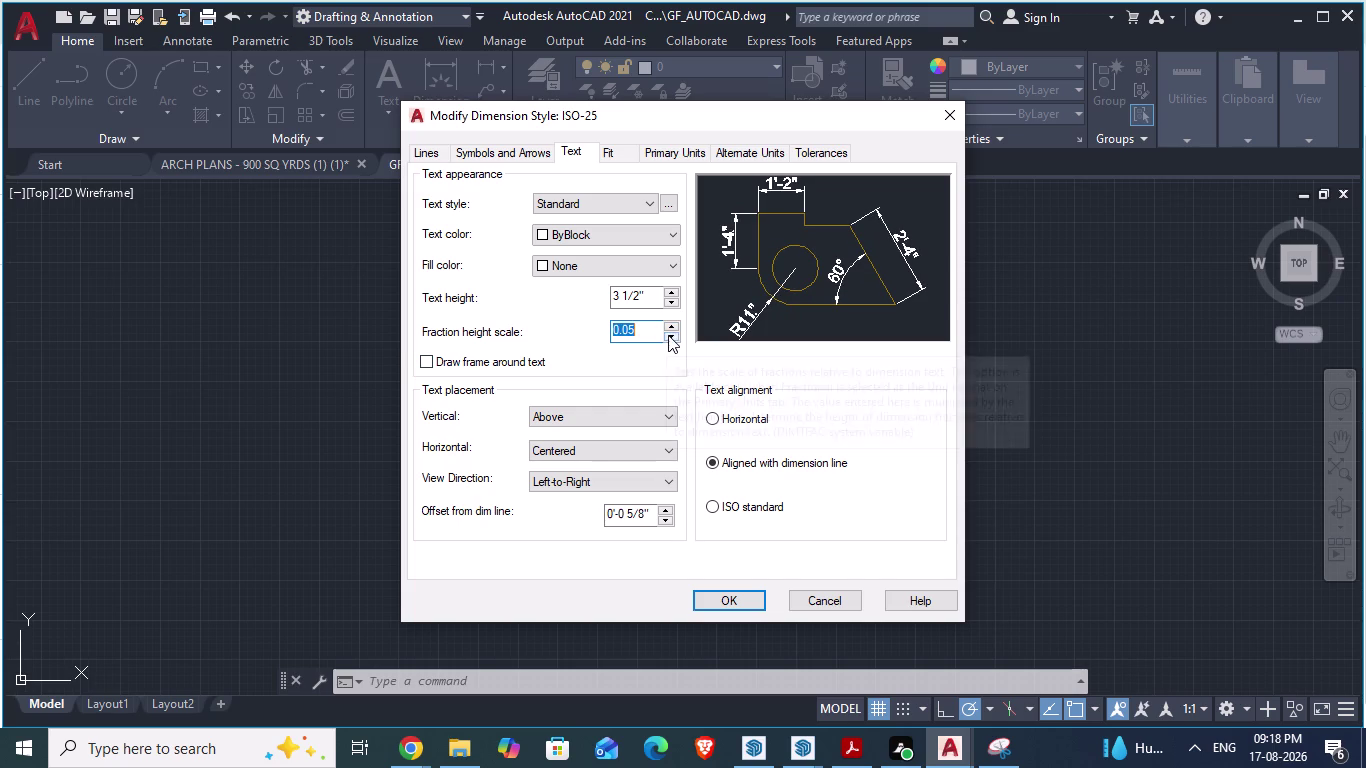
double_click(668, 335)
click(640, 359)
Accept the ISO-25 changes and close the dimension style dialogs.
click(817, 598)
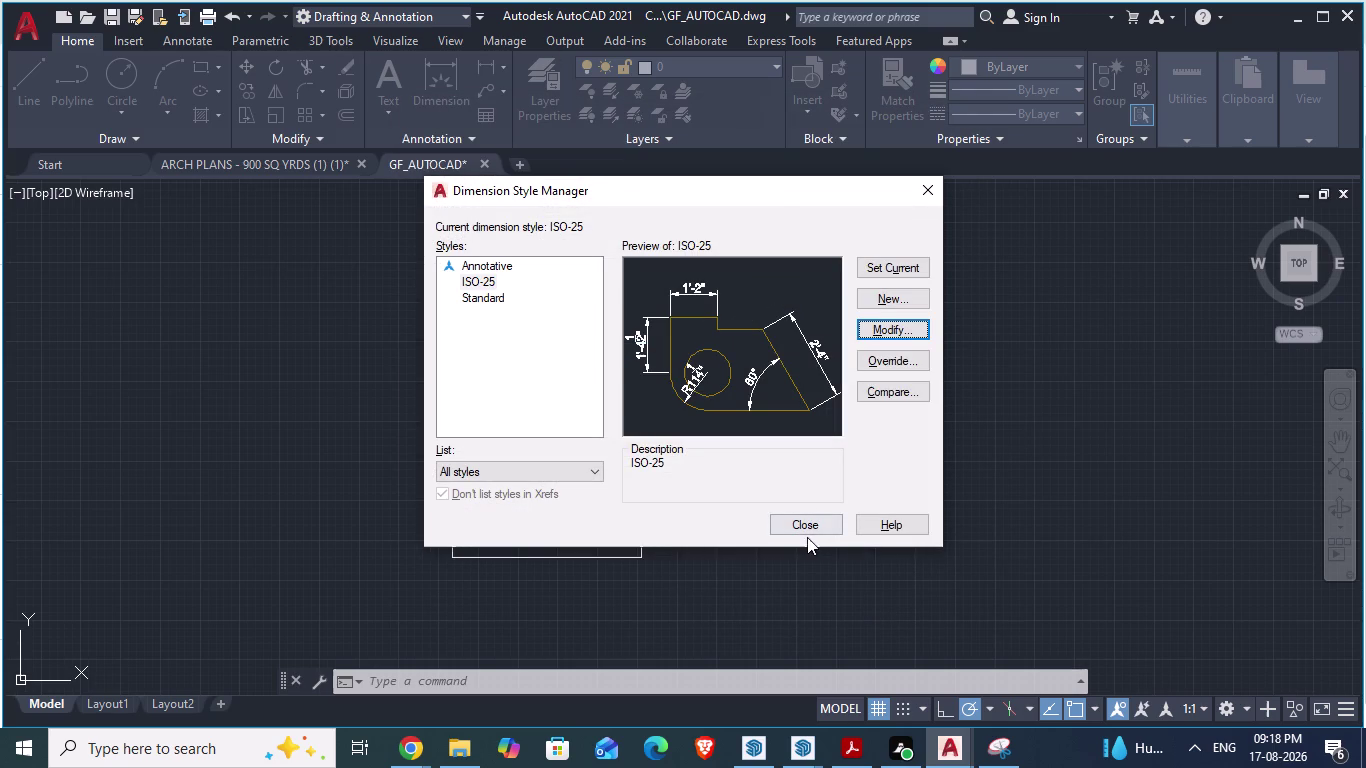
click(807, 537)
click(815, 519)
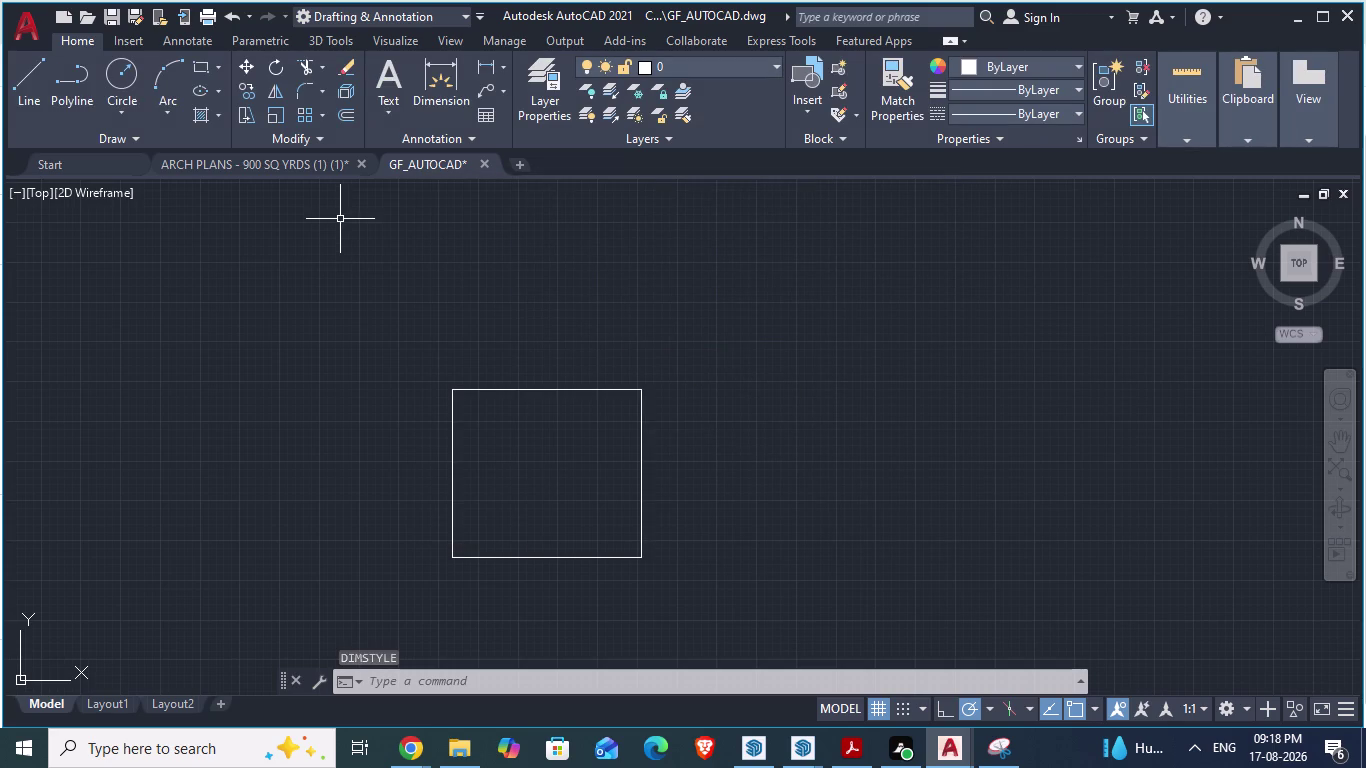
click(253, 152)
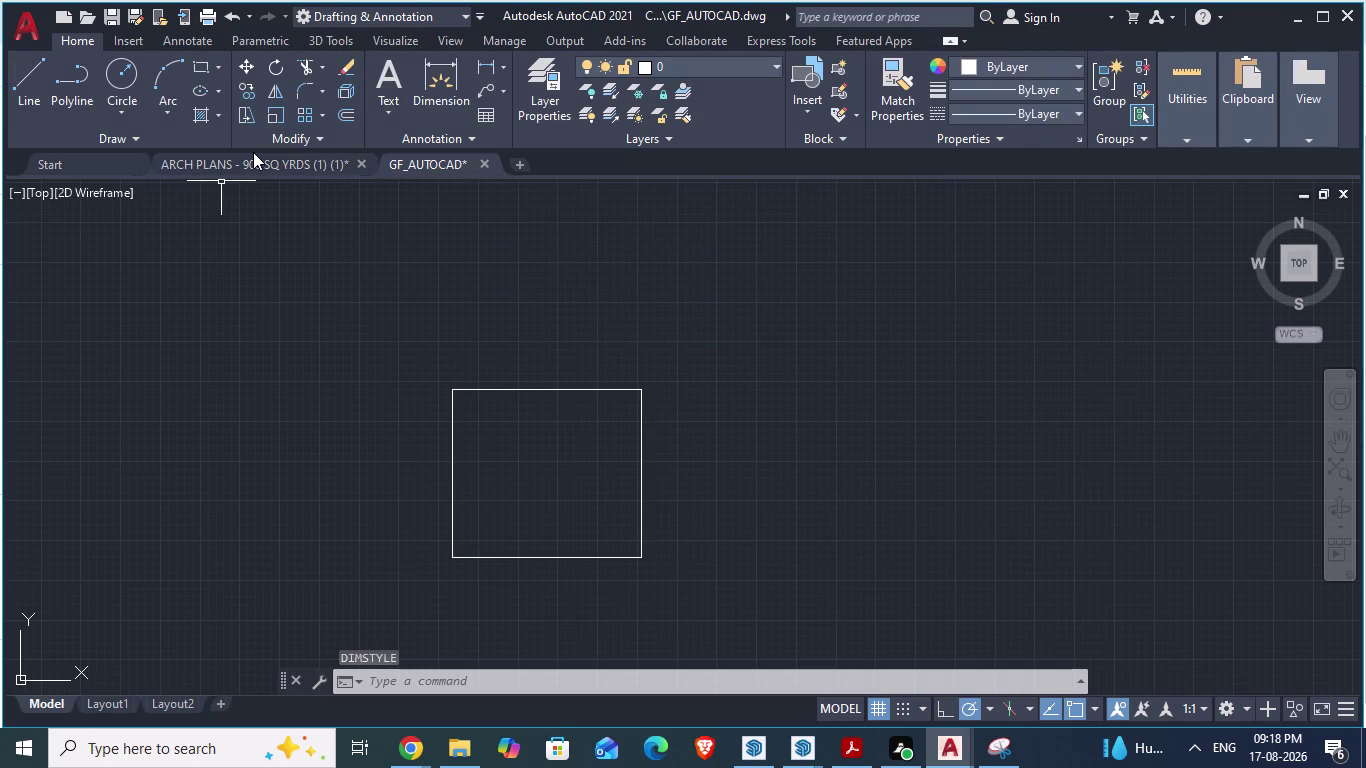
Switch to ARCH PLANS, review its units without changes, and open the Dimension Style Manager.
click(256, 156)
scroll(down, 3)
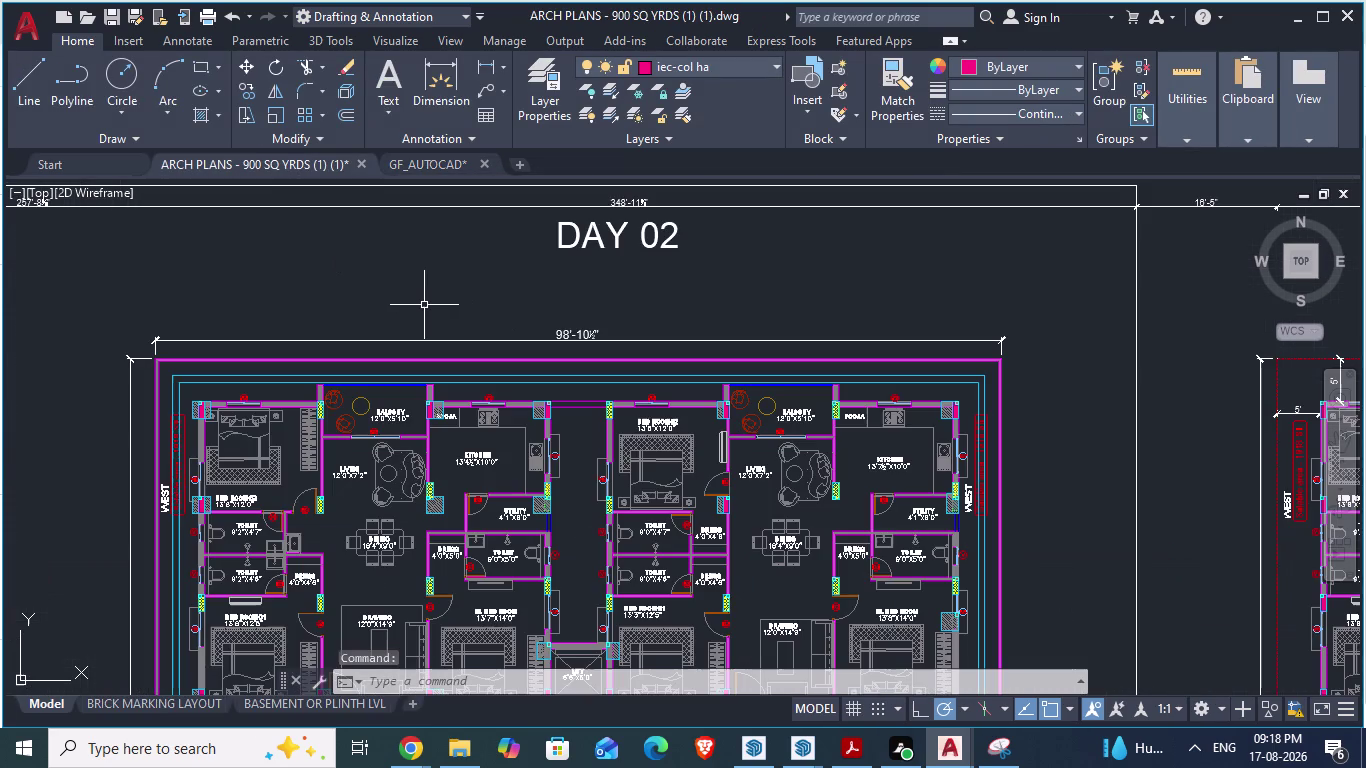
text(um)
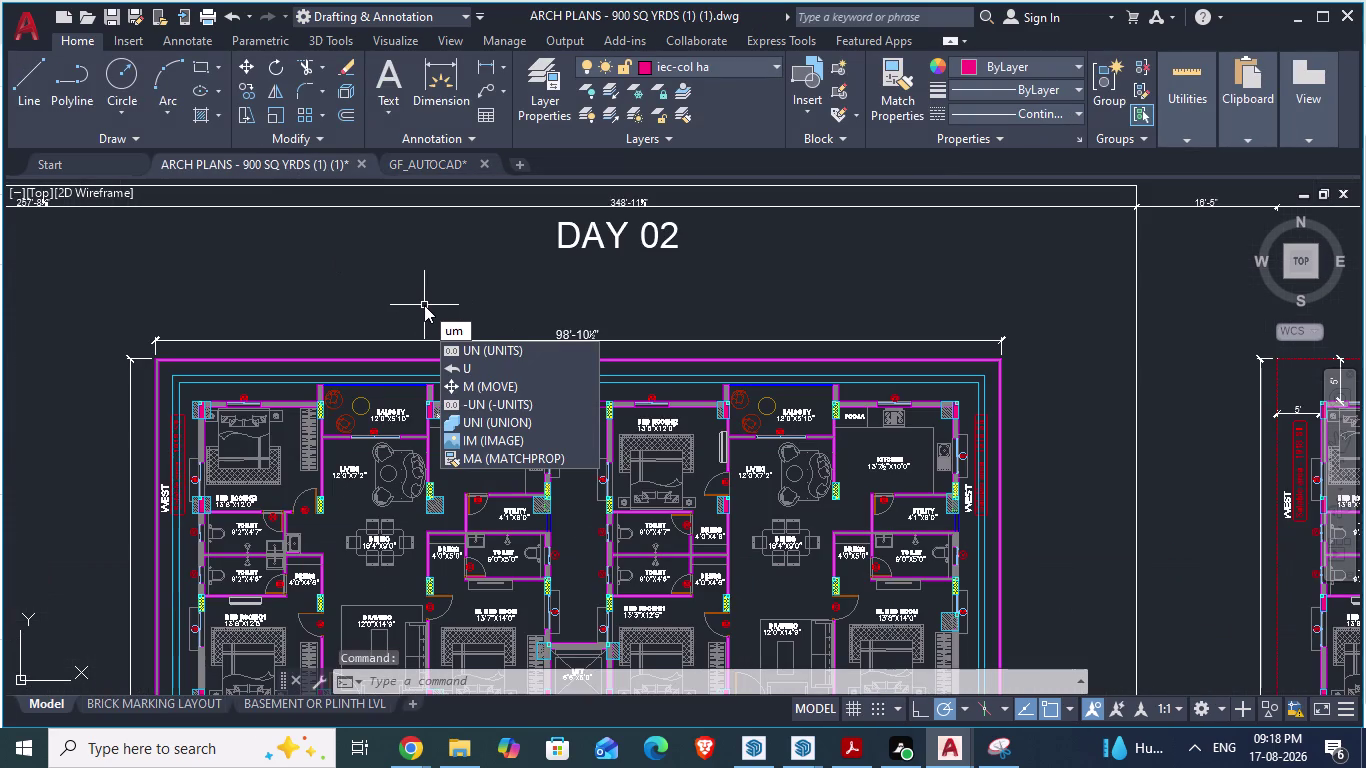
key(BackSpace)
text(ni)
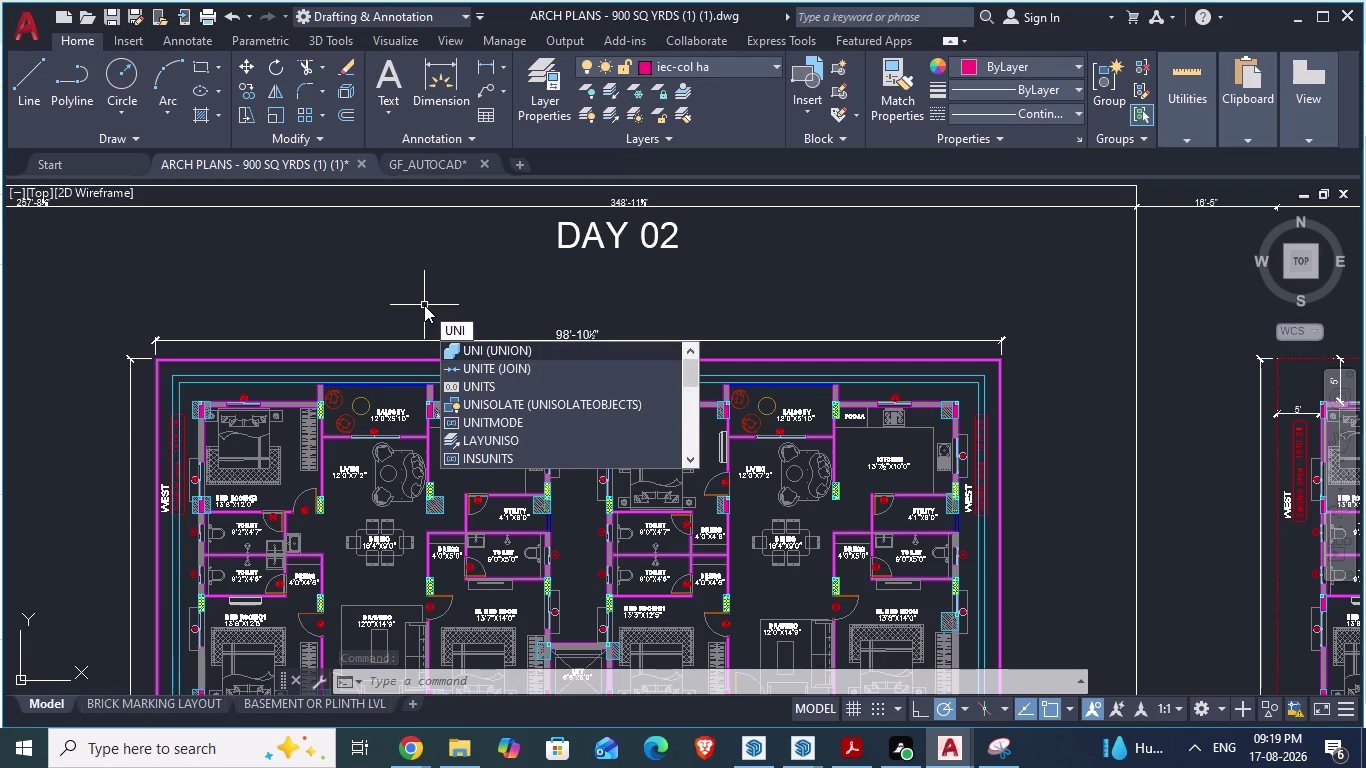
text(ts)
key(Return)
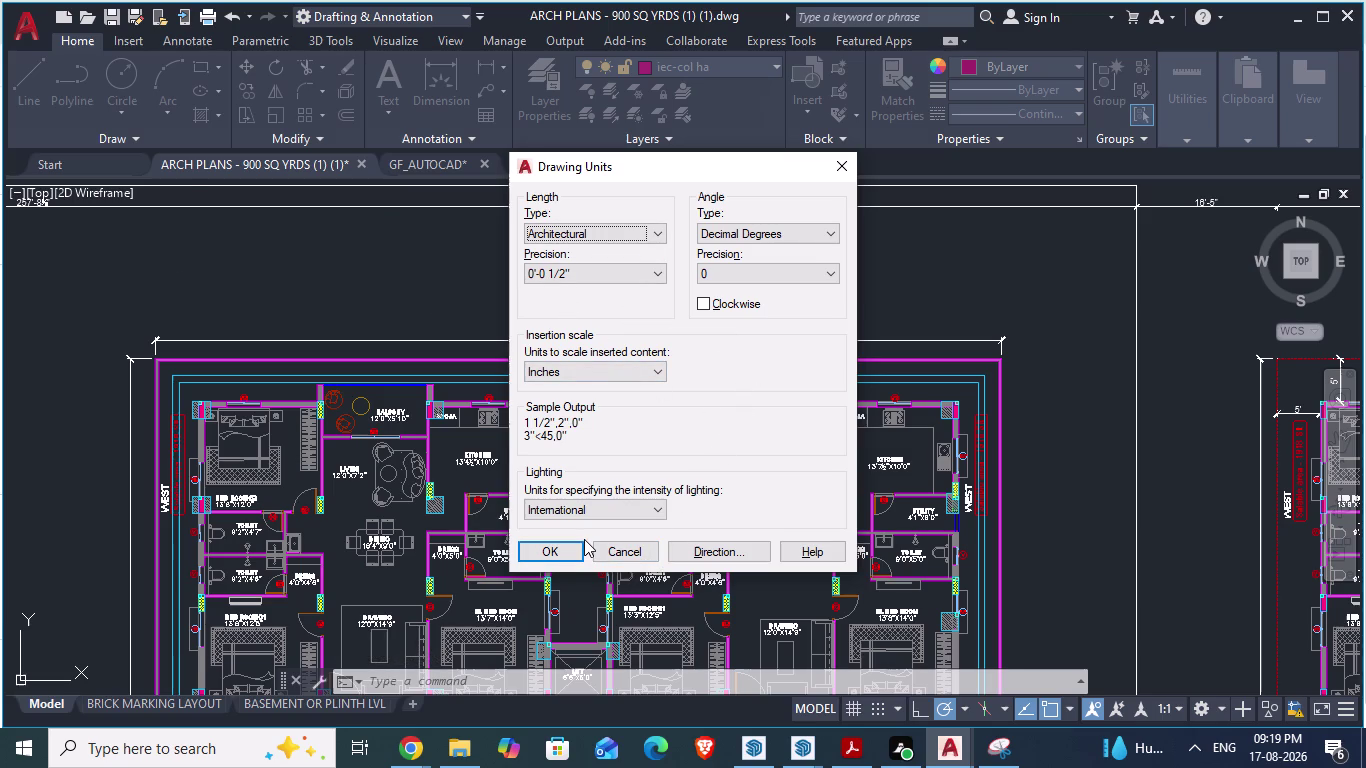
click(617, 546)
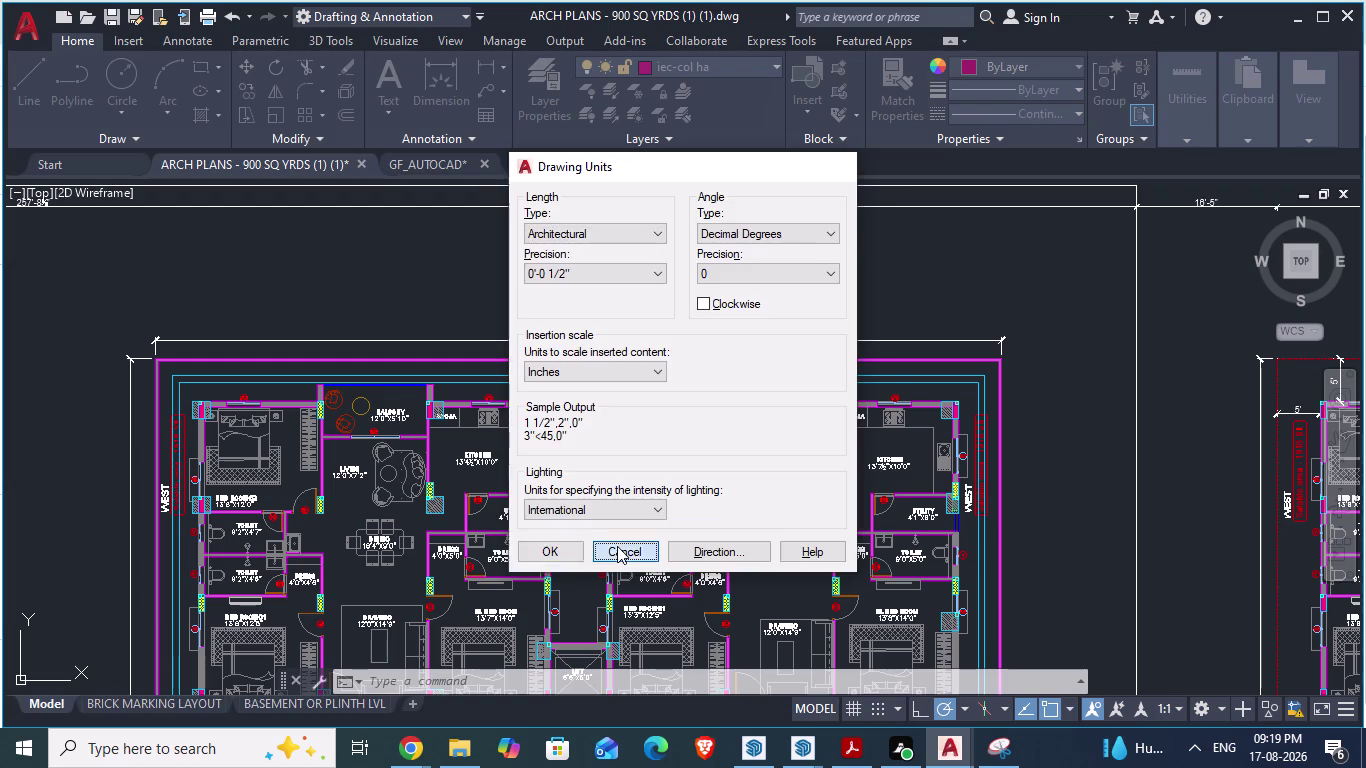
key(d)
key(Return)
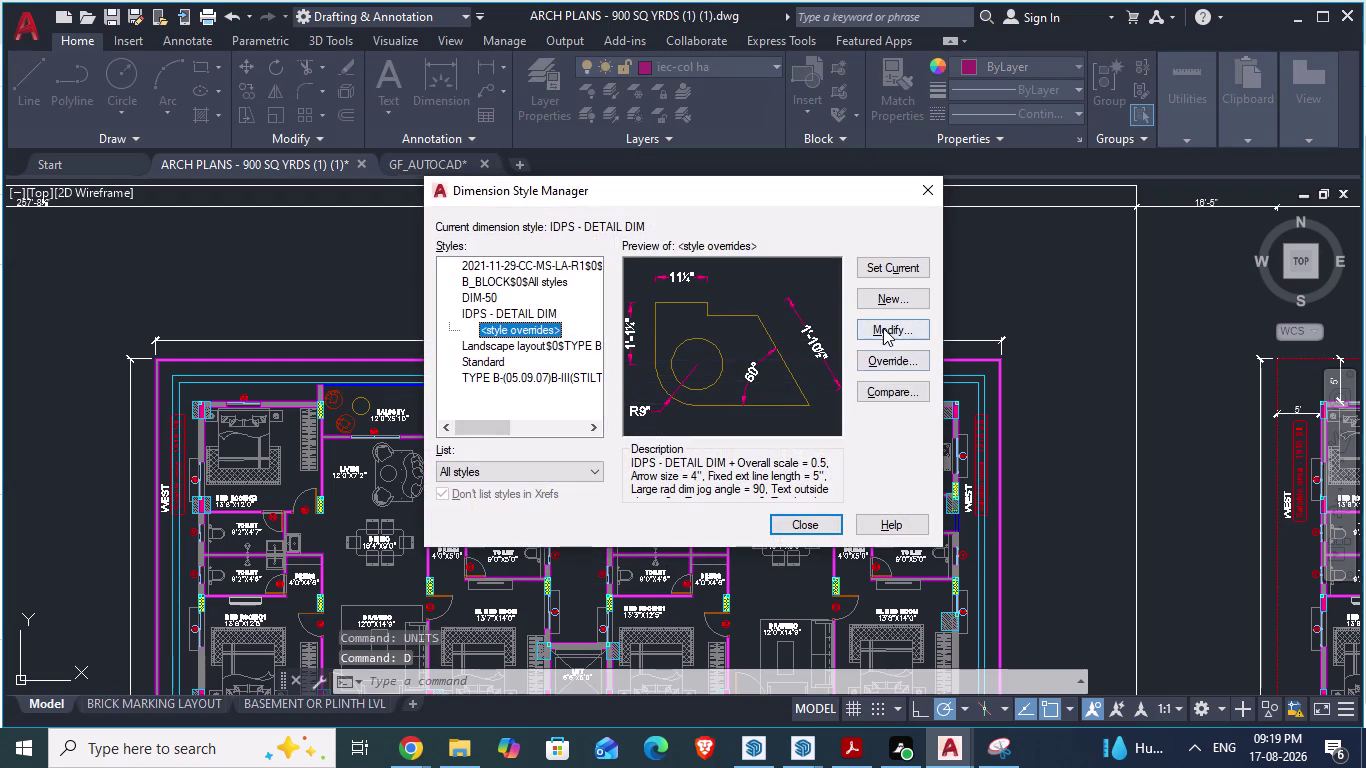
Review IDPS - DETAIL DIM overrides on Primary Units, Text and Lines, keeping Diagonal fractions.
click(883, 328)
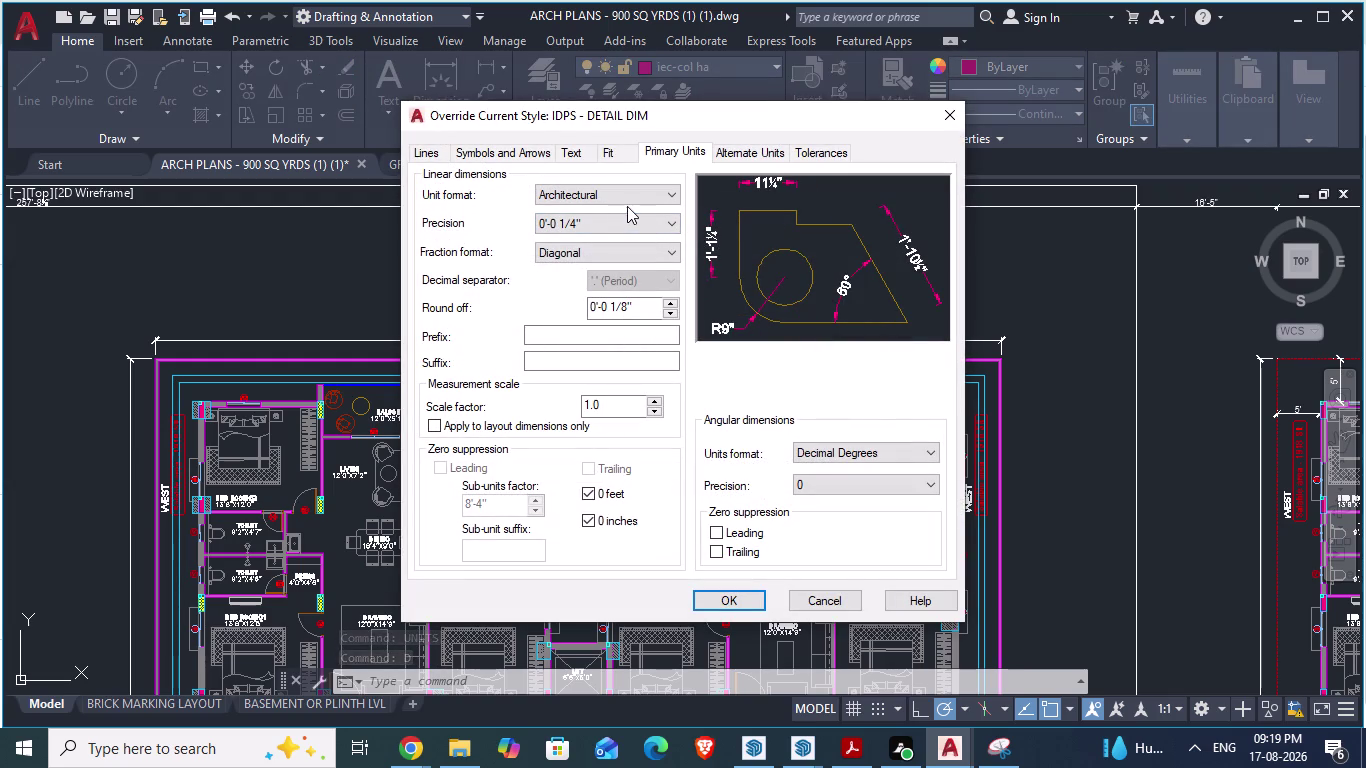
click(663, 258)
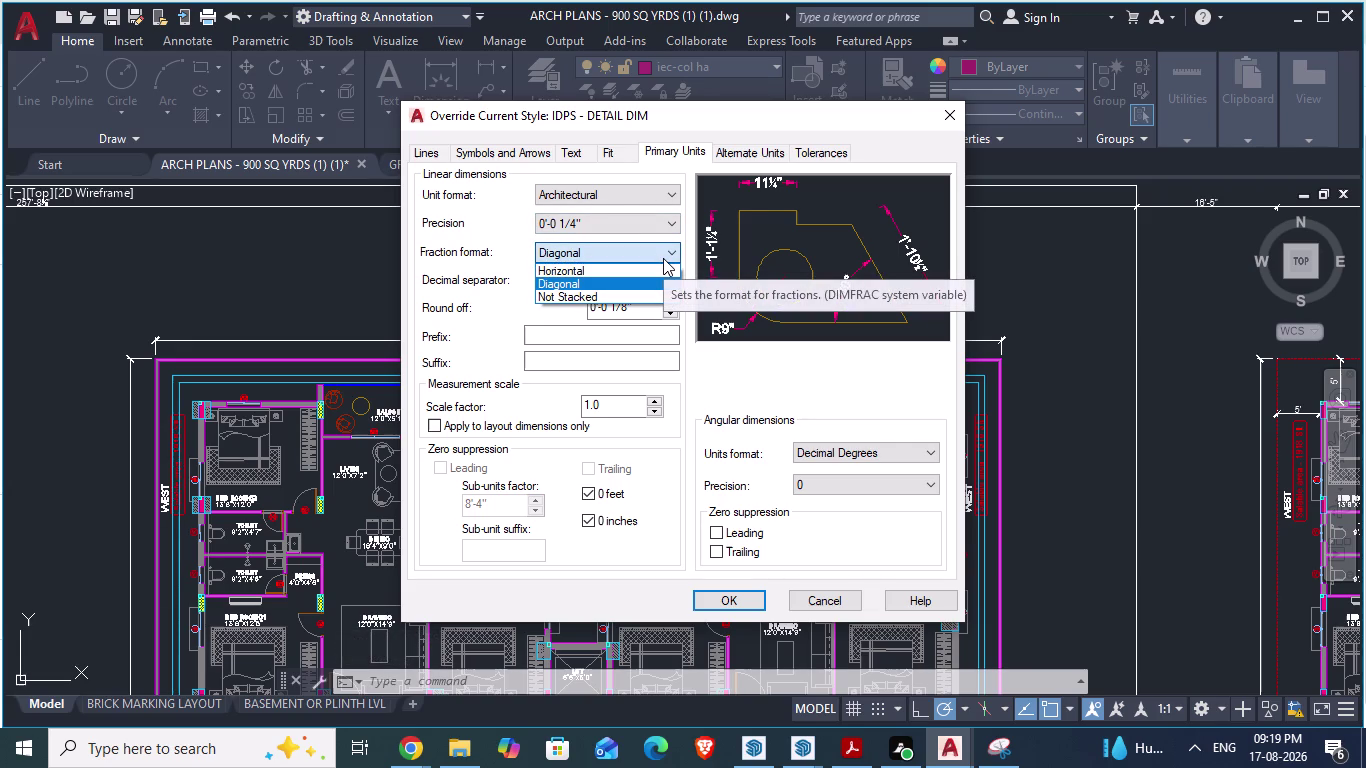
click(663, 258)
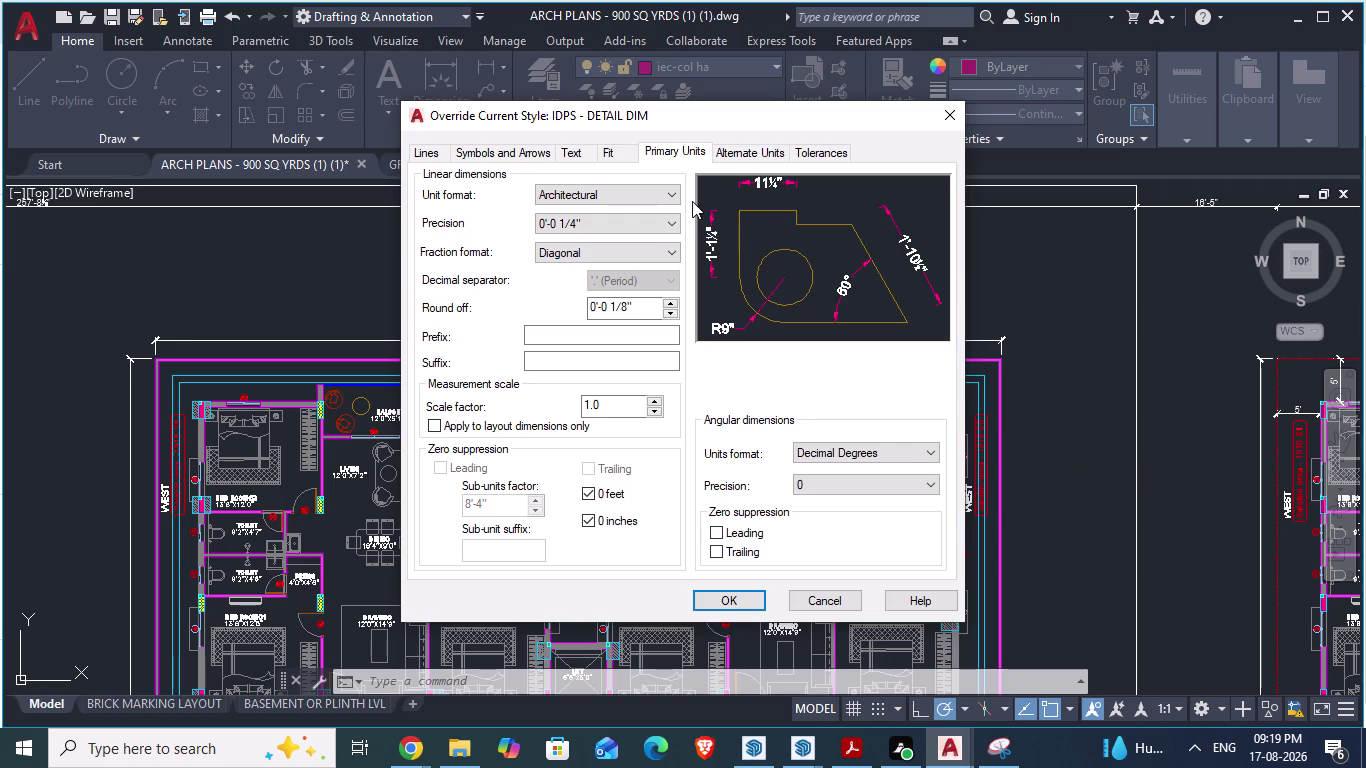
click(571, 157)
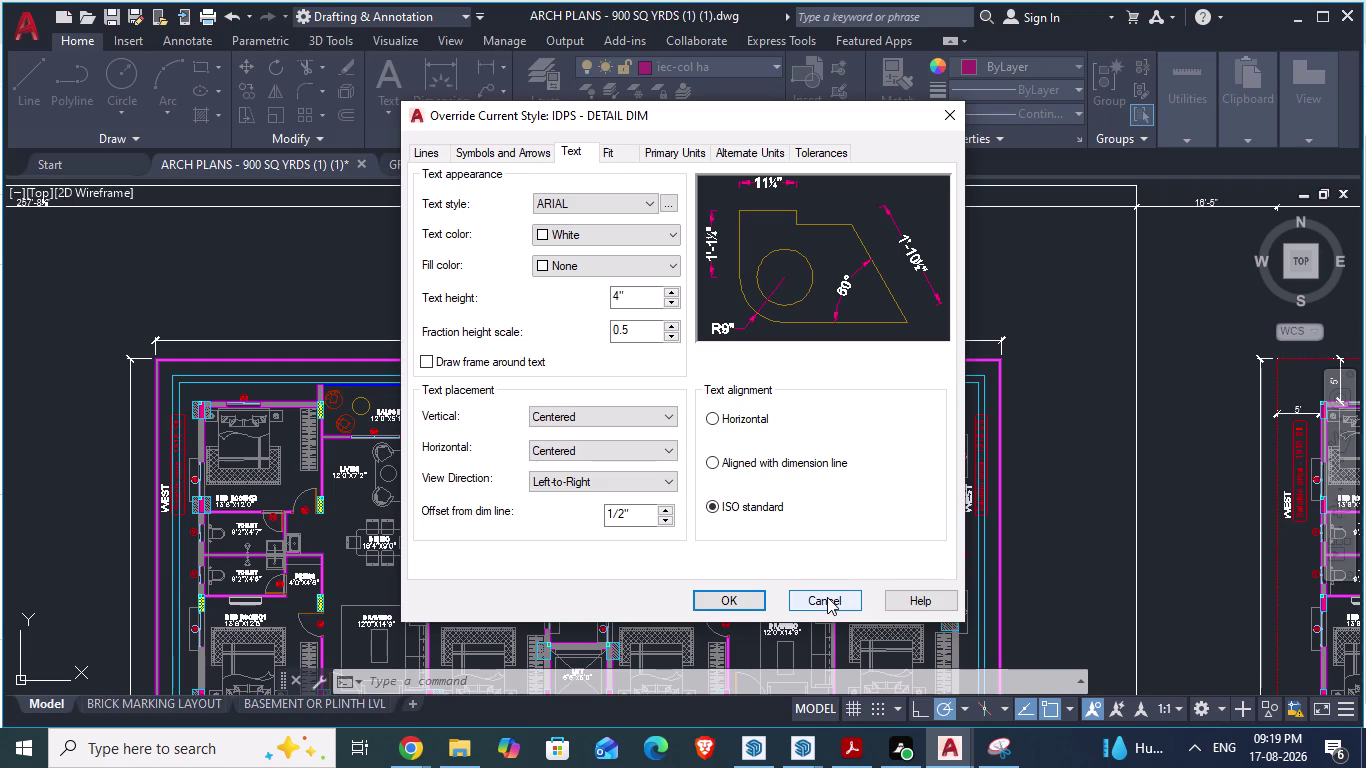
click(505, 153)
click(435, 154)
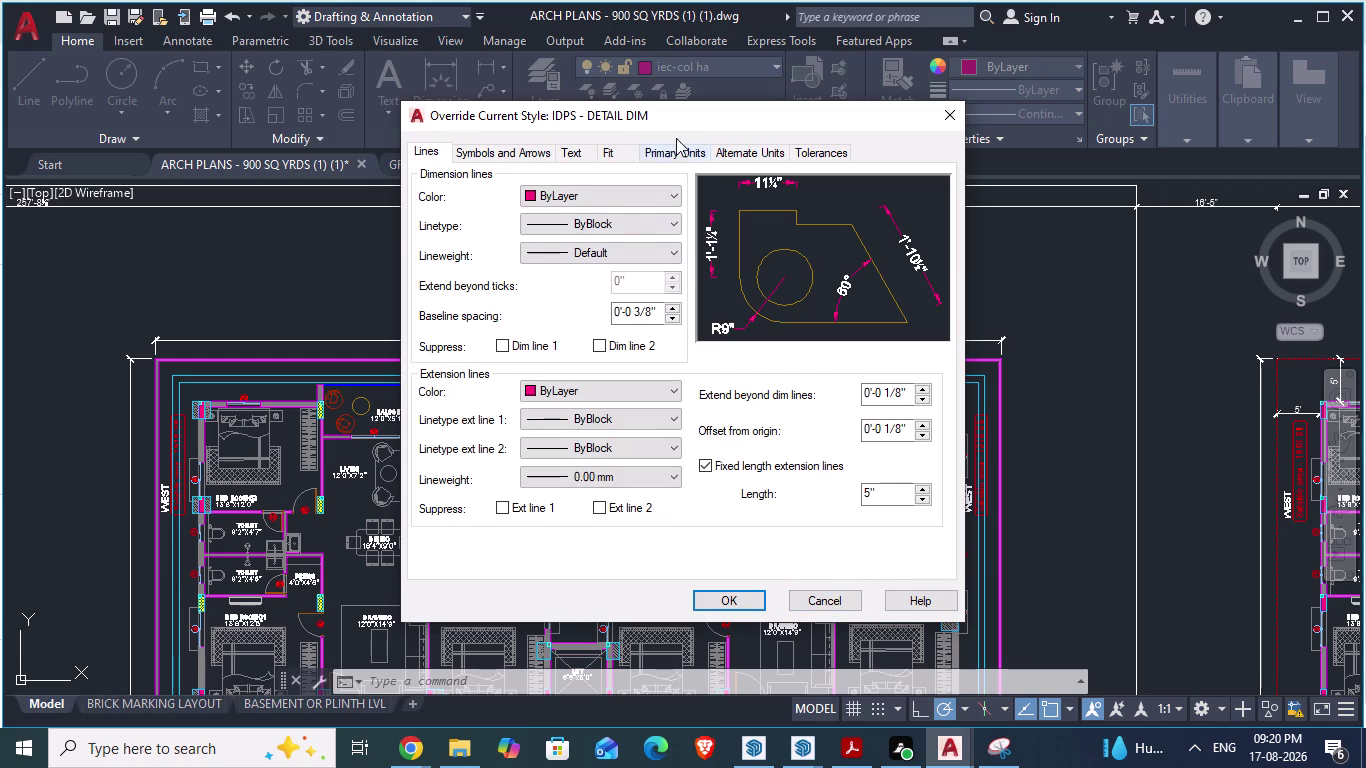
click(567, 153)
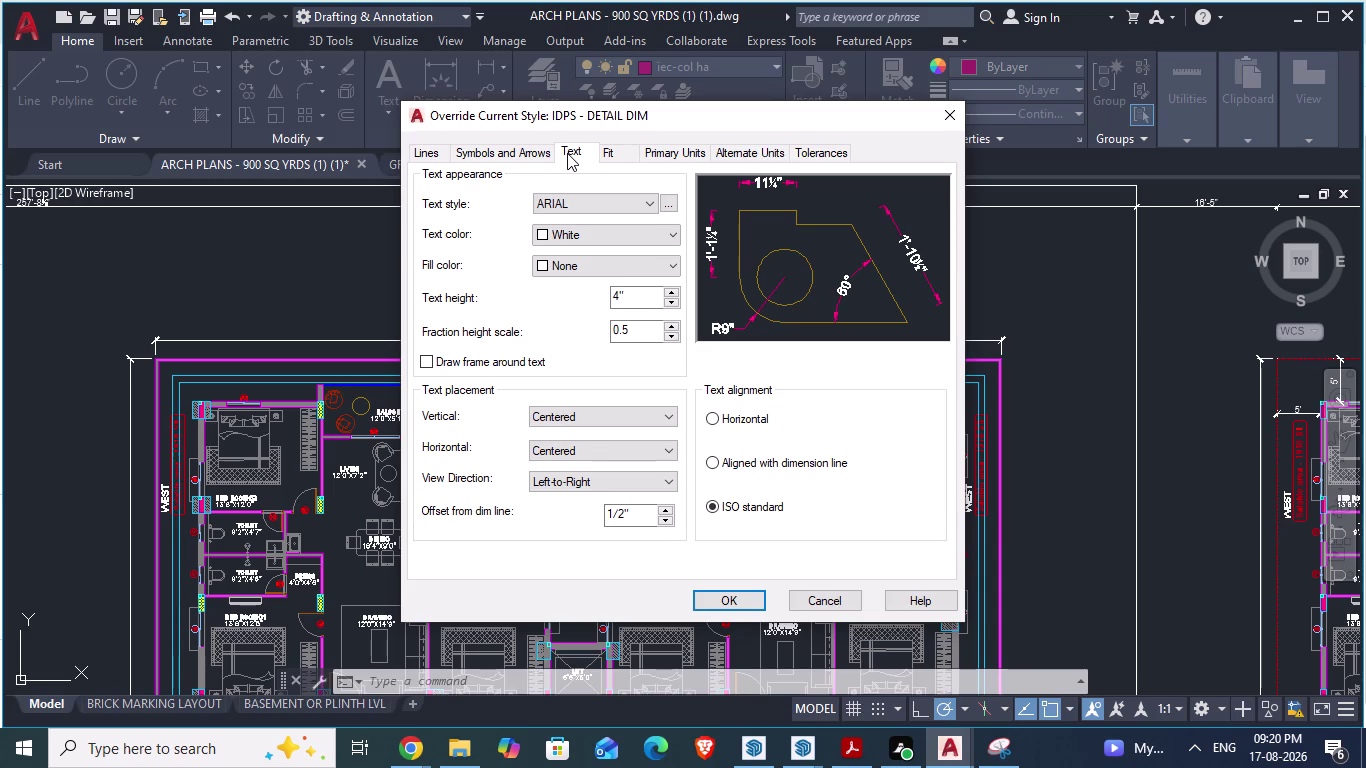
Discard the overrides, switch to GF_AUTOCAD, and modify its ISO-25 dimension style.
click(825, 601)
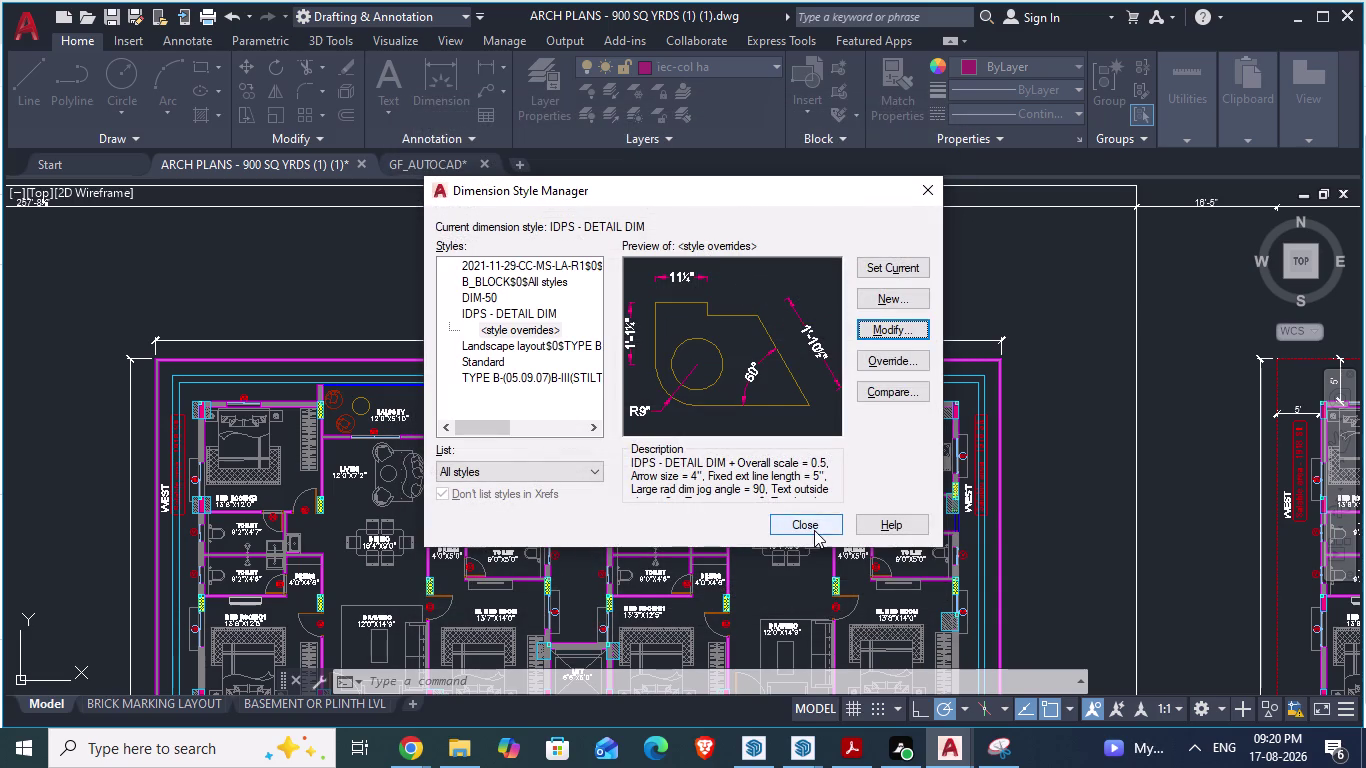
click(814, 530)
click(443, 156)
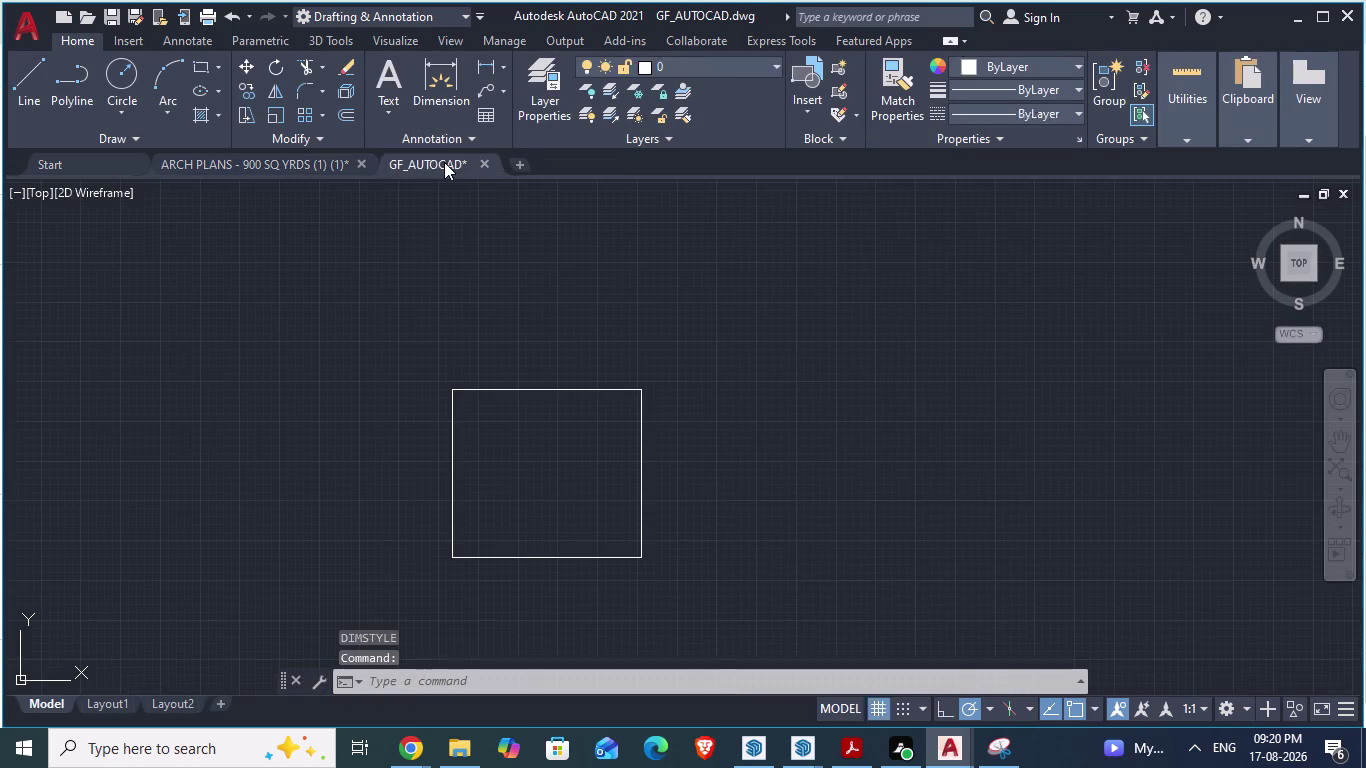
key(d)
key(Return)
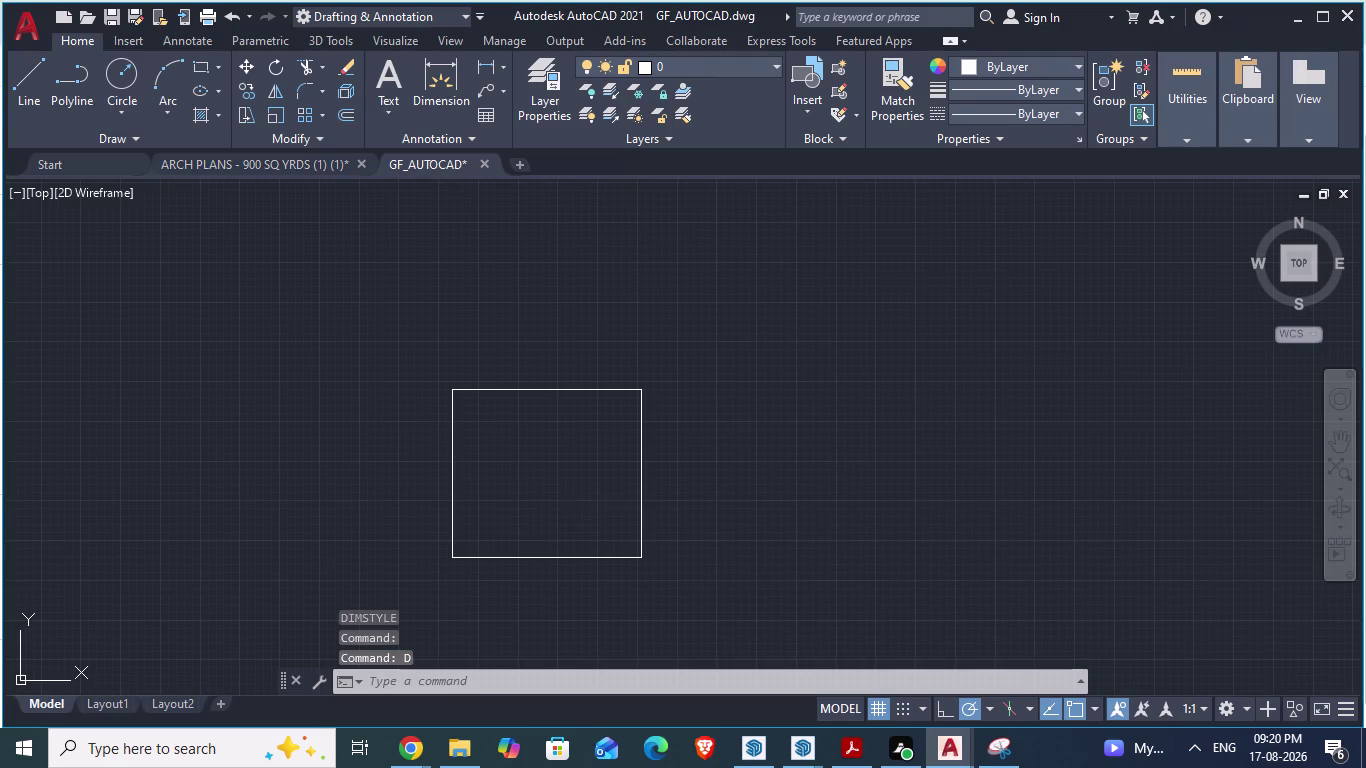
click(873, 334)
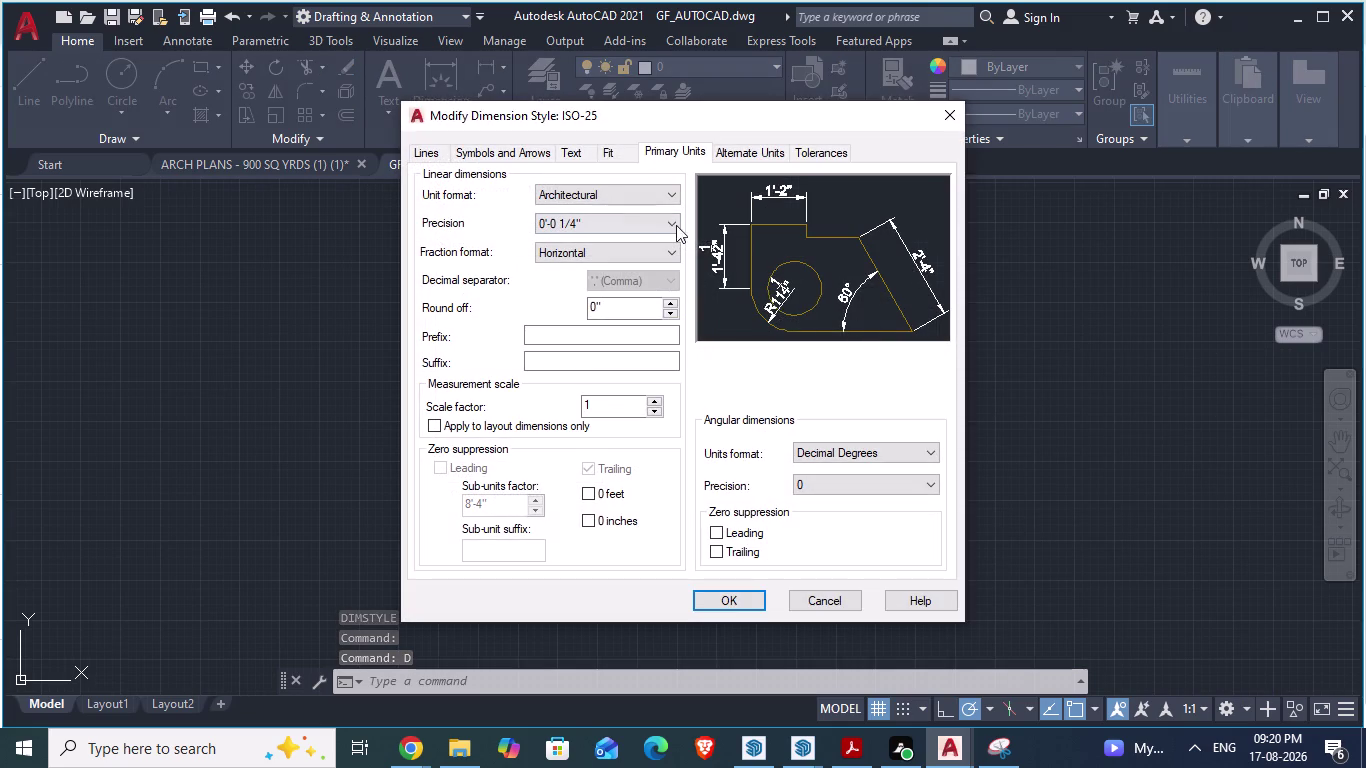
Set the ISO-25 text height to 4".
click(580, 152)
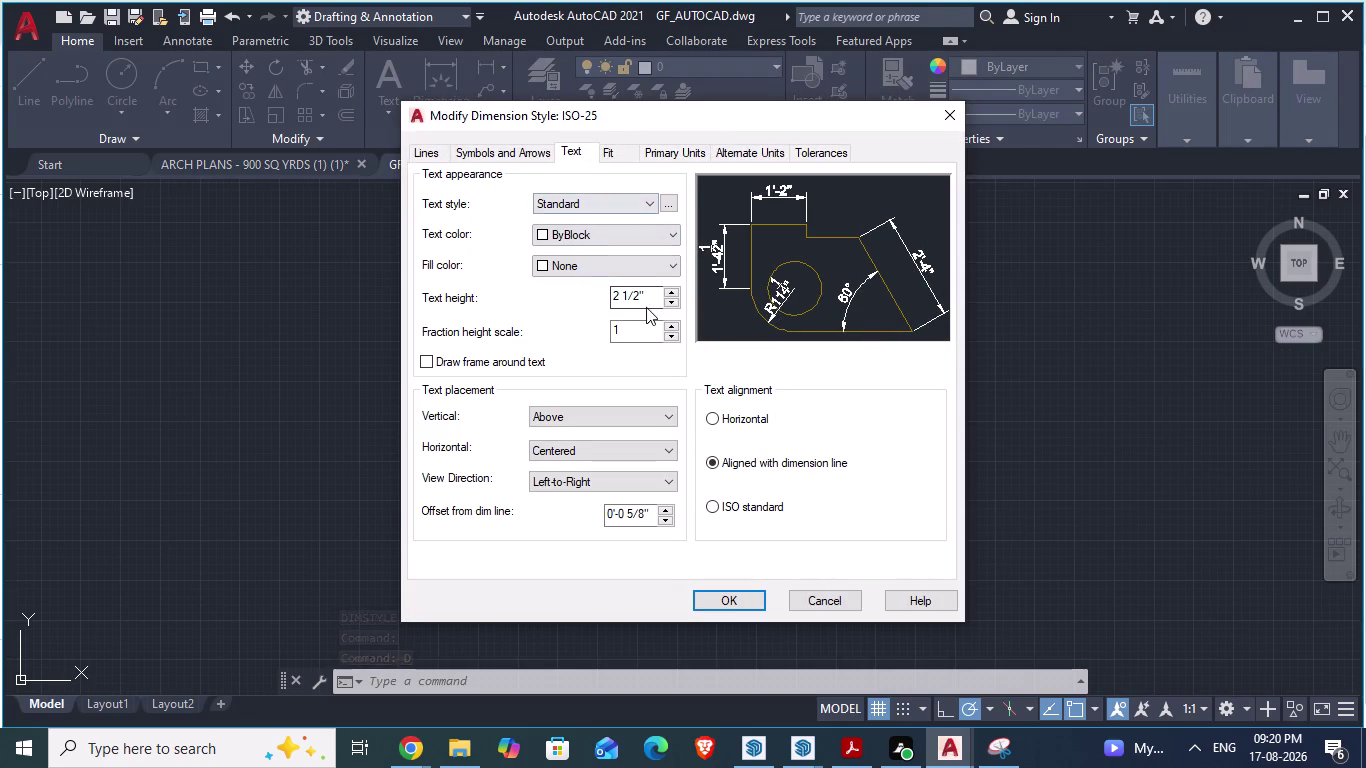
click(668, 302)
double_click(668, 302)
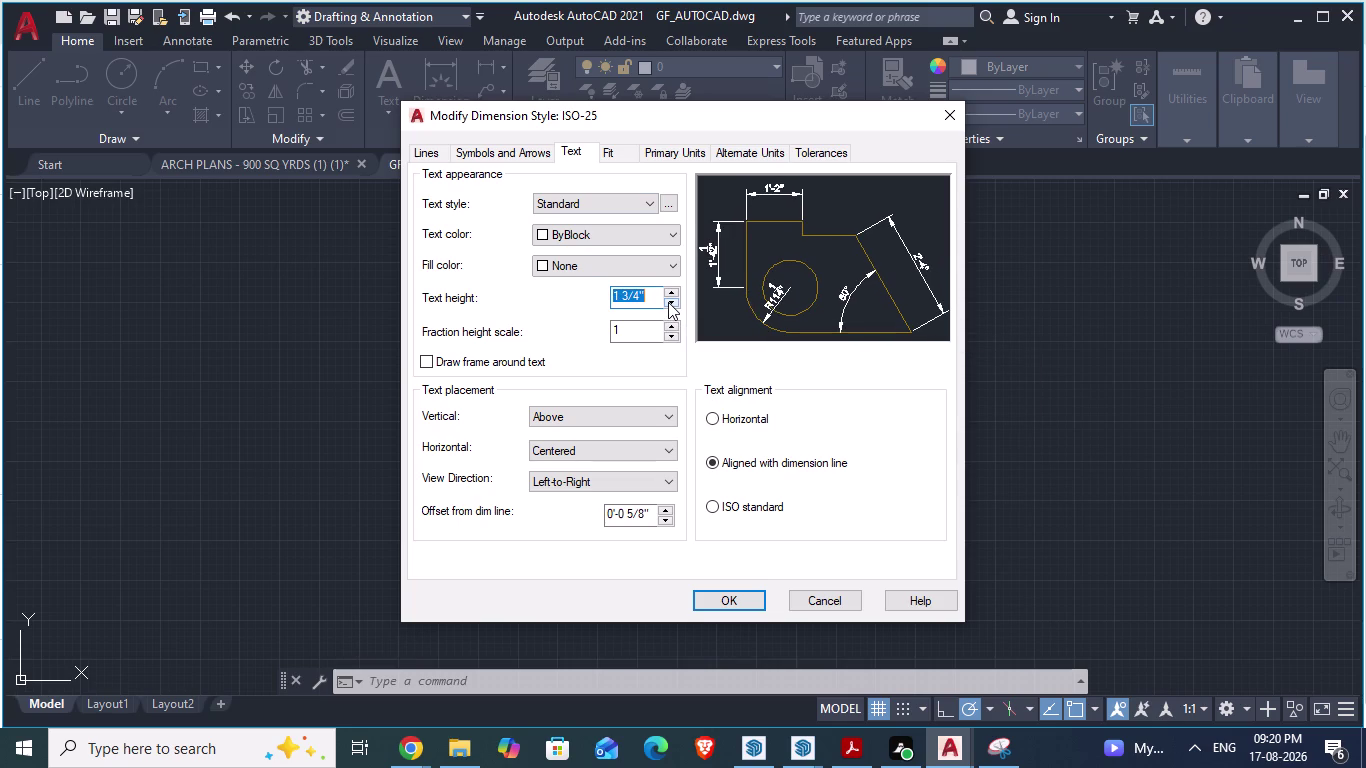
text(4)
text(")
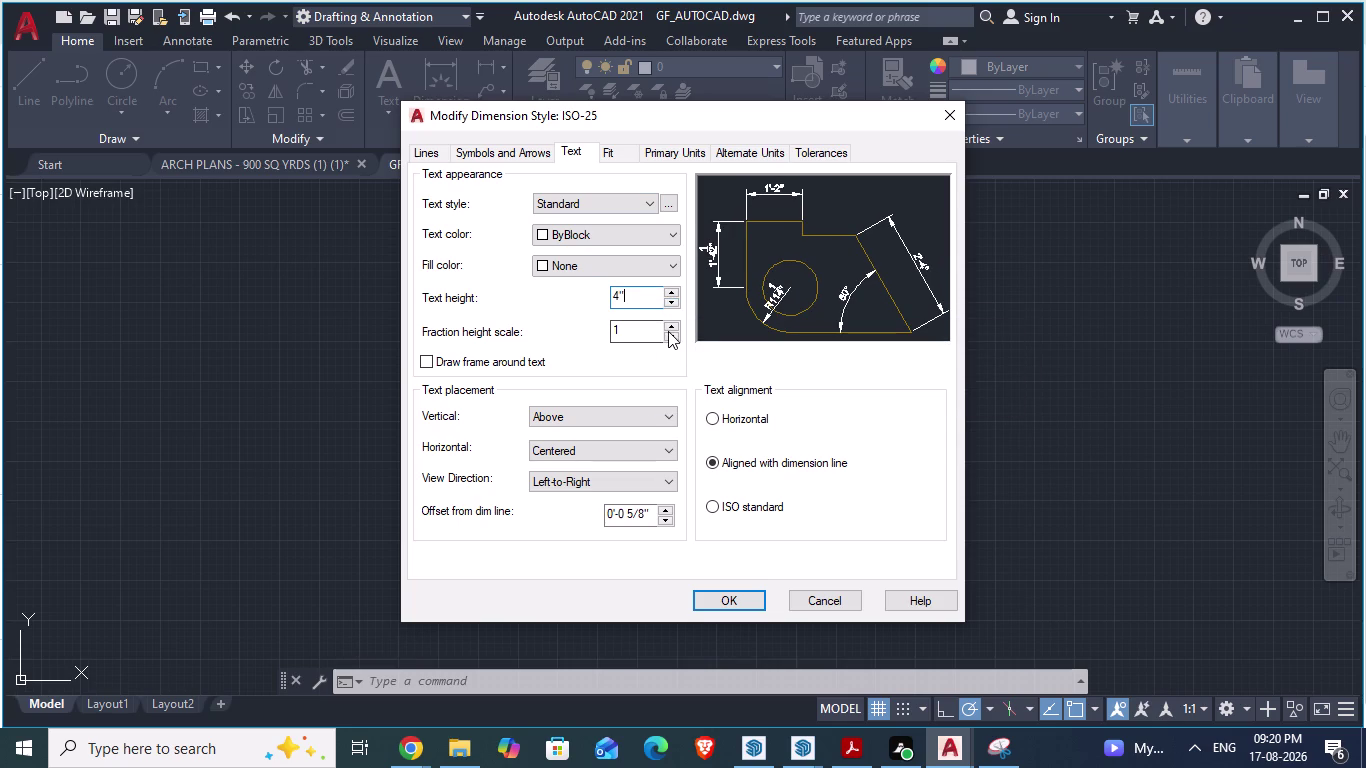
Set the fraction height scale to 0.5.
triple_click(669, 337)
click(669, 337)
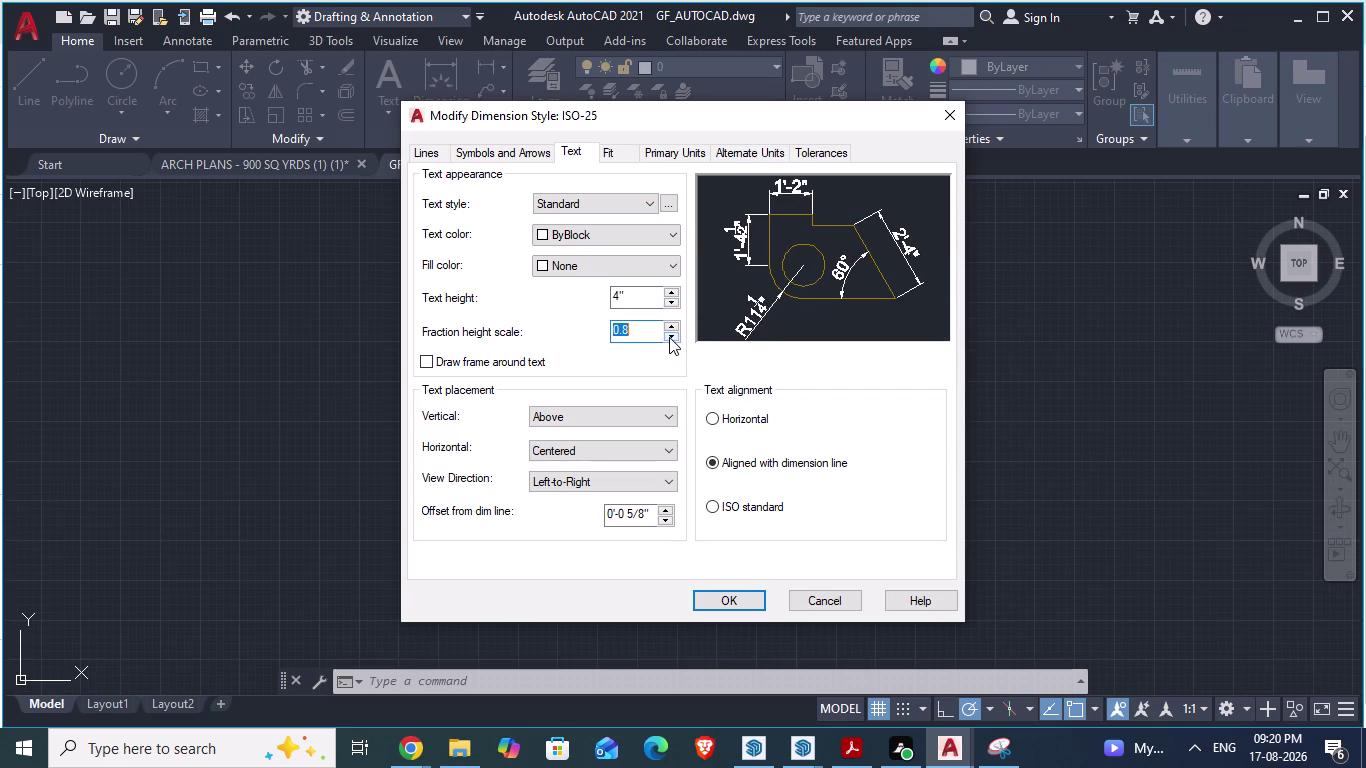
triple_click(669, 337)
text(0)
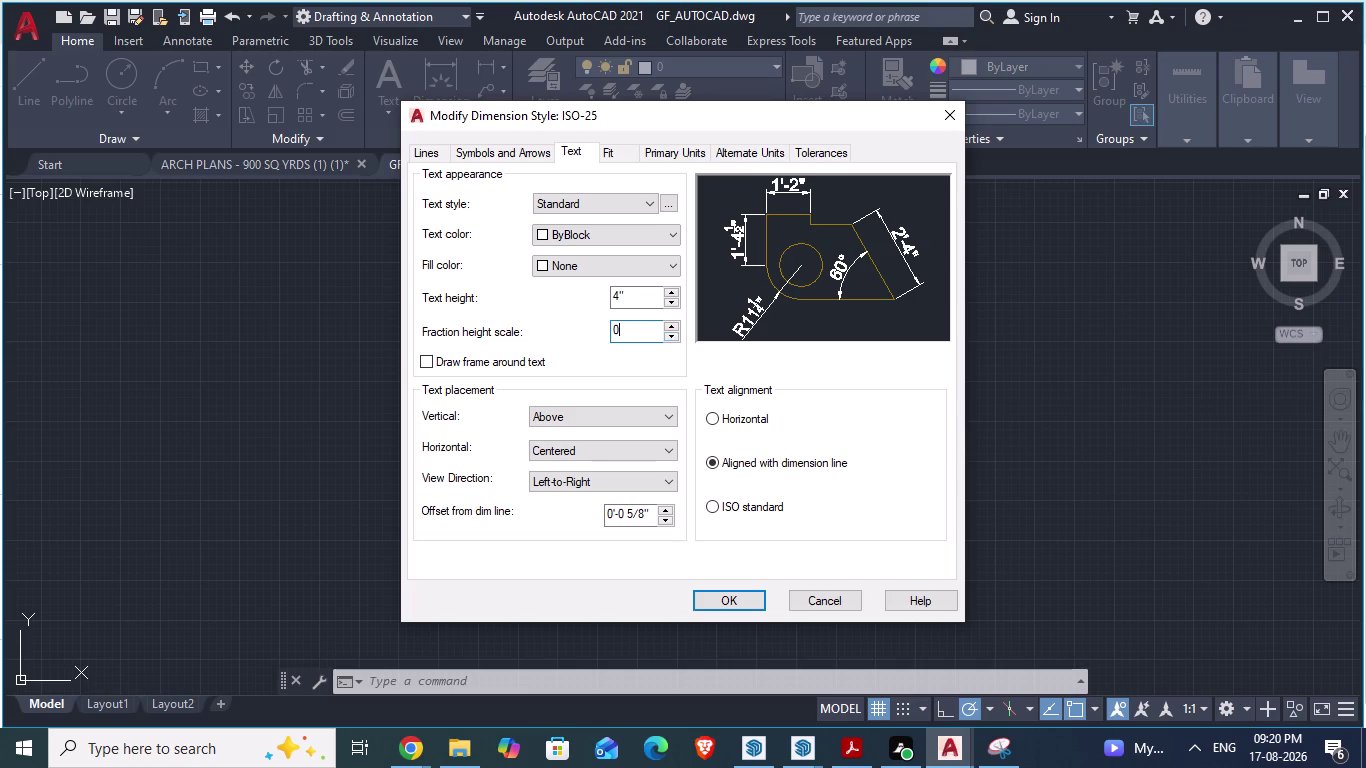
text(.5)
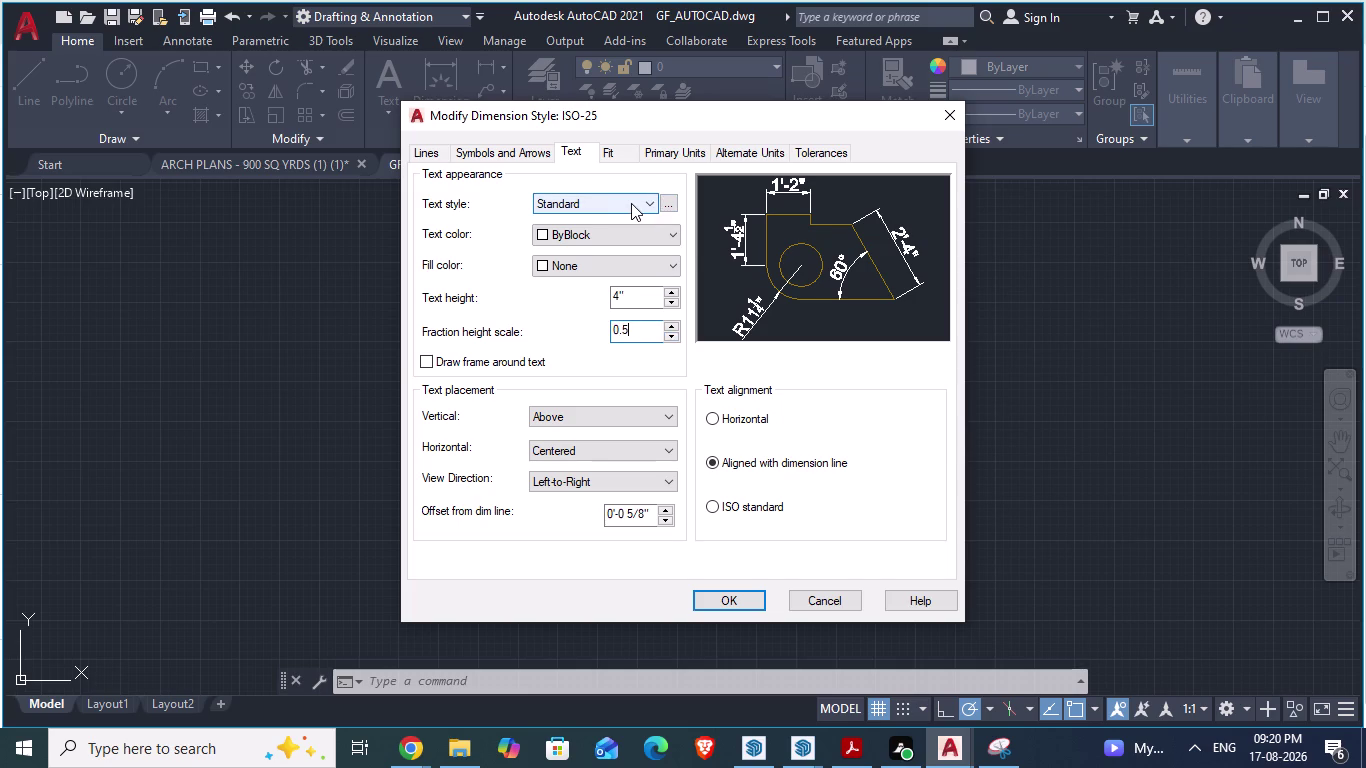
Keep the Standard text style and center the text vertically on the dimension line.
click(627, 203)
click(627, 203)
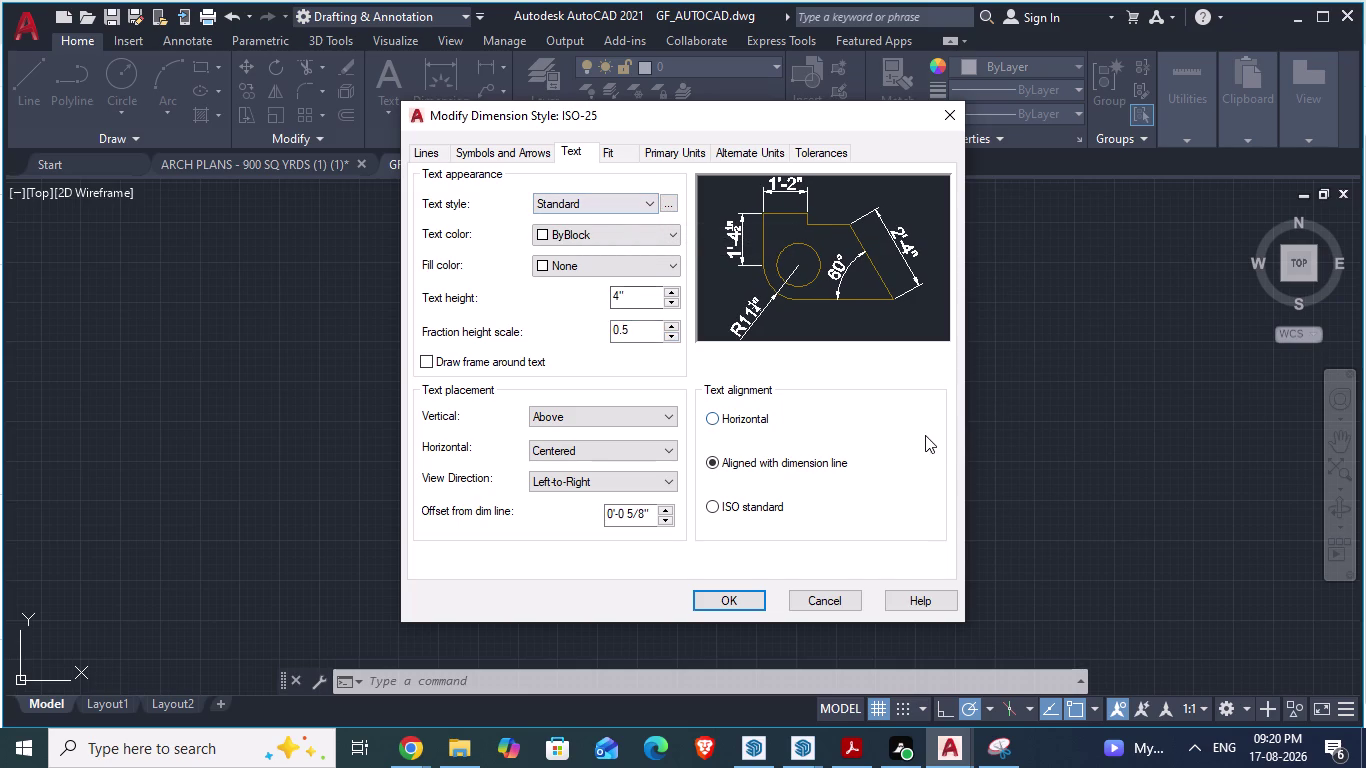
click(925, 435)
click(605, 422)
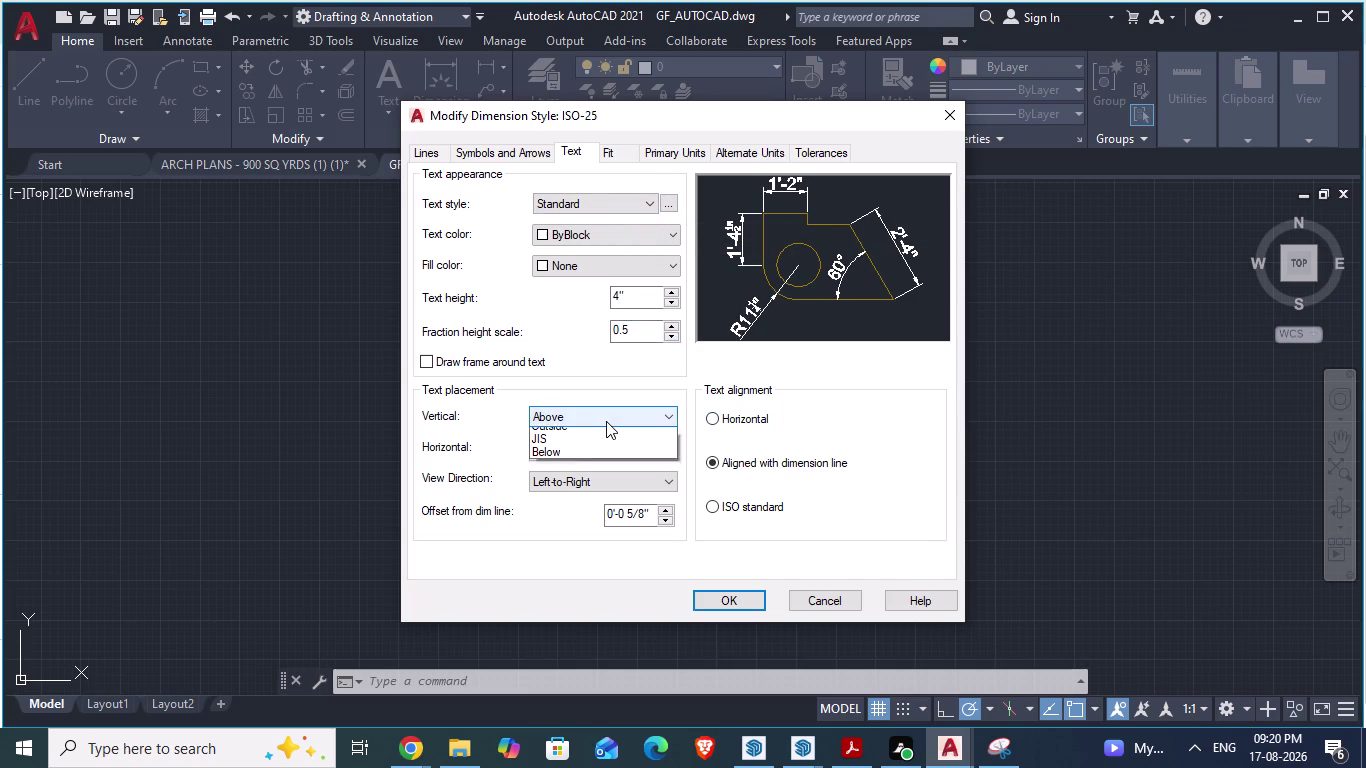
click(581, 436)
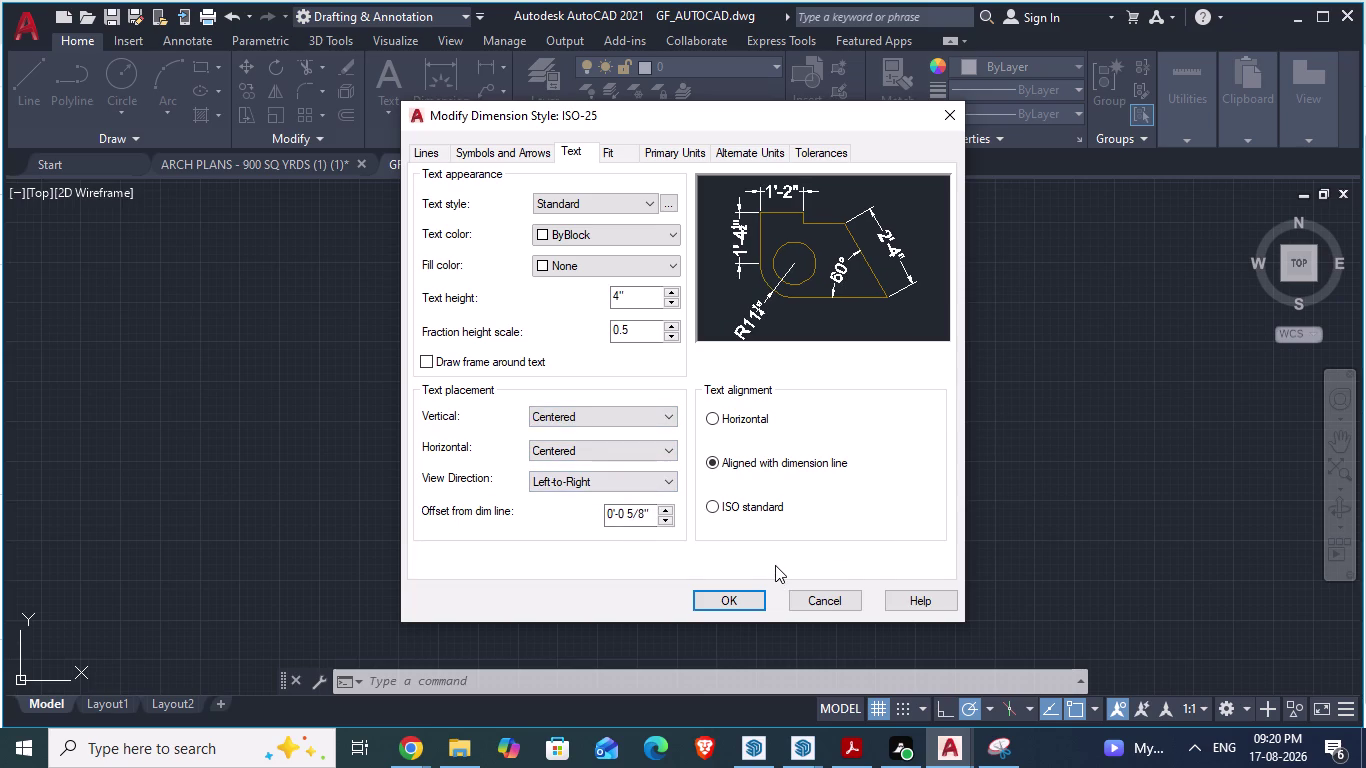
Set the text offset from the dimension line to 1/4".
drag(647, 512, 582, 501)
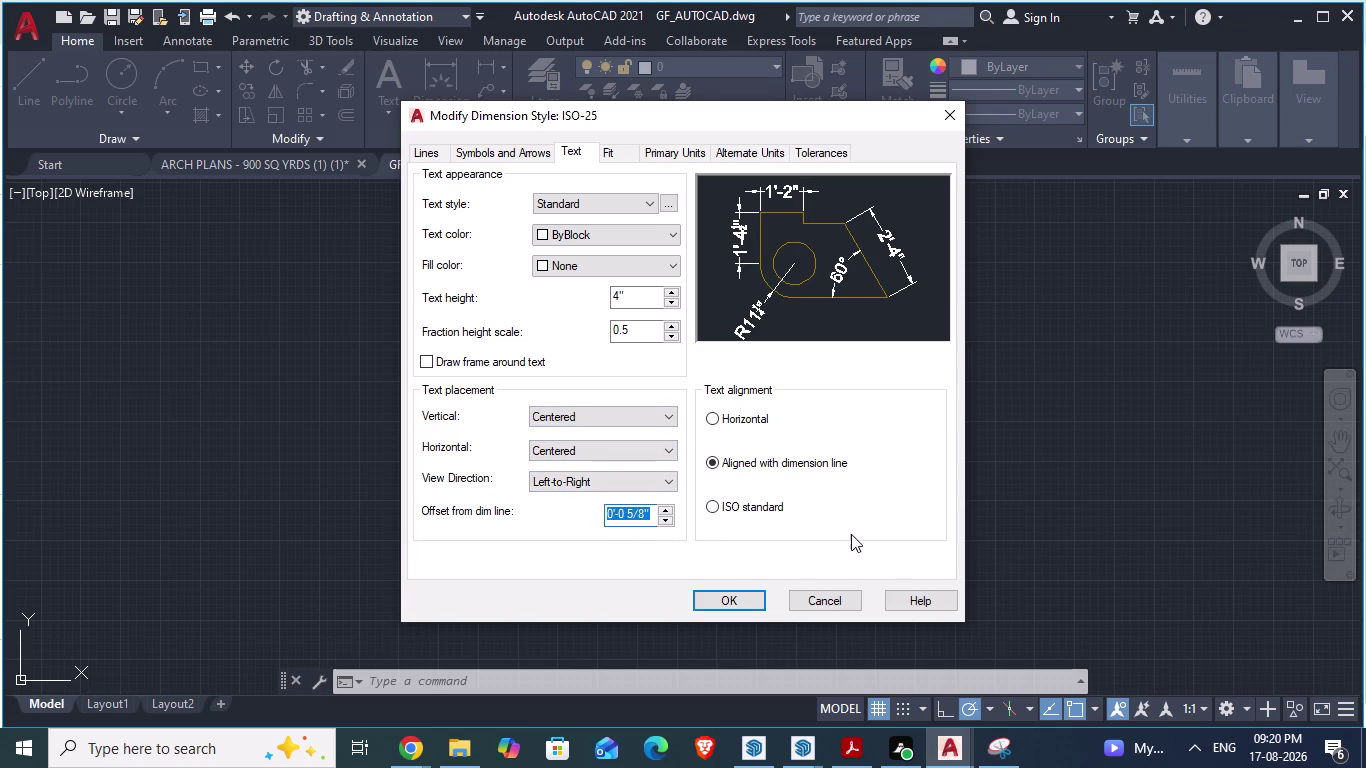
click(665, 518)
click(665, 518)
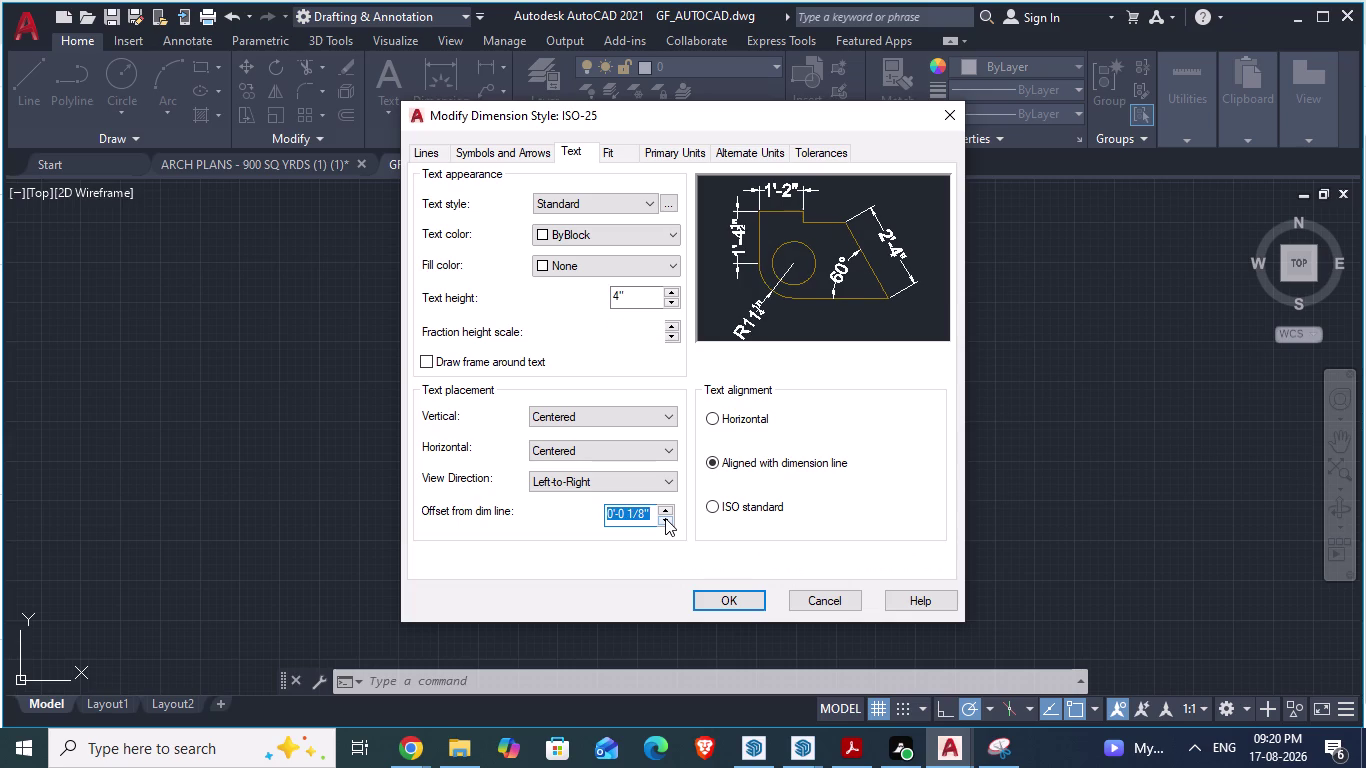
click(665, 518)
click(665, 507)
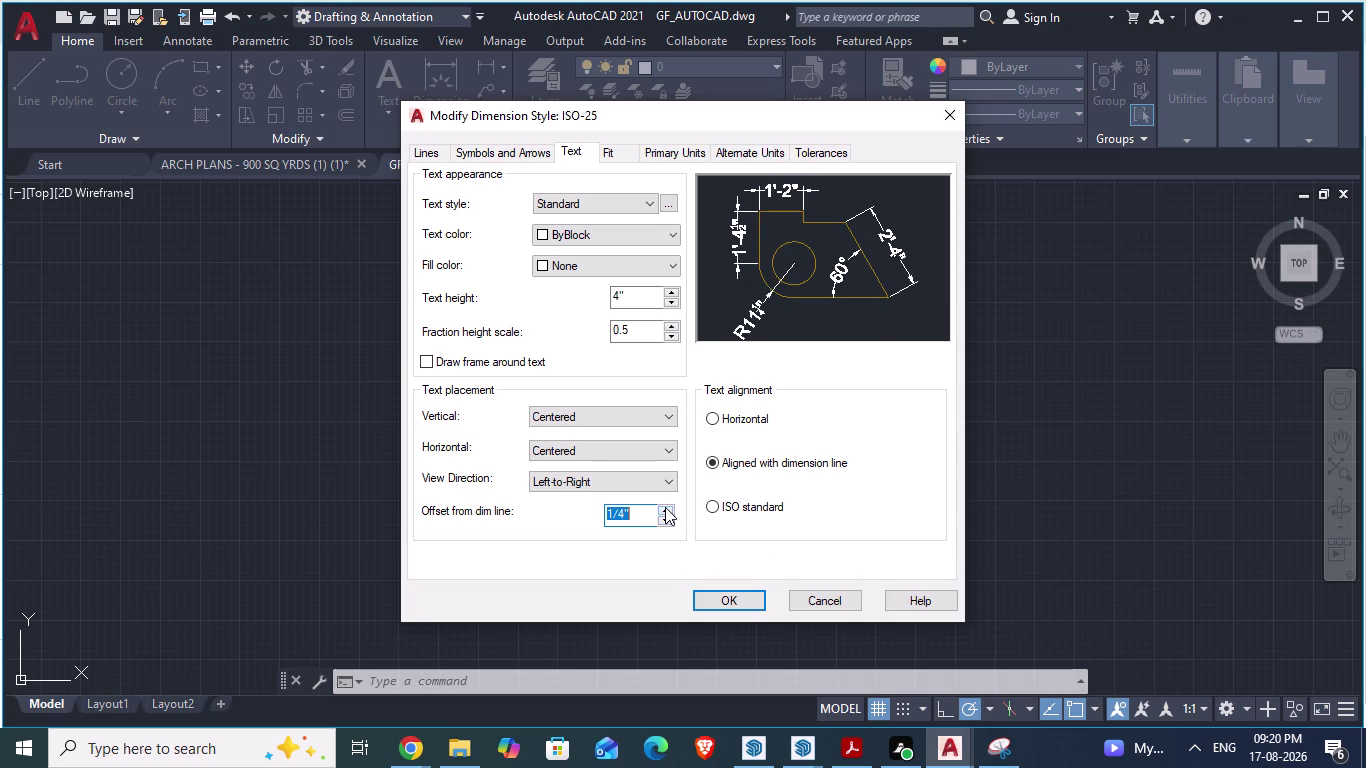
click(665, 507)
click(665, 507)
click(665, 507)
click(665, 507)
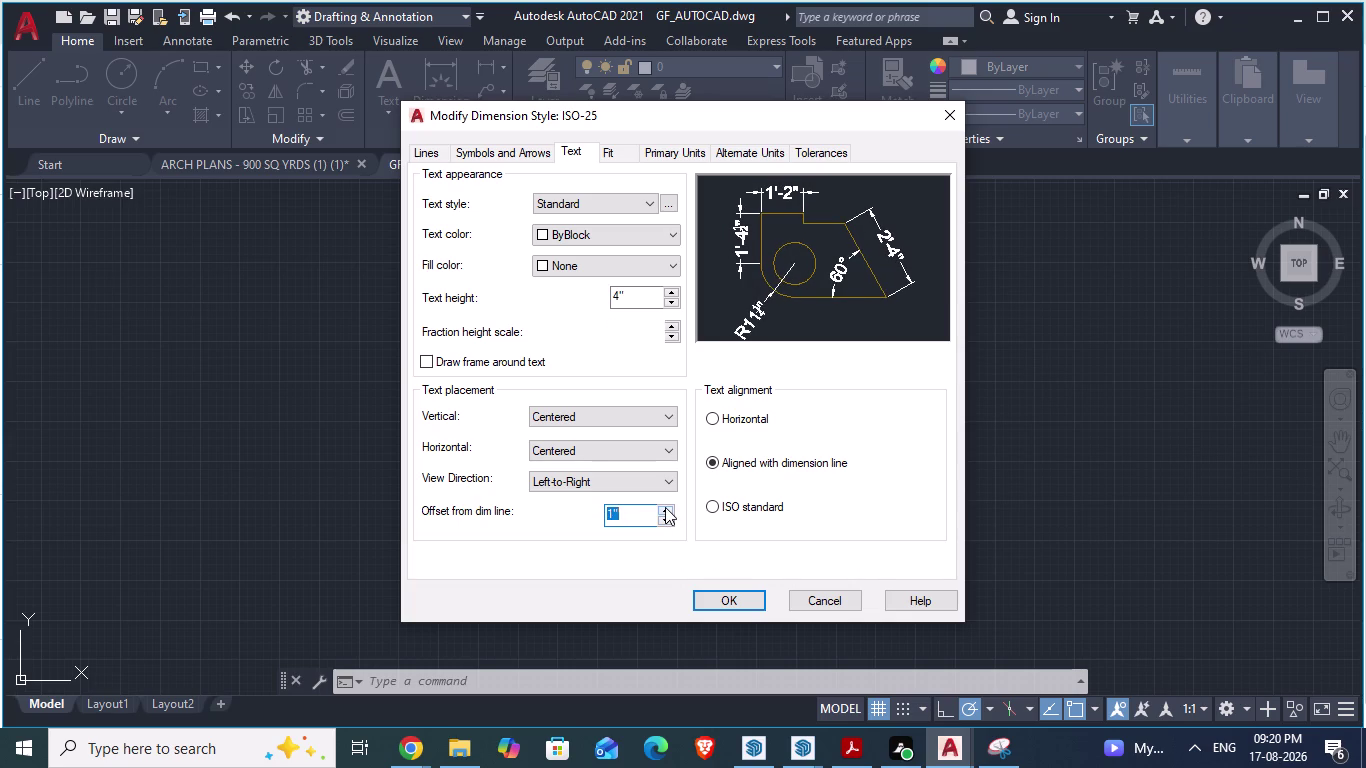
click(665, 525)
triple_click(664, 524)
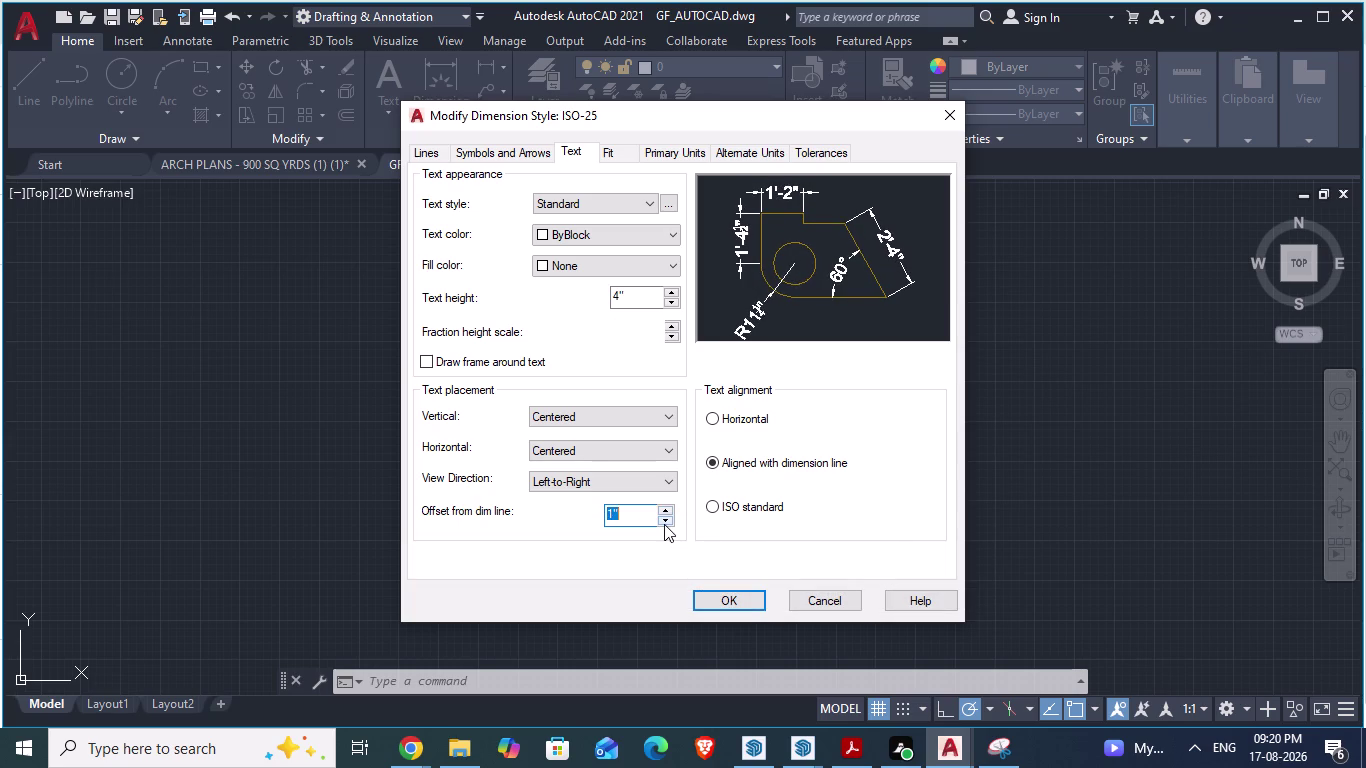
triple_click(664, 524)
double_click(664, 524)
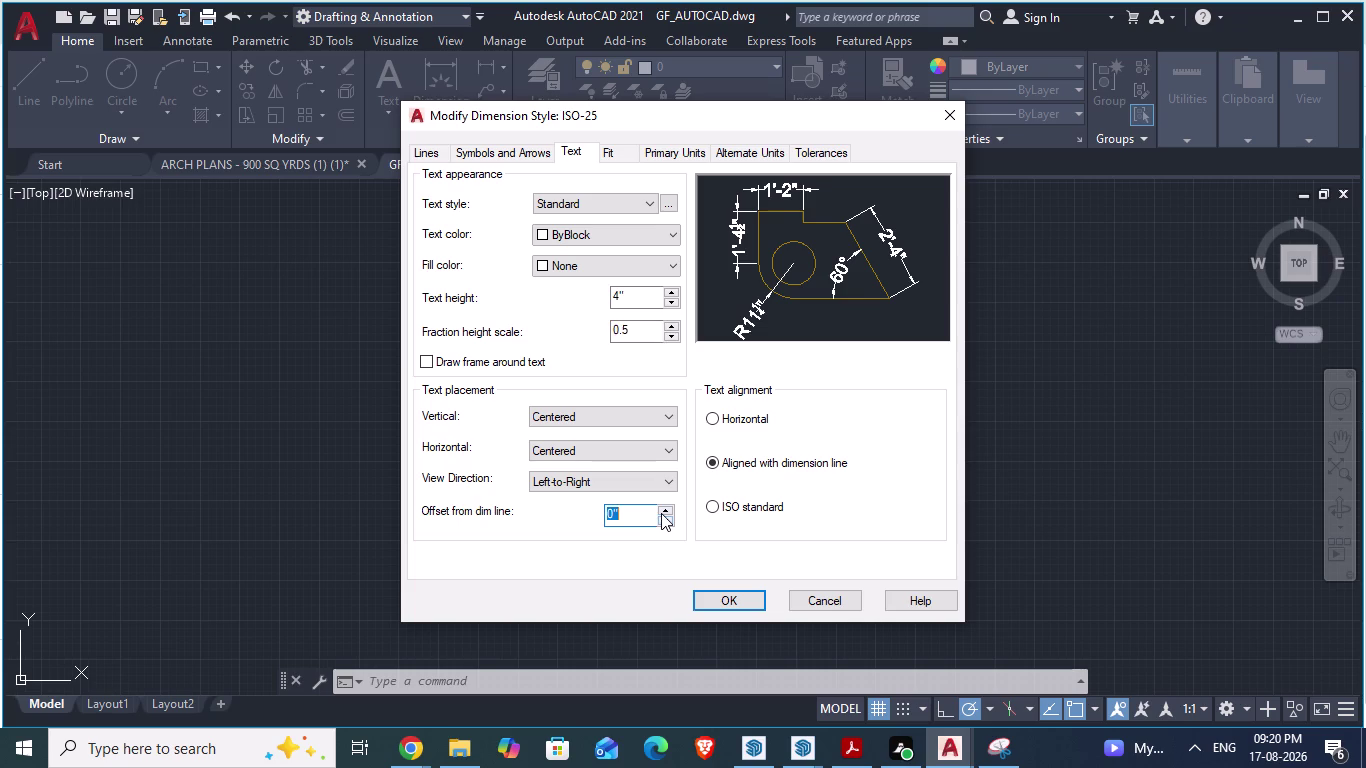
click(661, 513)
click(661, 513)
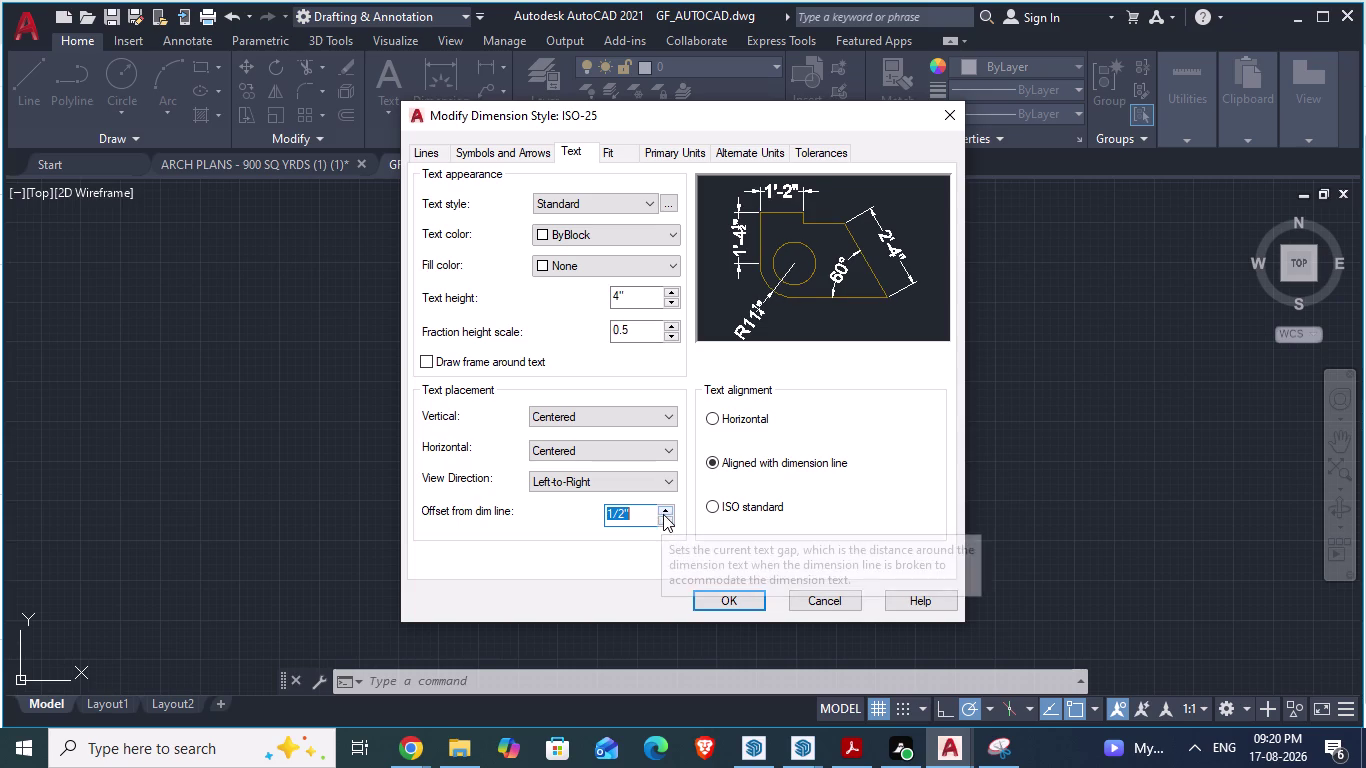
click(664, 518)
click(664, 520)
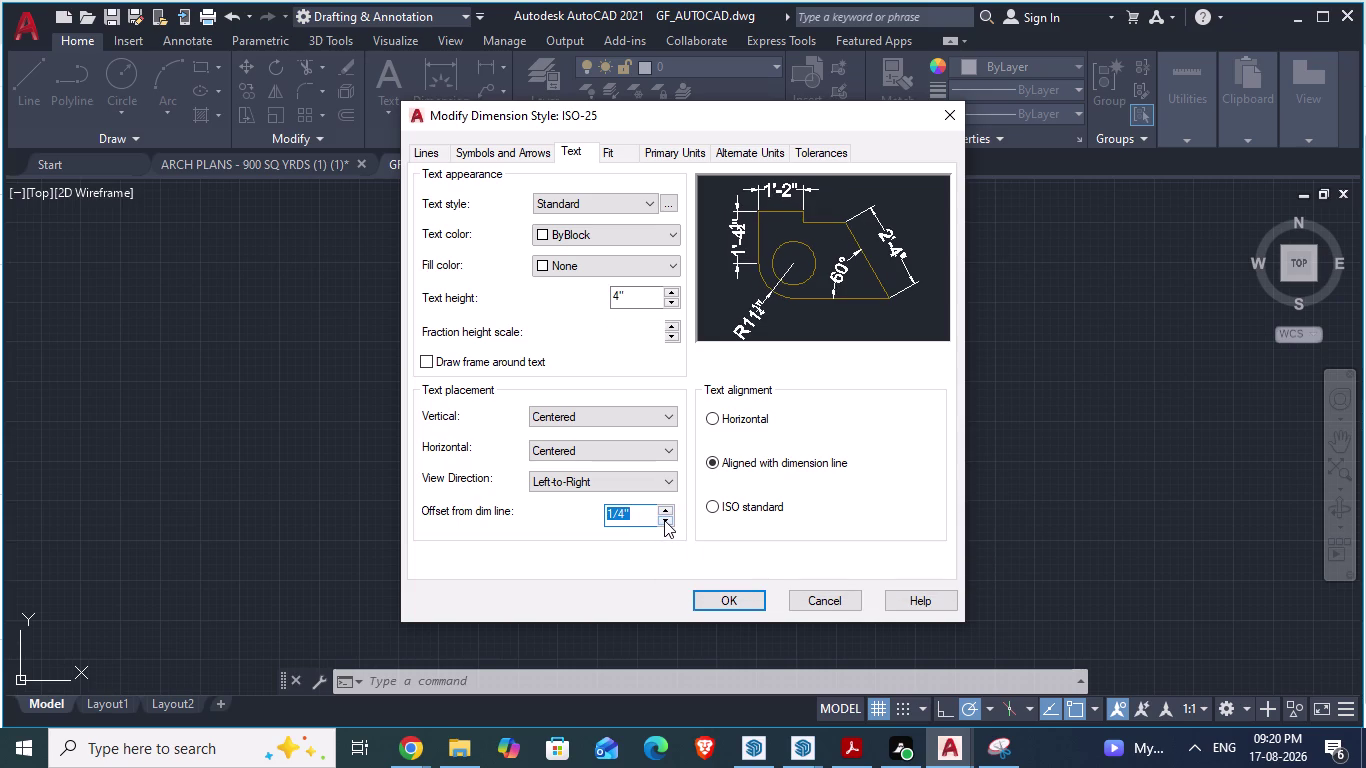
click(664, 513)
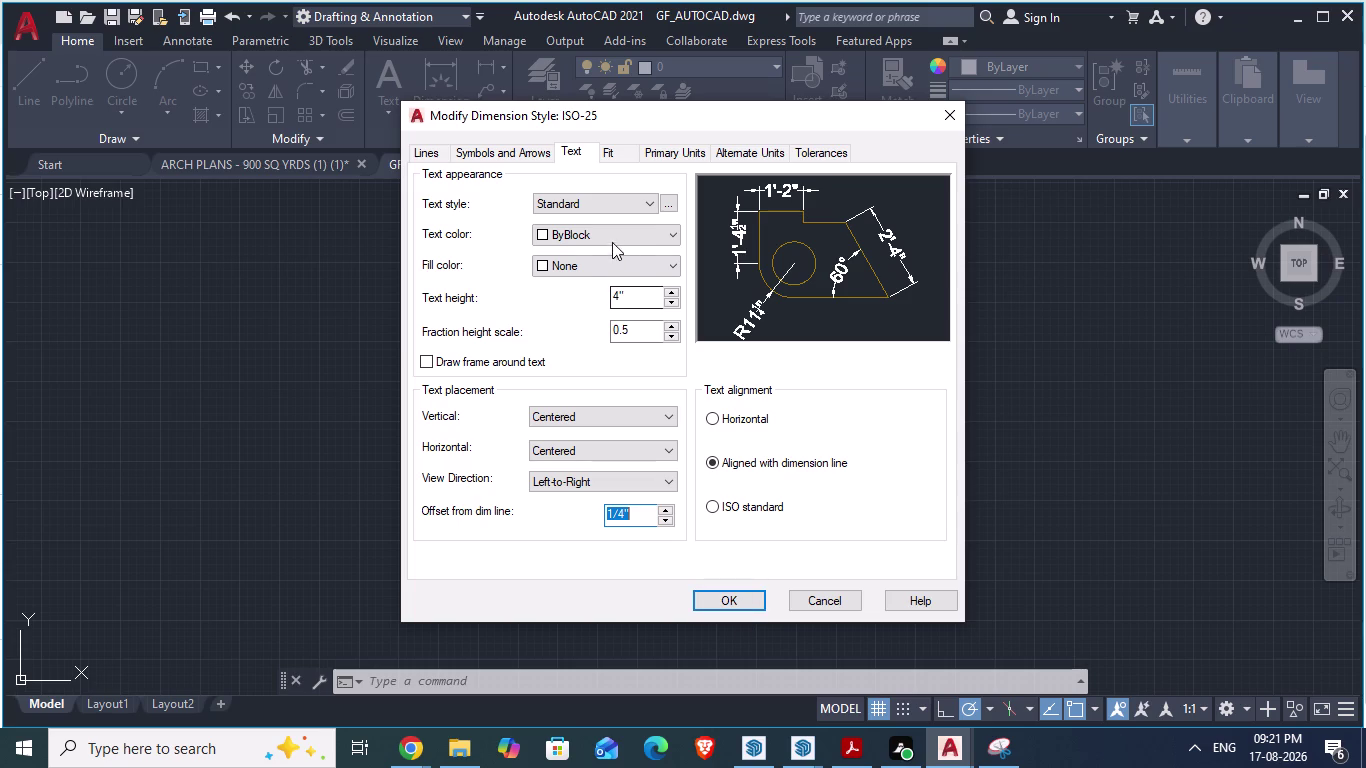
click(569, 207)
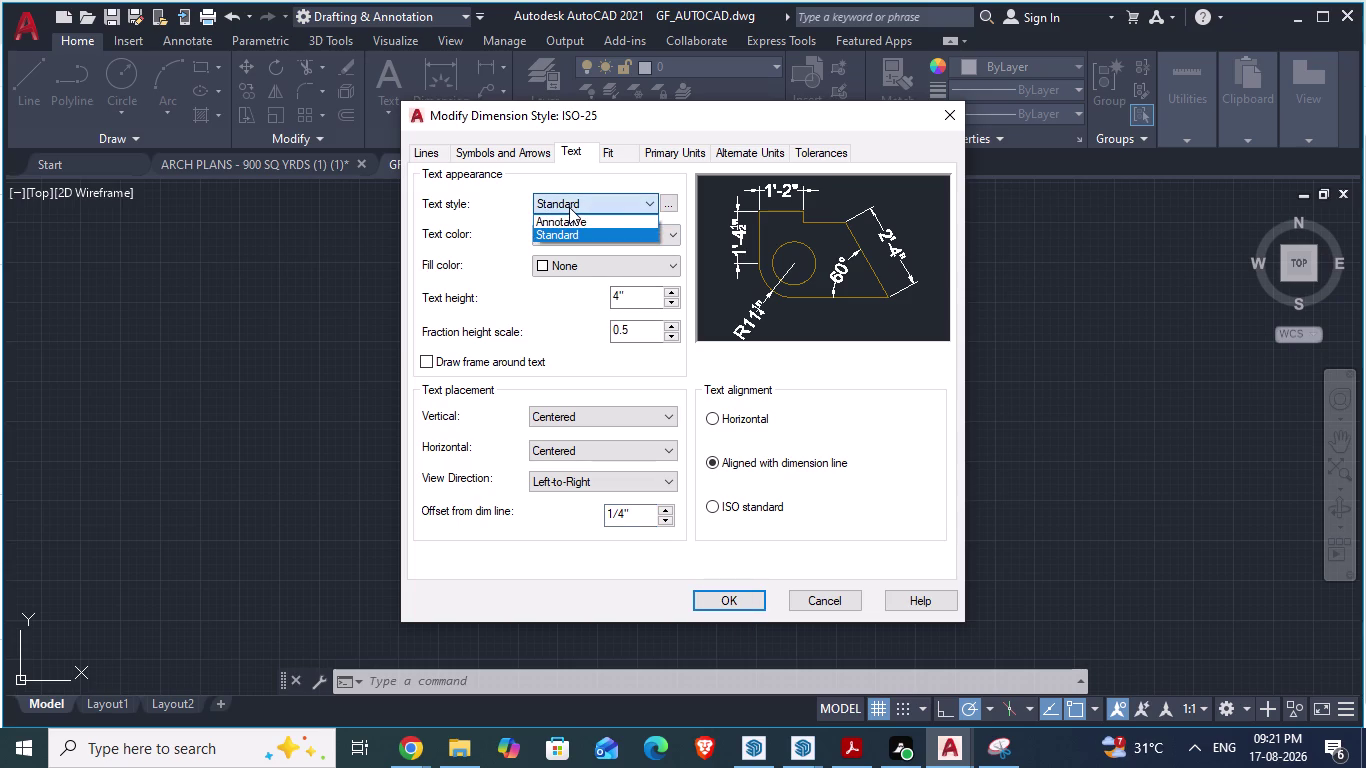
Keep the Standard text style and ByBlock dimension line colour, linetype and lineweight.
click(569, 207)
click(418, 158)
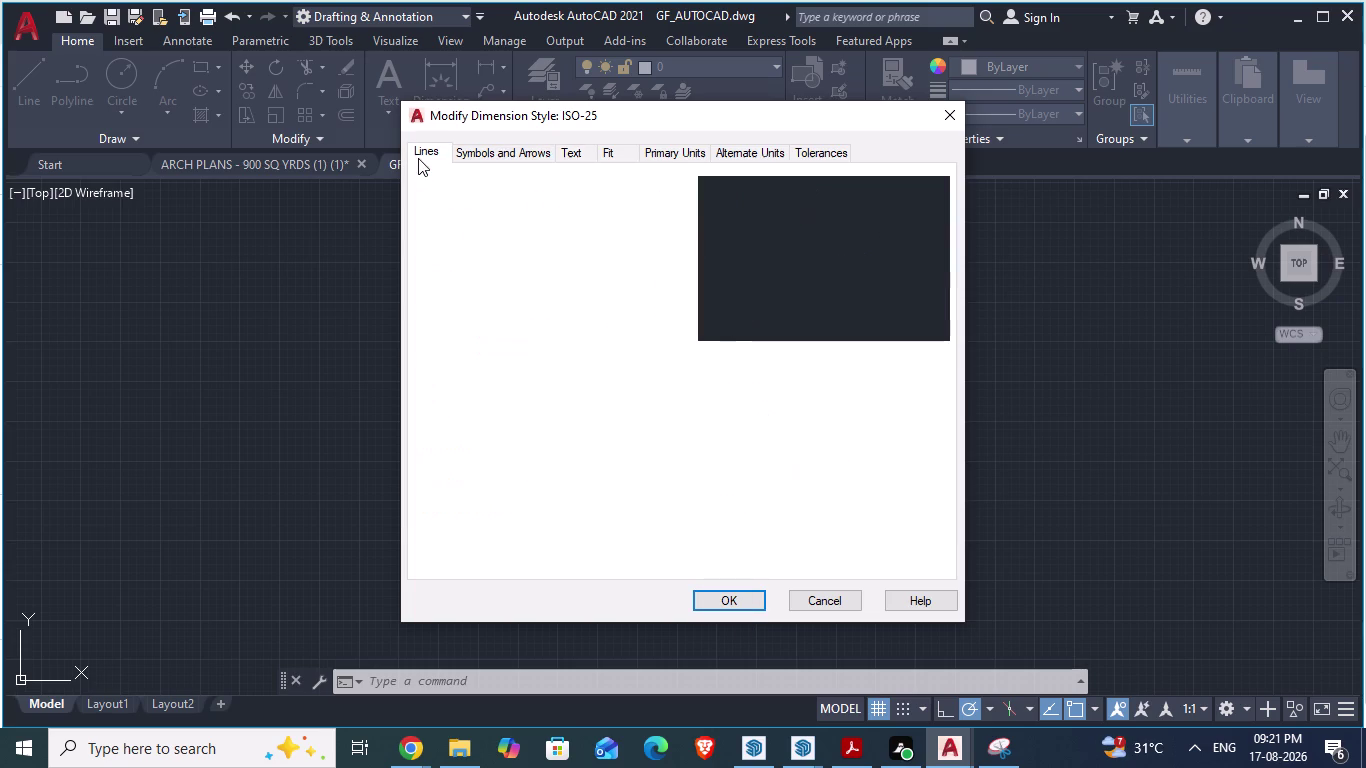
click(618, 199)
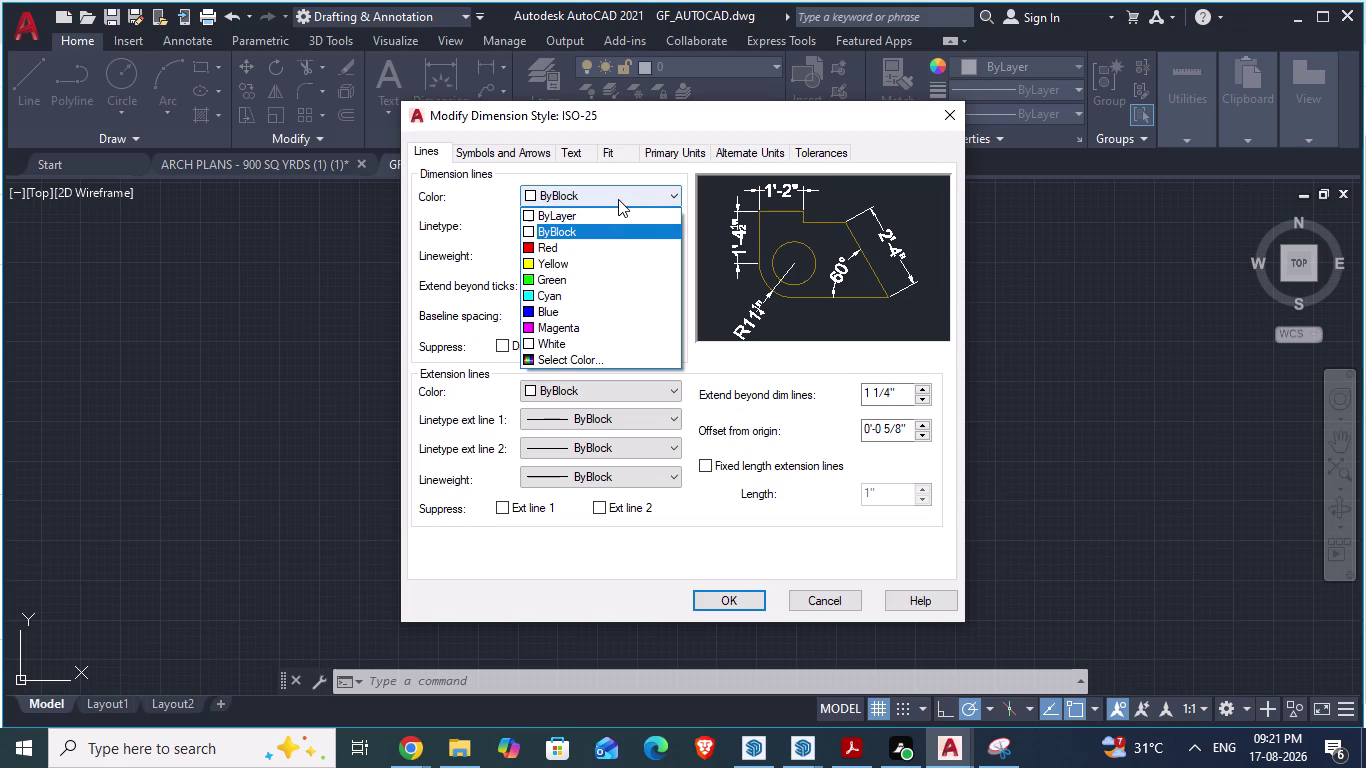
click(618, 199)
click(611, 227)
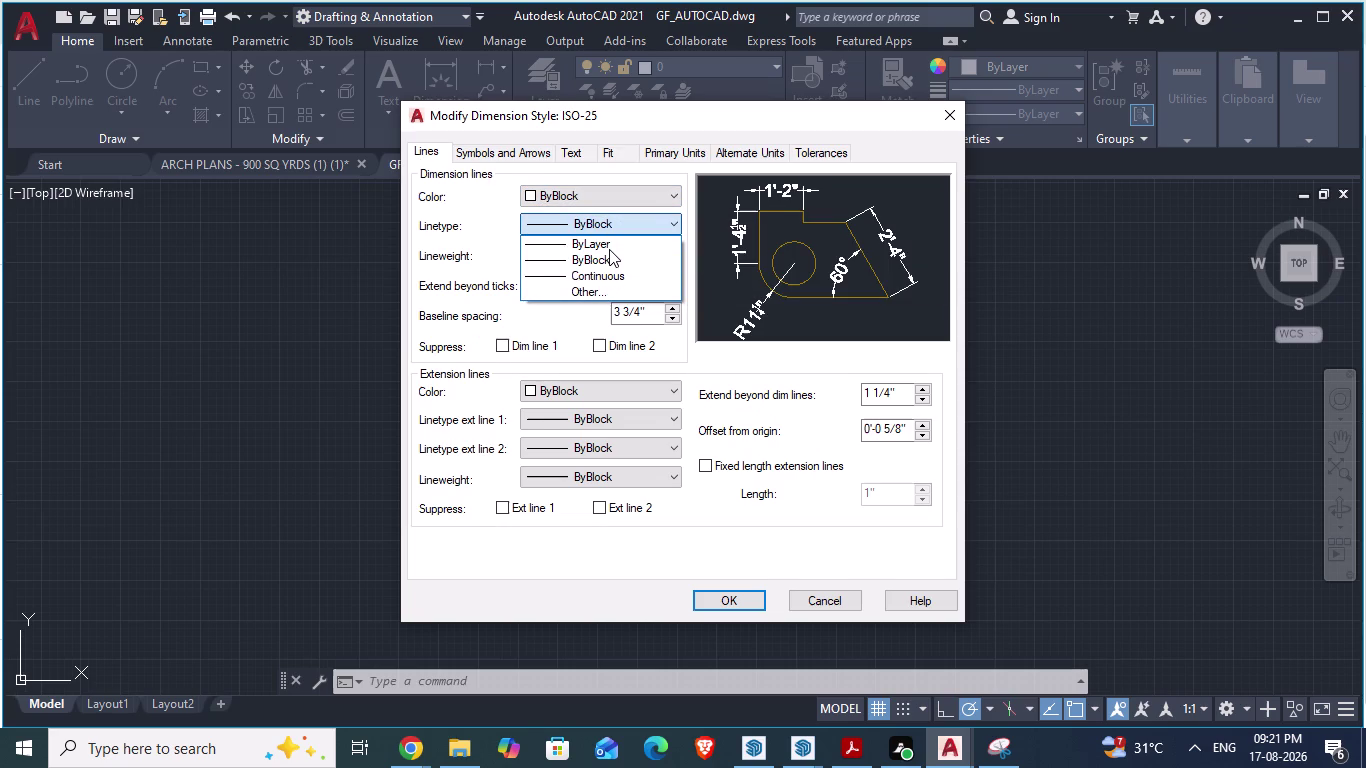
click(617, 224)
click(623, 251)
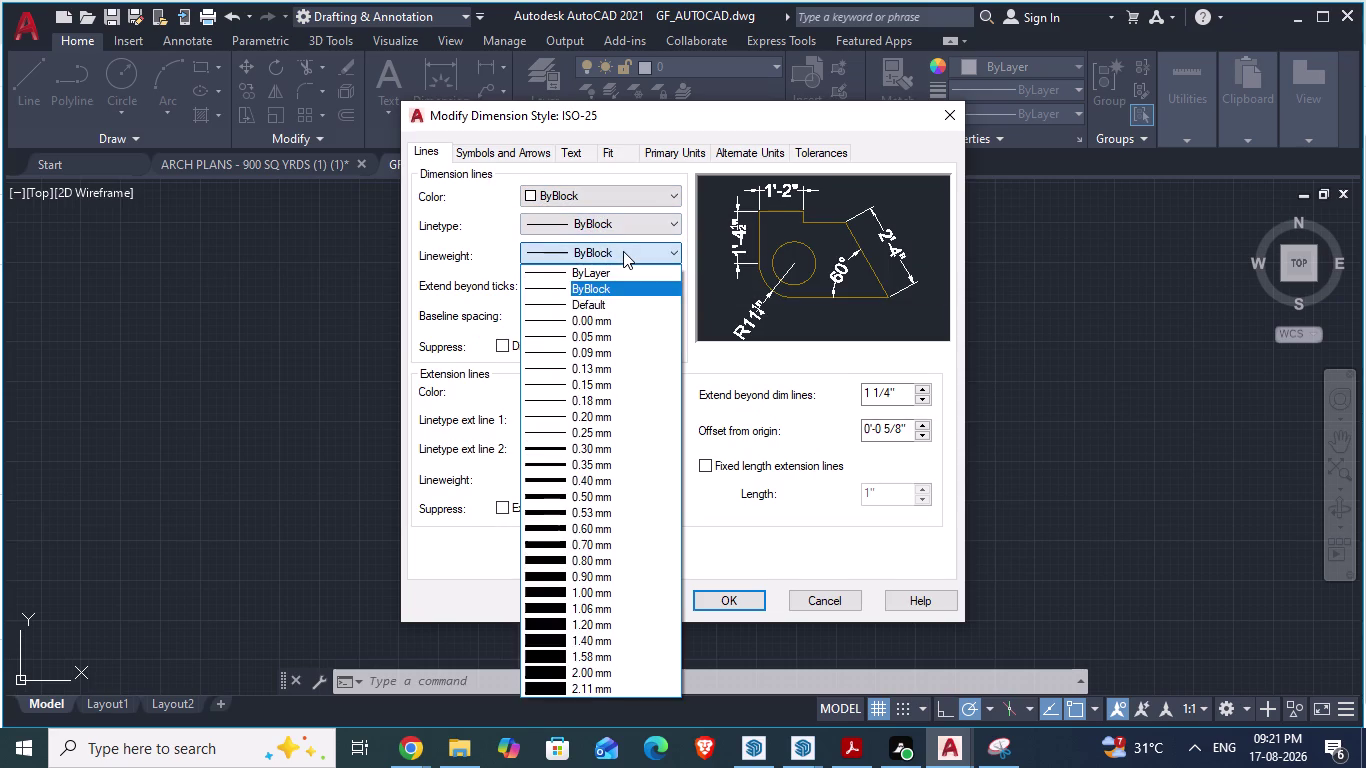
click(623, 251)
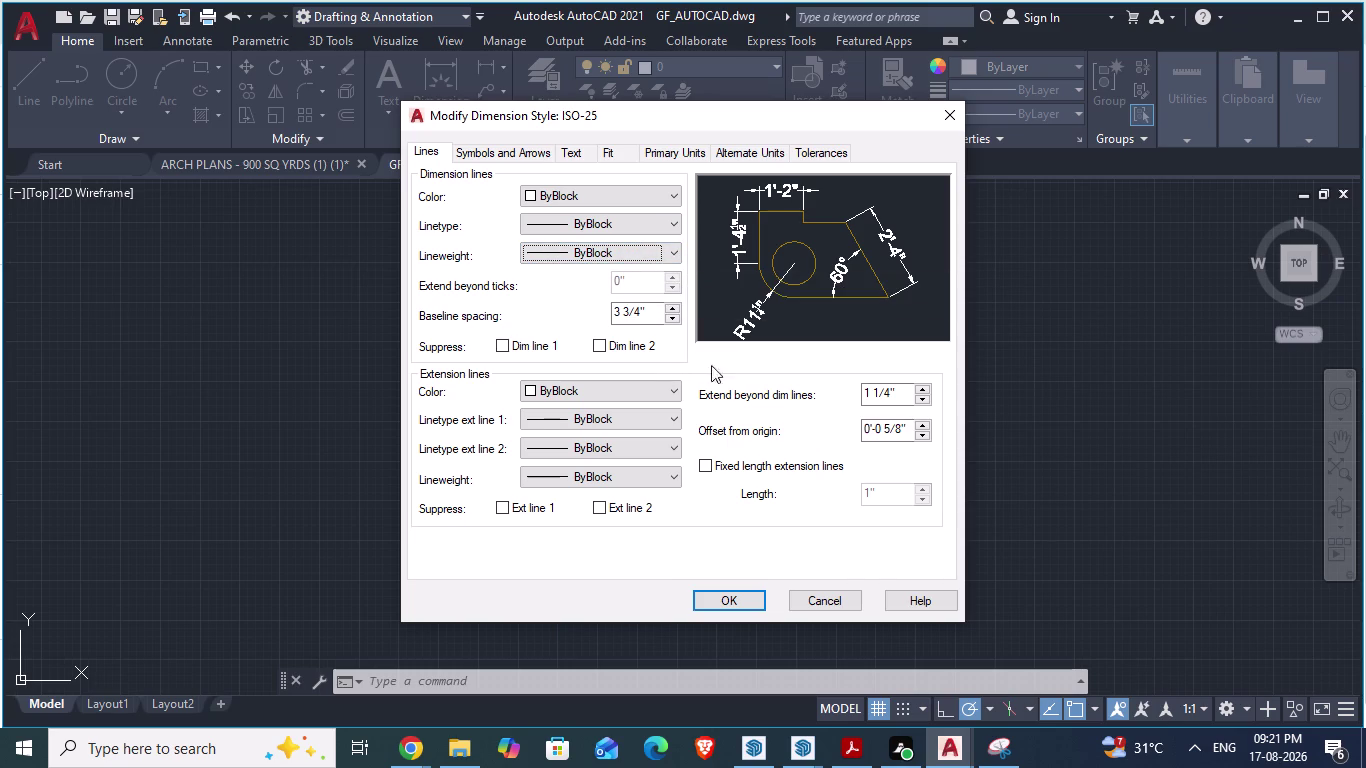
Keep closed filled arrowheads on the Symbols and Arrows settings.
click(665, 420)
click(665, 420)
click(514, 154)
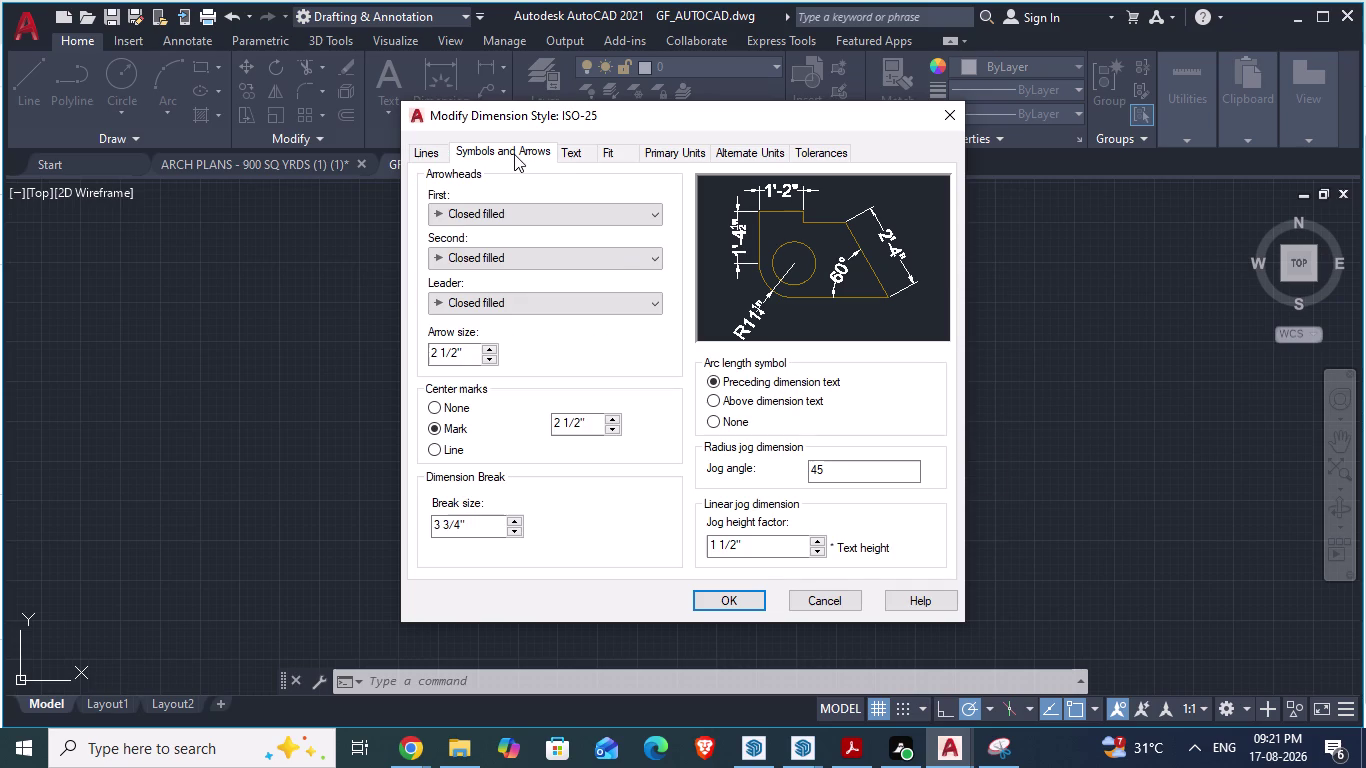
click(565, 212)
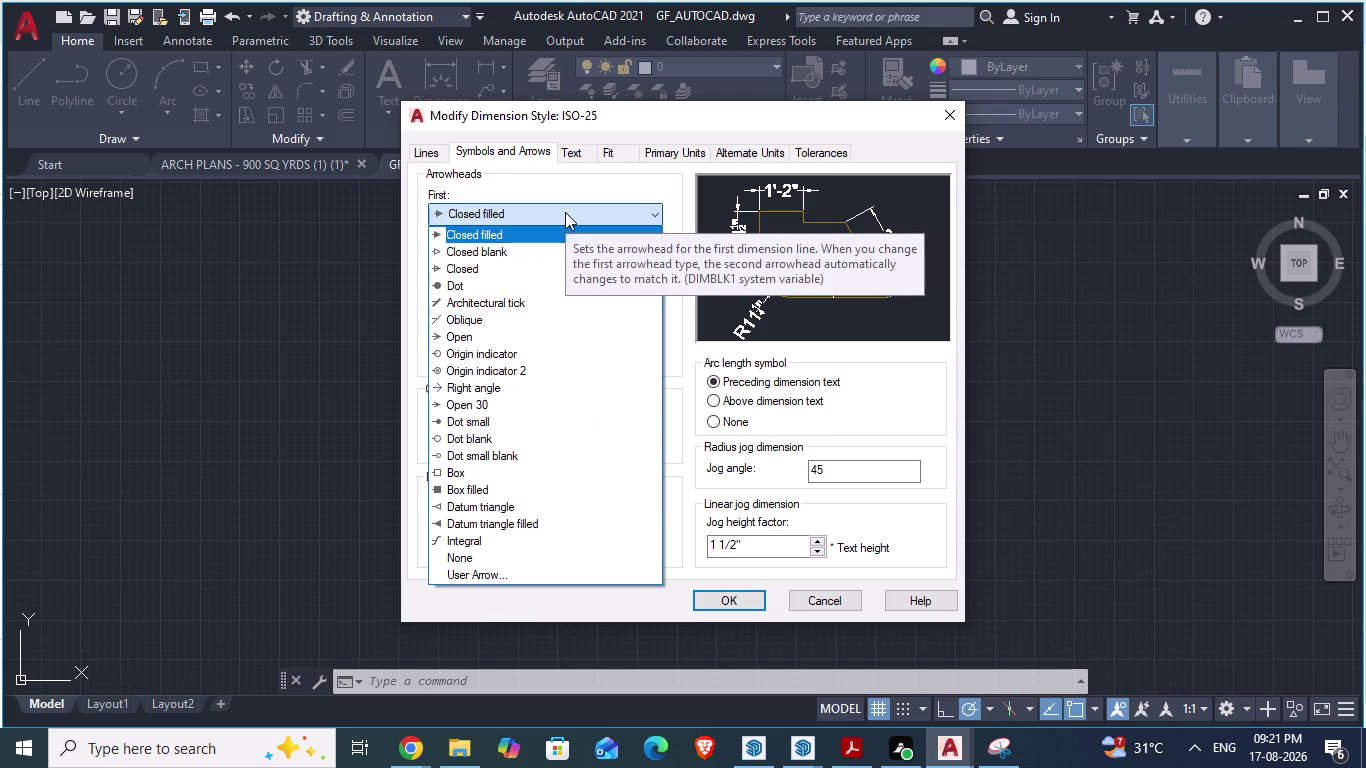
click(565, 212)
click(614, 346)
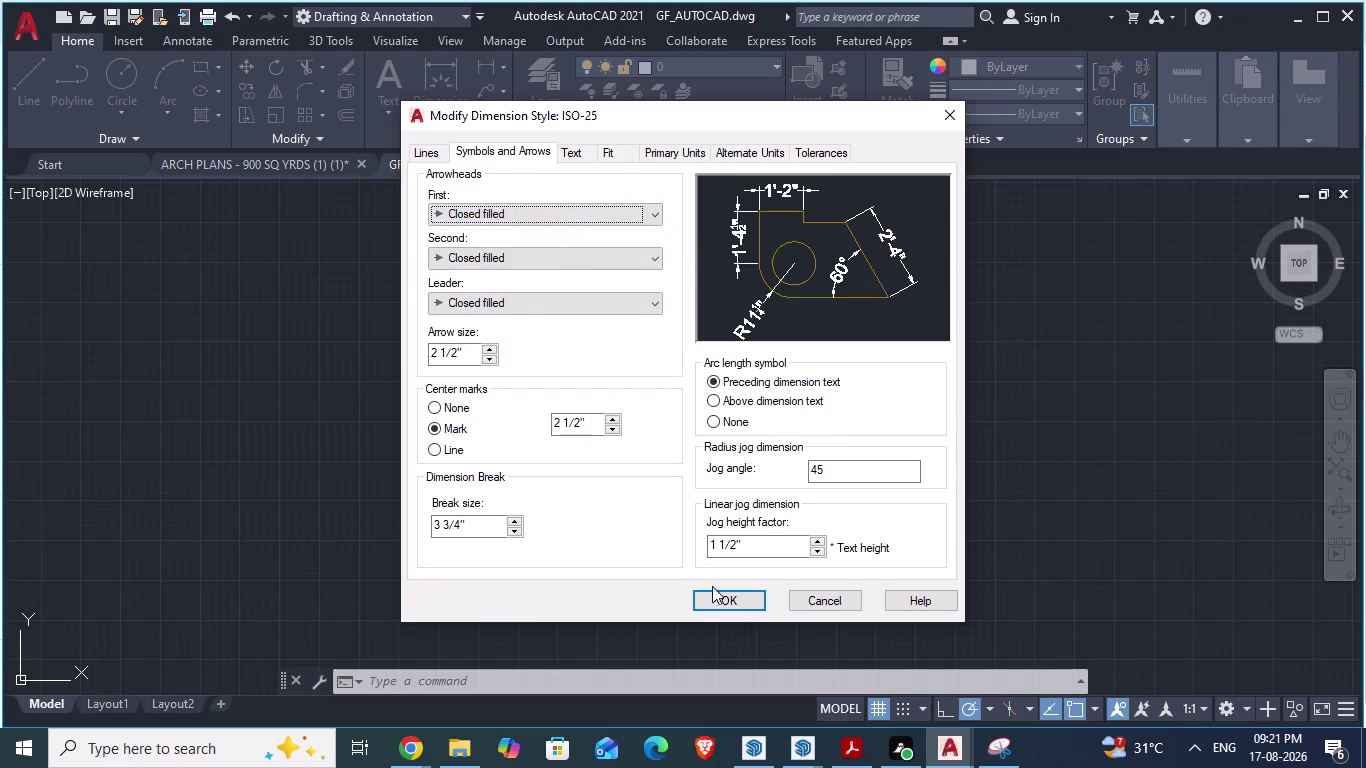
Accept the ISO-25 edits and close the Dimension Style Manager.
click(751, 601)
click(877, 271)
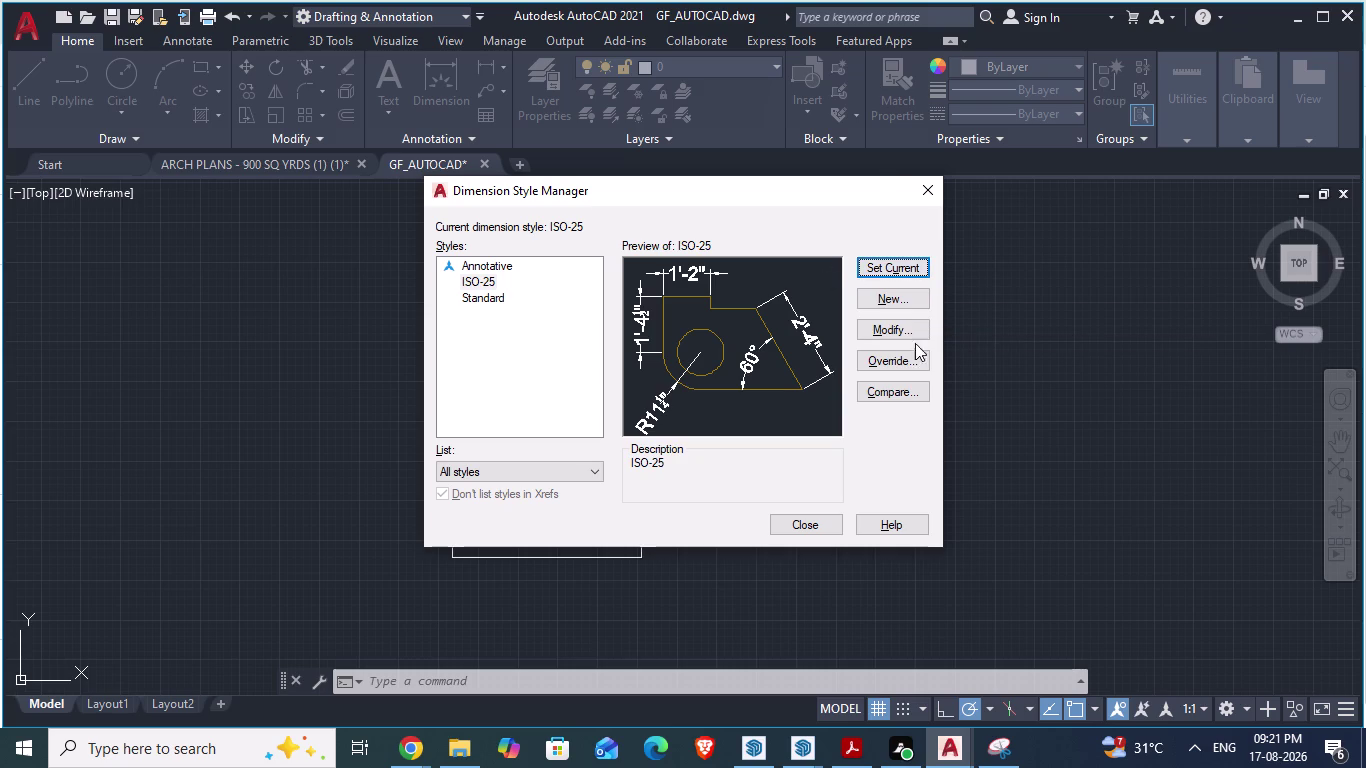
click(803, 525)
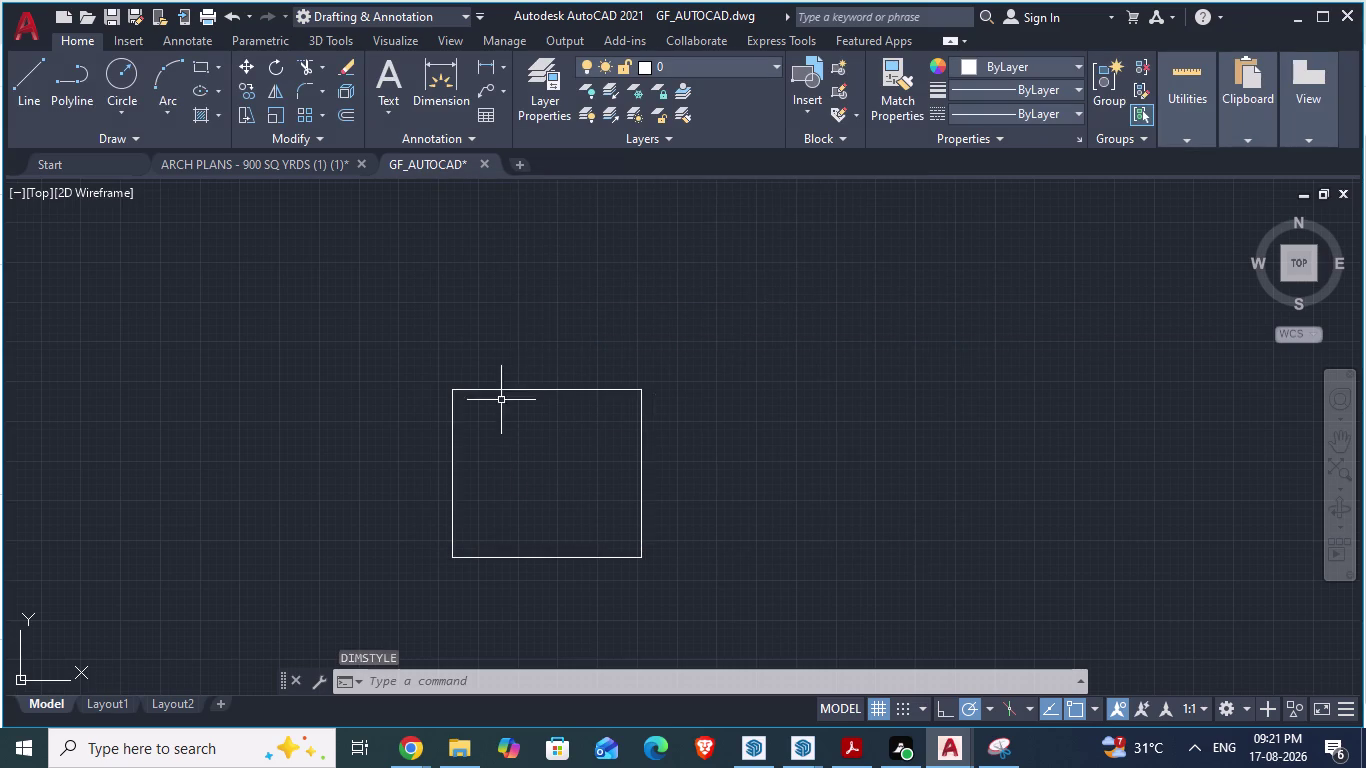
Add a 98'-10 1/2" aligned dimension (DA) across the rectangle's top edge.
scroll(up, 3)
scroll(up, 3)
scroll(down, 3)
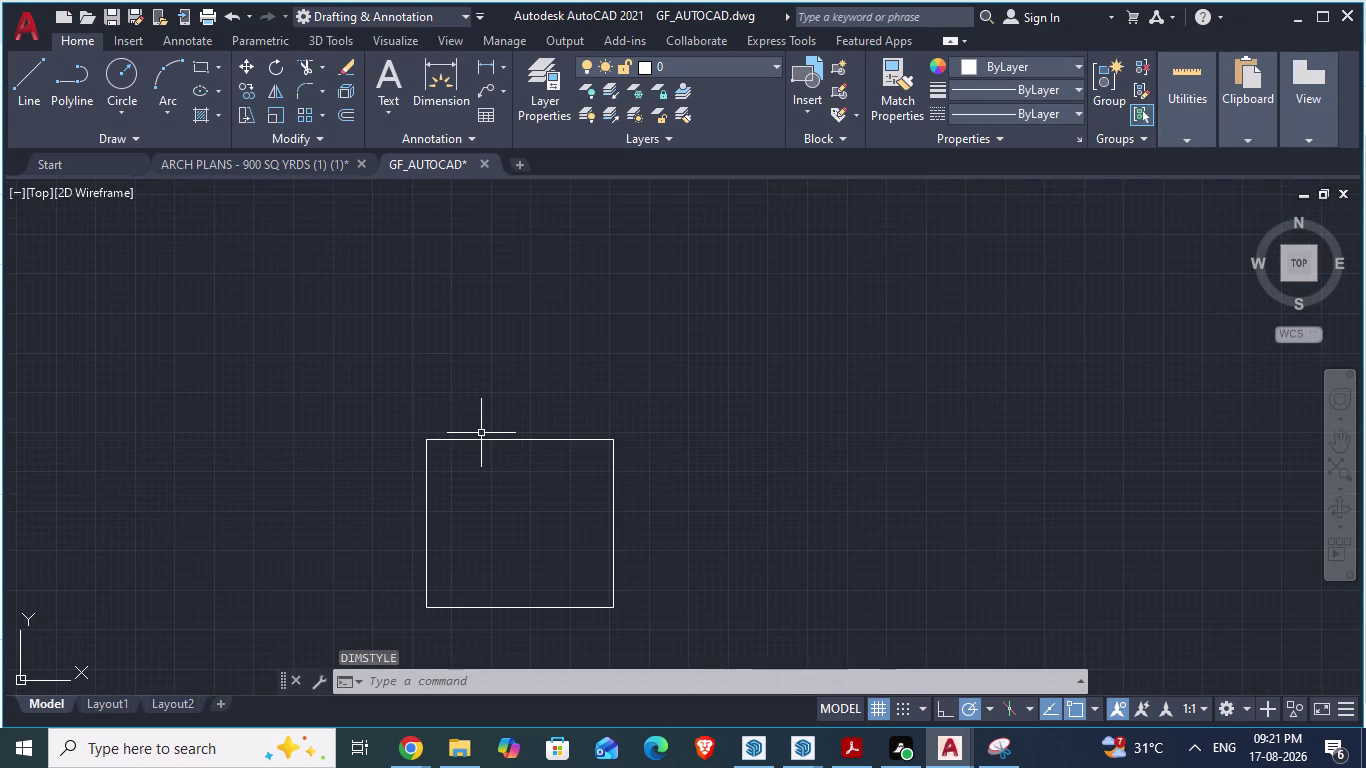
text(da)
key(Return)
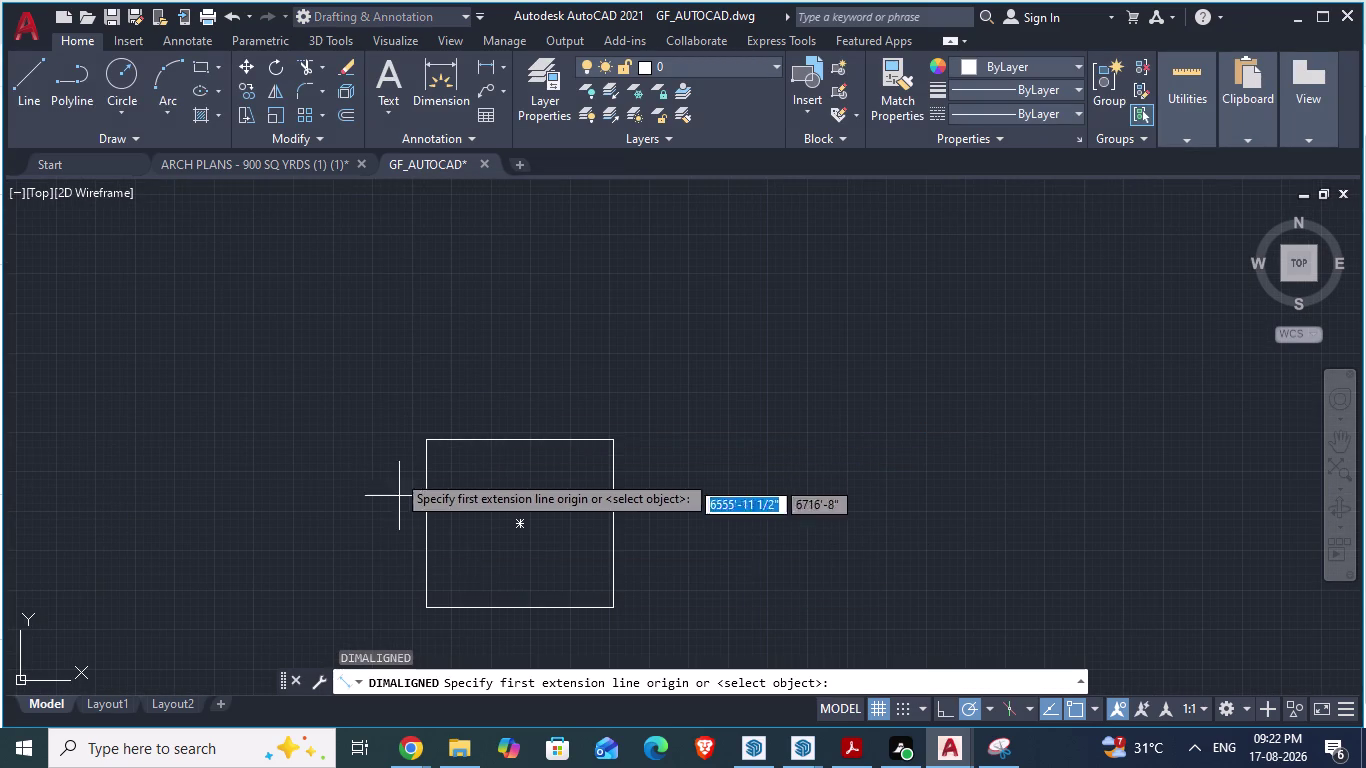
click(424, 444)
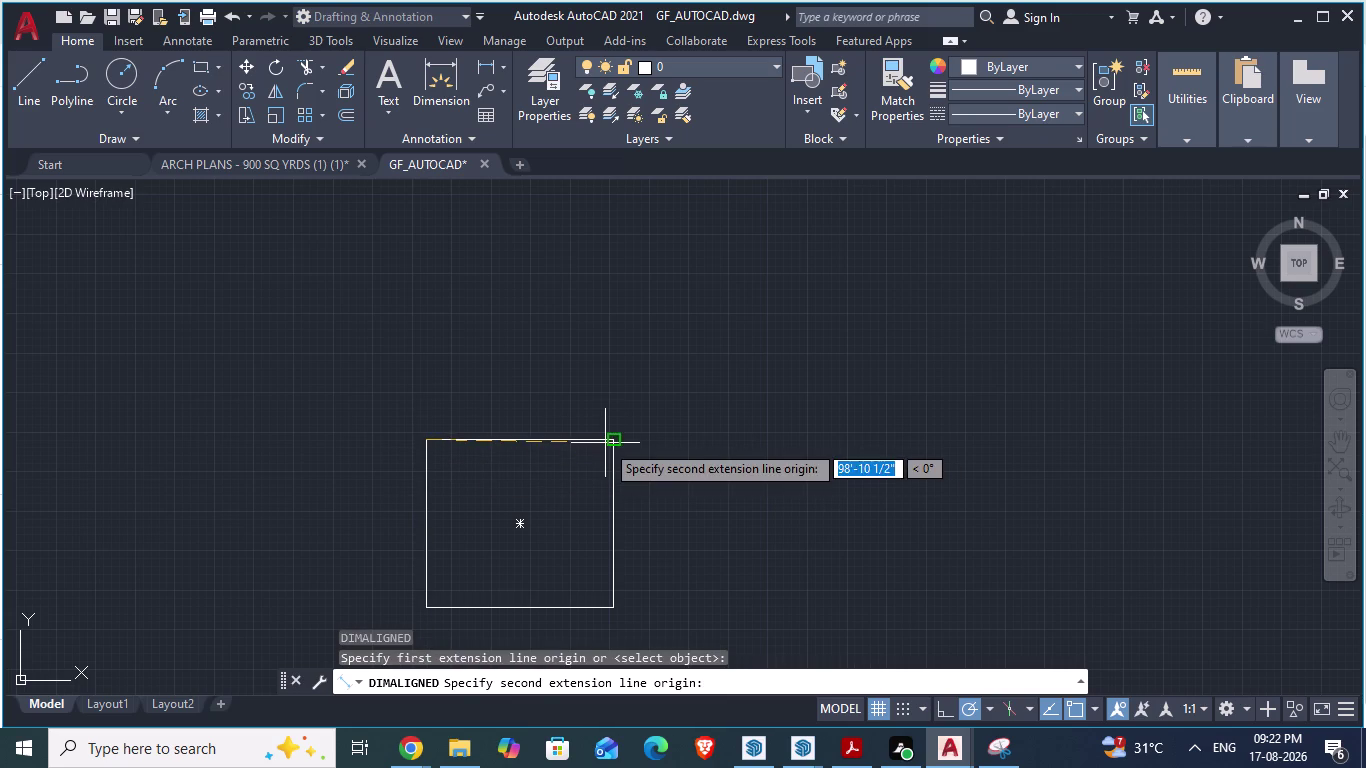
click(605, 443)
click(601, 406)
scroll(up, 3)
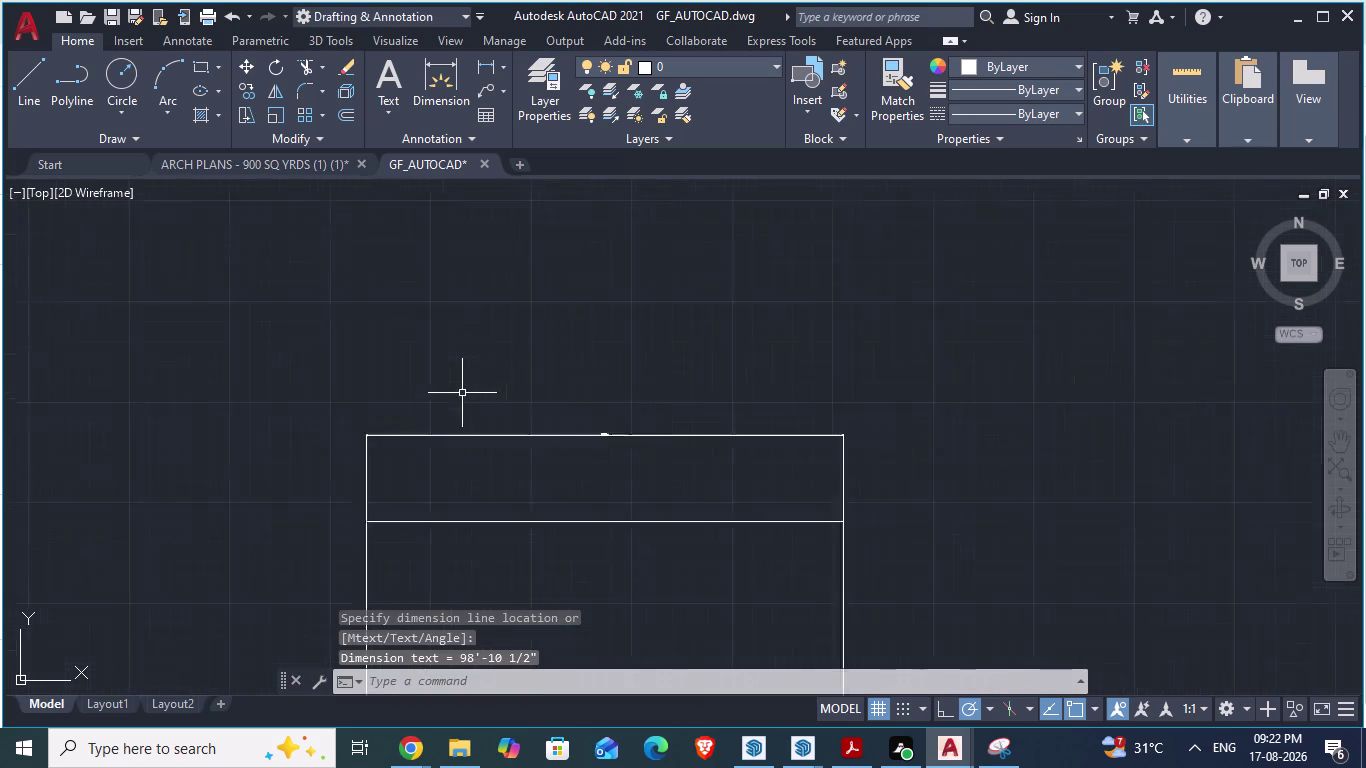
scroll(up, 3)
scroll(down, 3)
key(Escape)
Briefly open the dimension text for editing, then bring up the Dimension Style Manager.
scroll(up, 3)
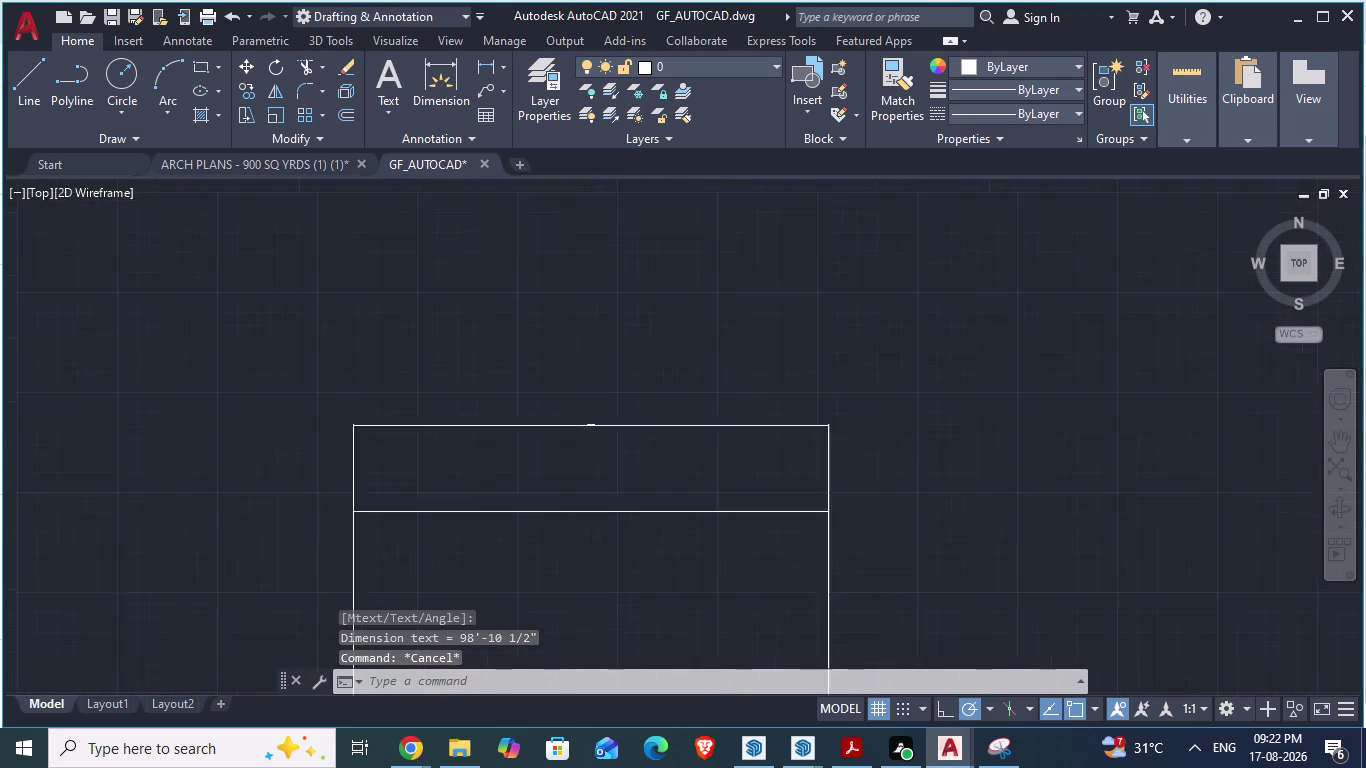
scroll(up, 3)
double_click(571, 442)
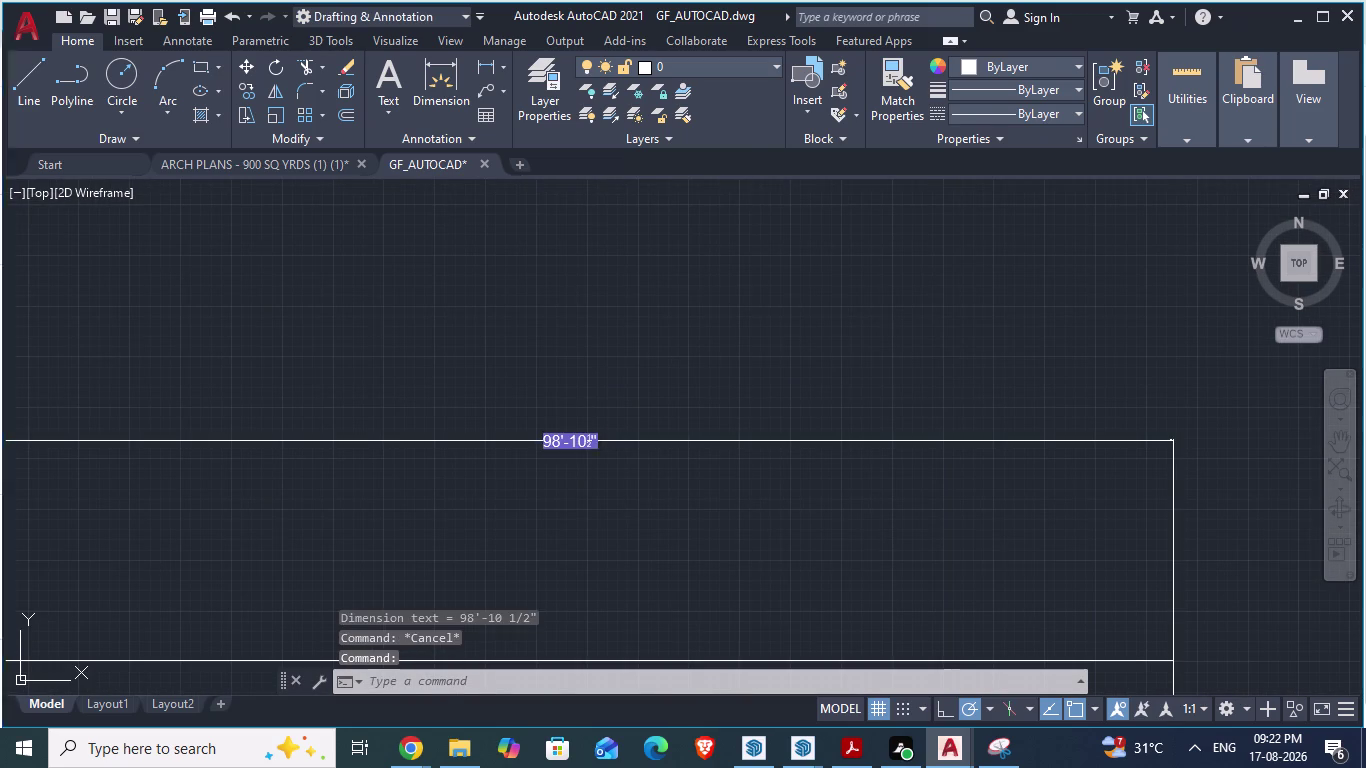
key(Escape)
scroll(down, 3)
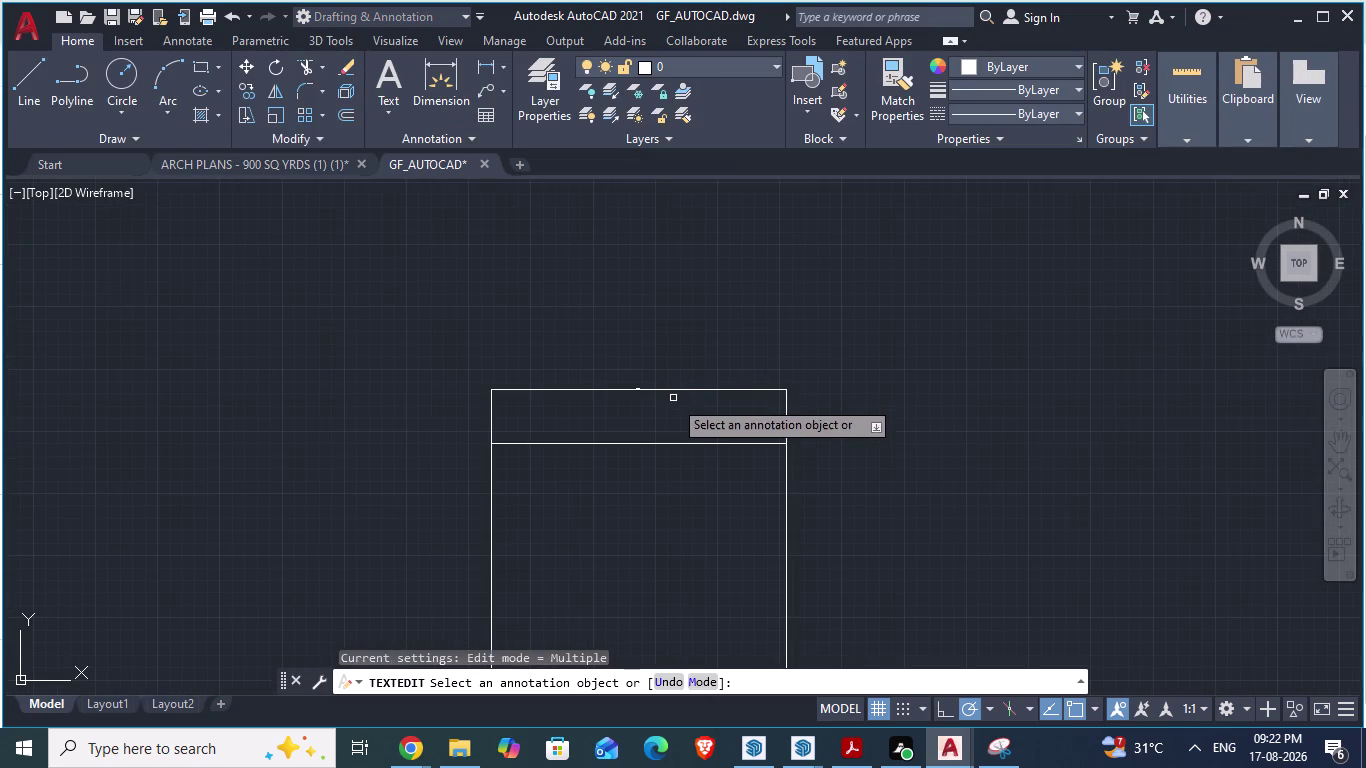
key(space)
key(d)
key(Return)
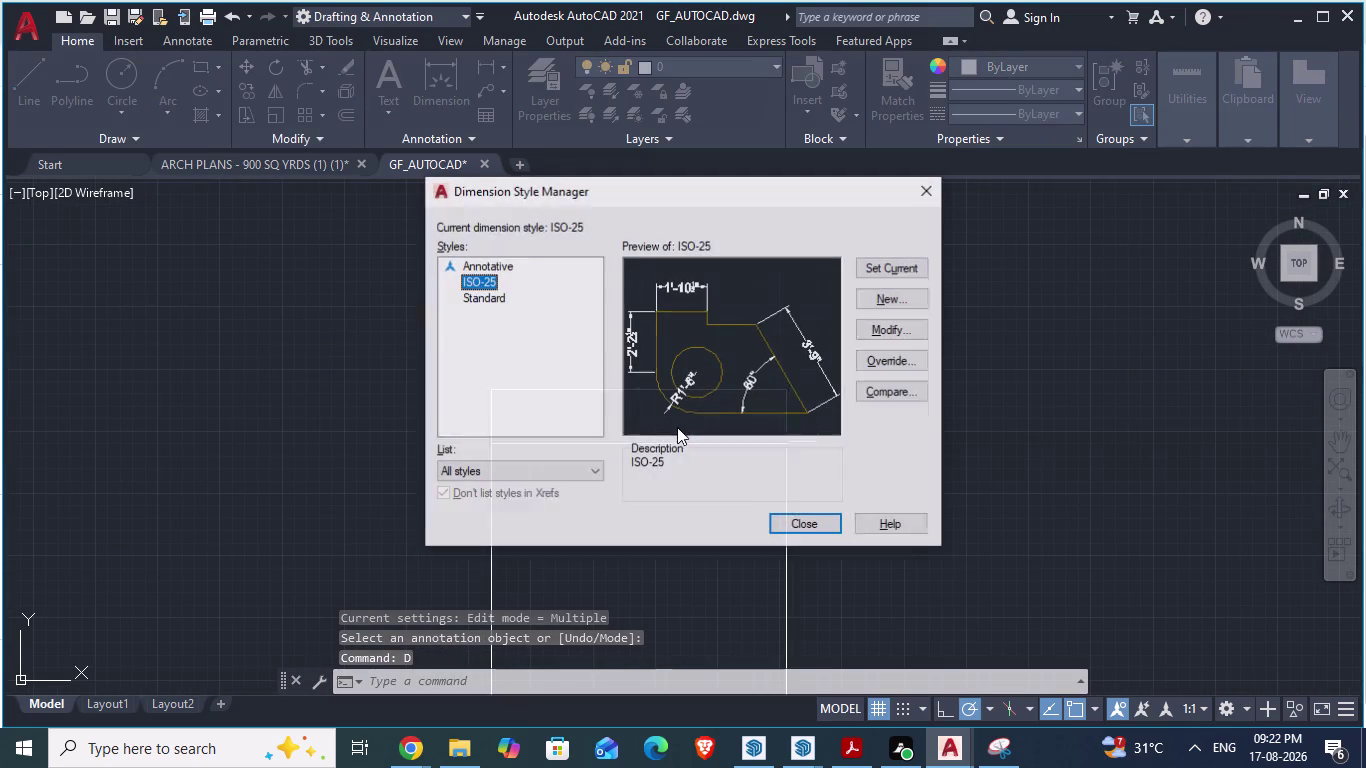
Set the ISO-25 dimension style's text height to 6".
click(862, 332)
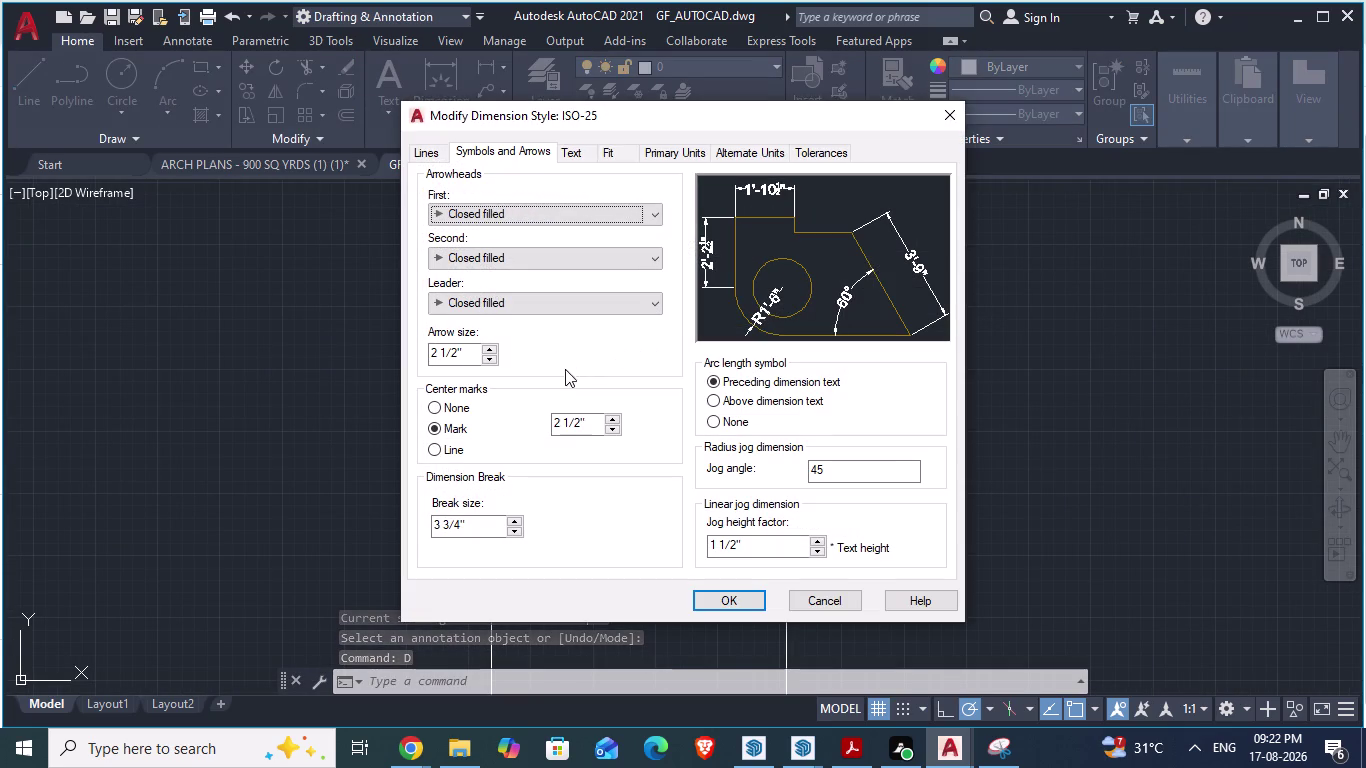
click(564, 153)
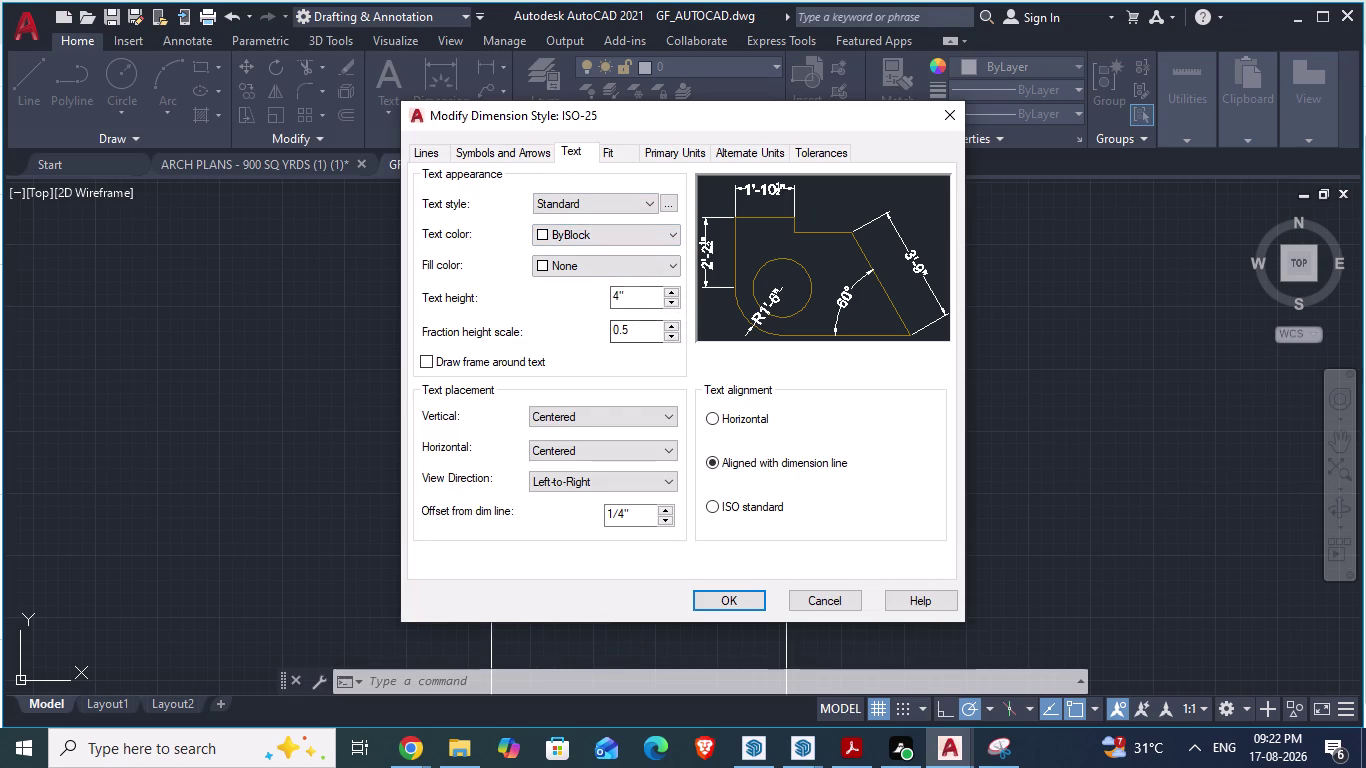
drag(641, 291, 583, 289)
text(6")
click(746, 606)
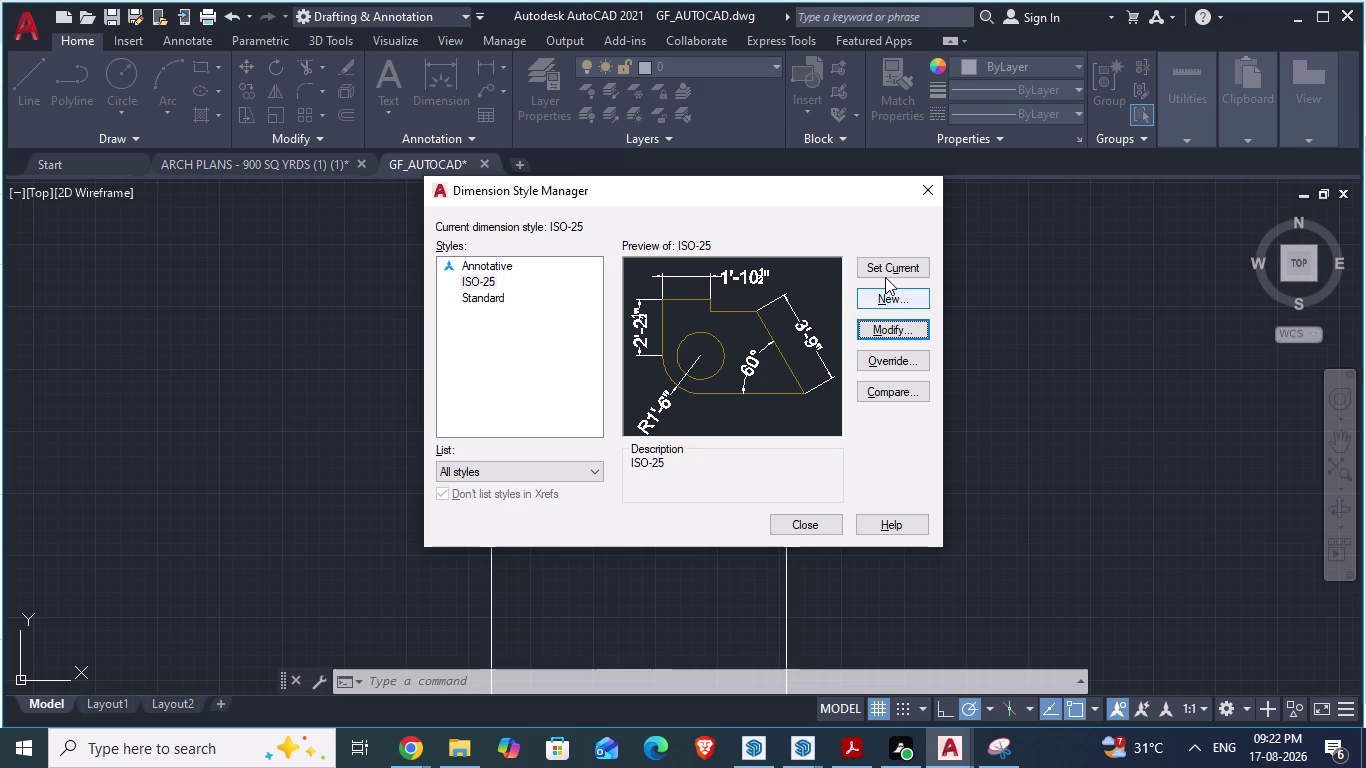
Make ISO-25 the current style and close the Dimension Style Manager.
click(885, 274)
click(790, 522)
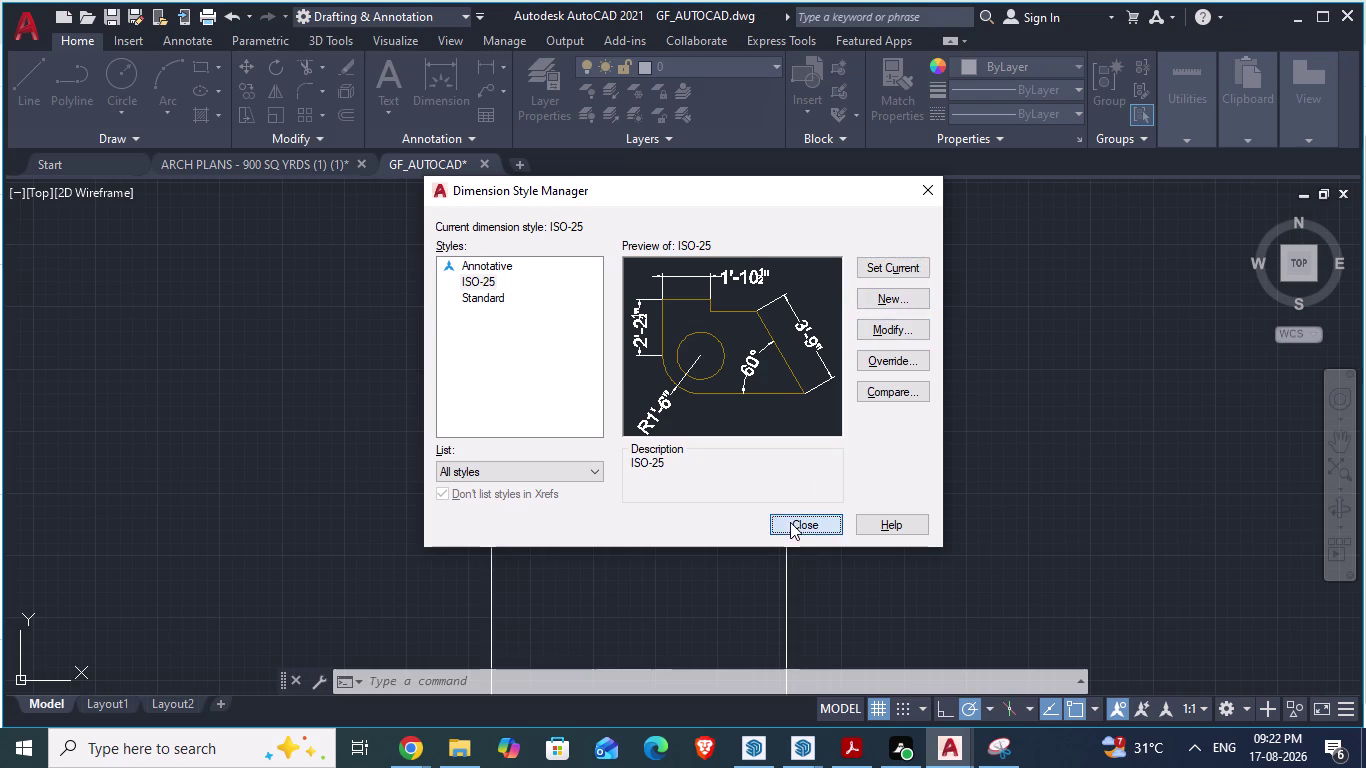
scroll(up, 3)
scroll(up, 3)
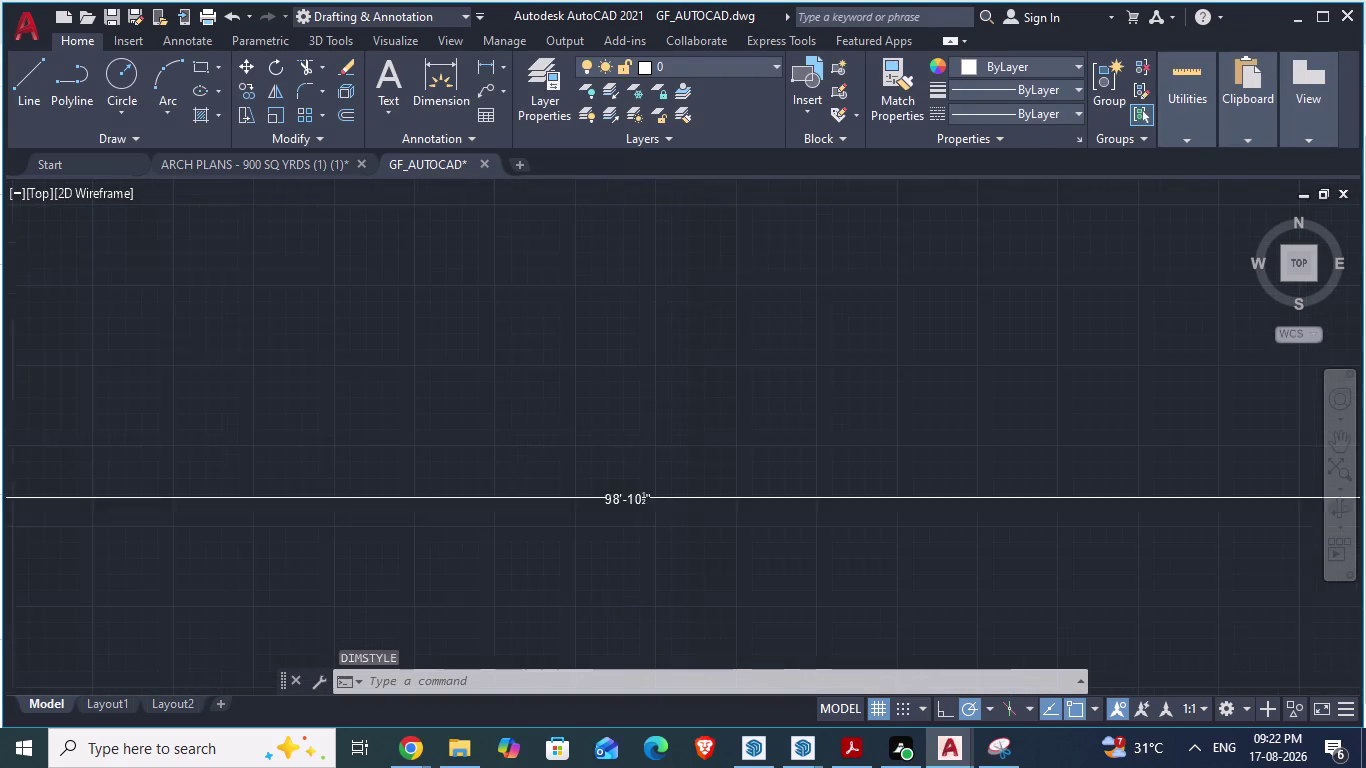
Zoom out, reopen the Dimension Style Manager with D, and start modifying ISO-25.
scroll(up, 3)
scroll(down, 3)
scroll(down, 3)
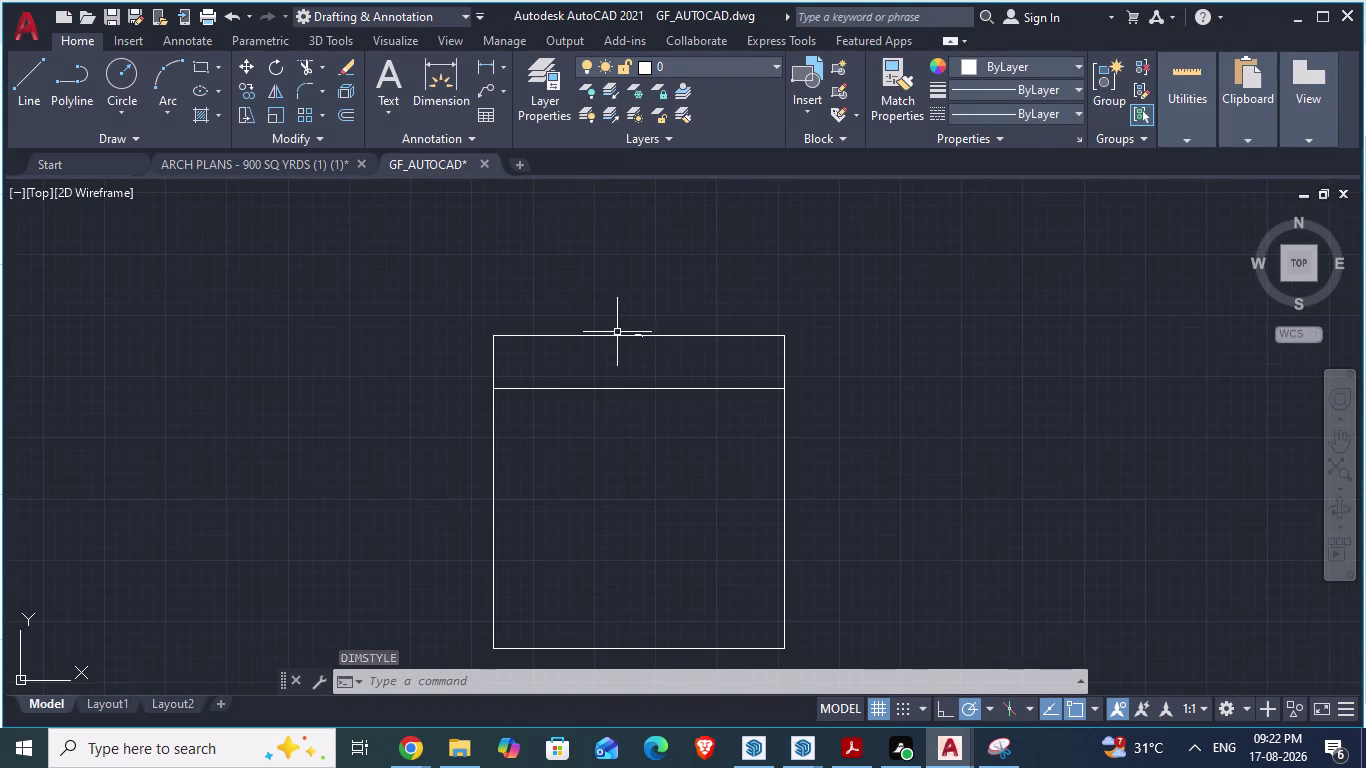
key(d)
key(Return)
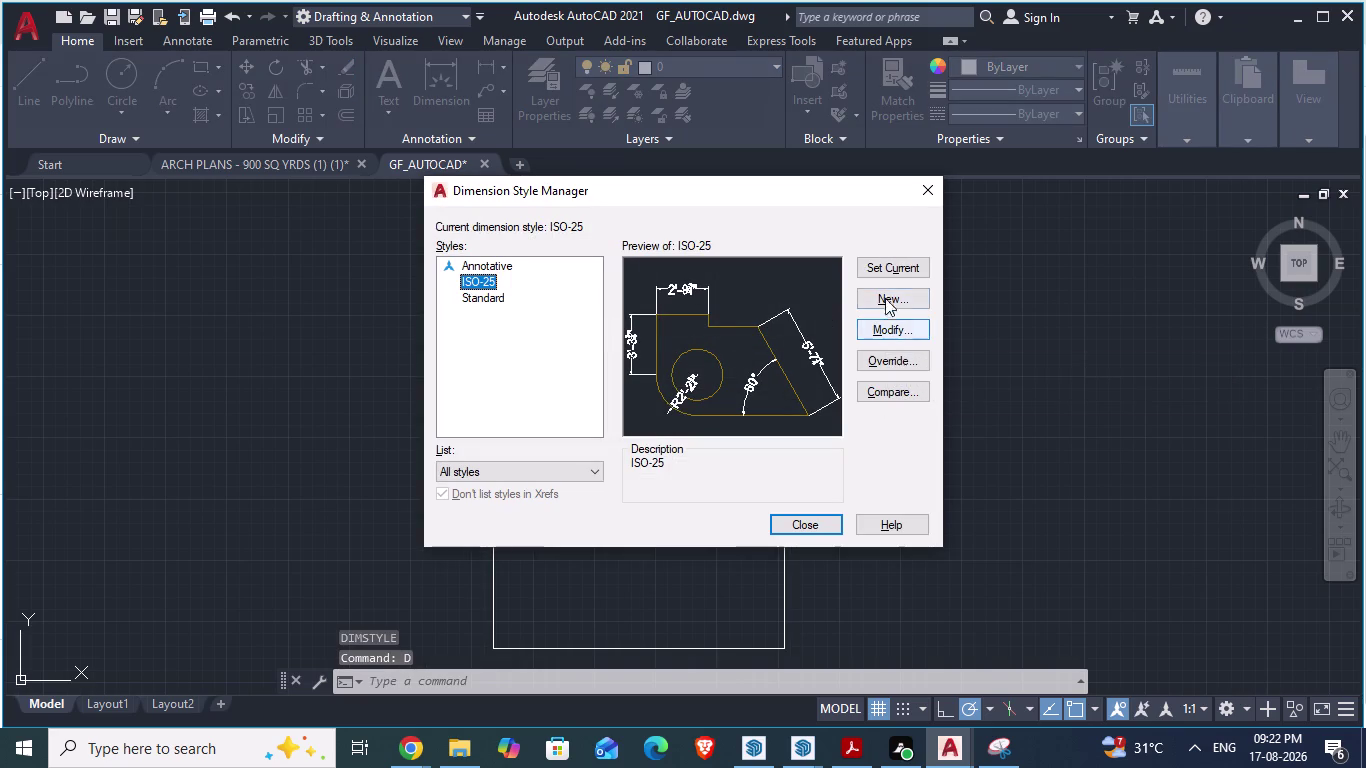
click(887, 333)
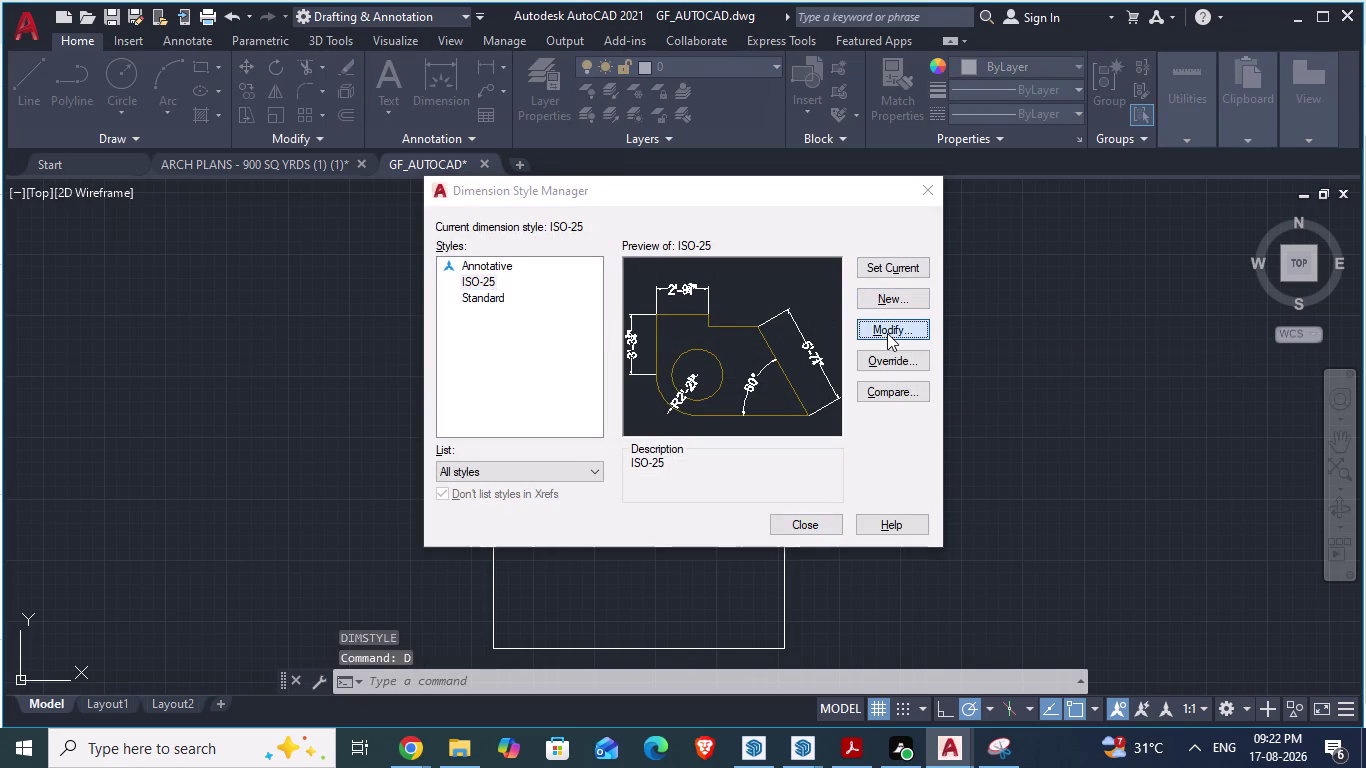